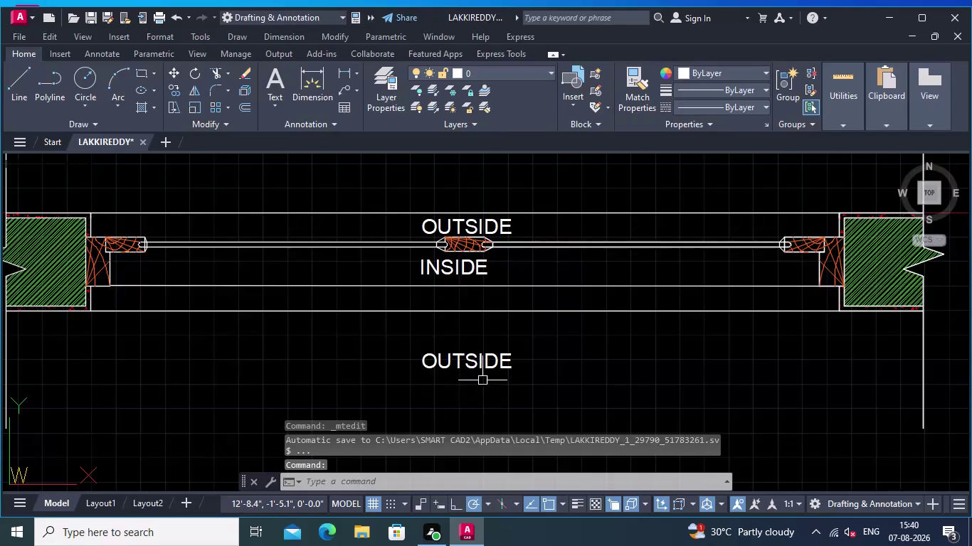
Open the copied OUTSIDE label for Mtext editing and erase its old text.
scroll(up, 3)
click(483, 355)
right_click(498, 313)
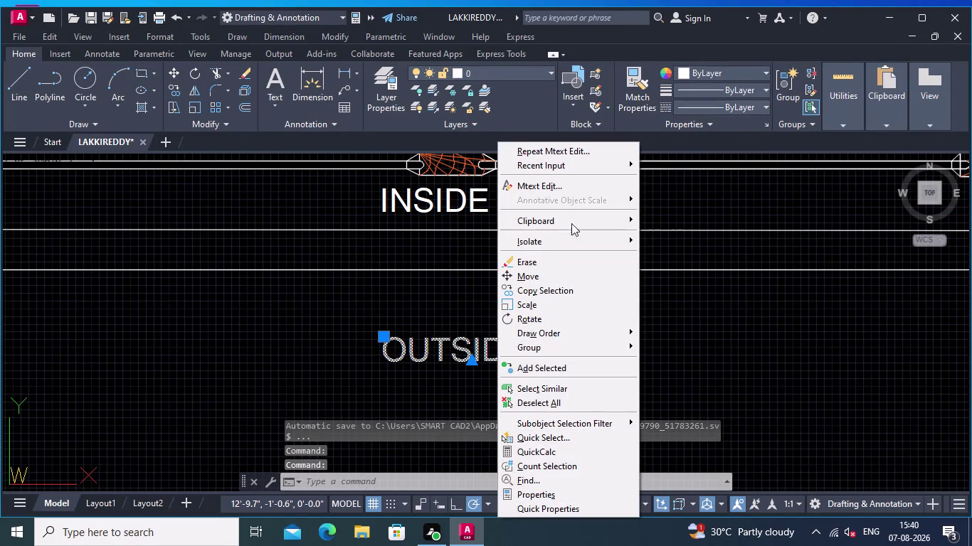
click(556, 186)
click(533, 352)
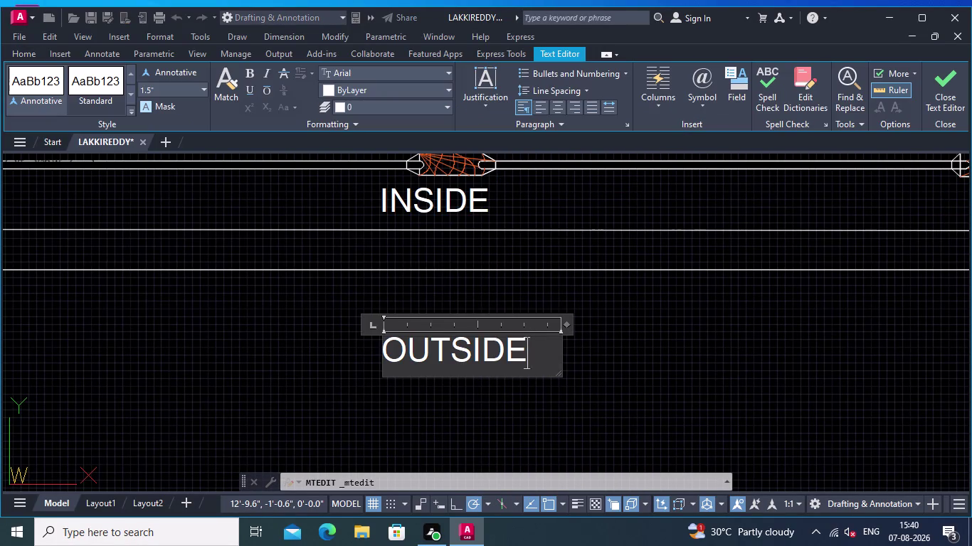
key(BackSpace)
key(BackSpace)
key(BackSpace)
key(BackSpace)
key(BackSpace)
key(BackSpace)
key(BackSpace)
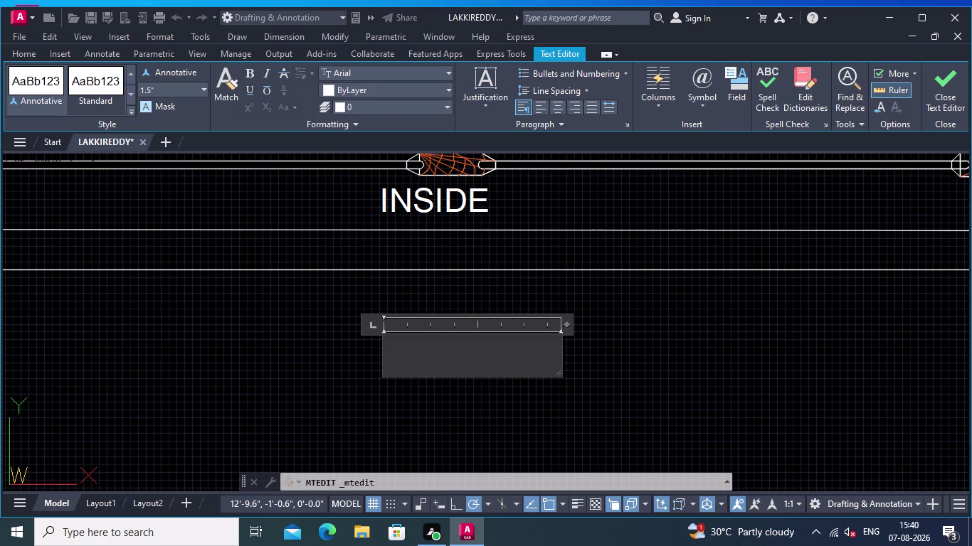
Type SECTION - AT "BB", widening the text box so it fits one line.
text(S)
text(ECTION)
key(space)
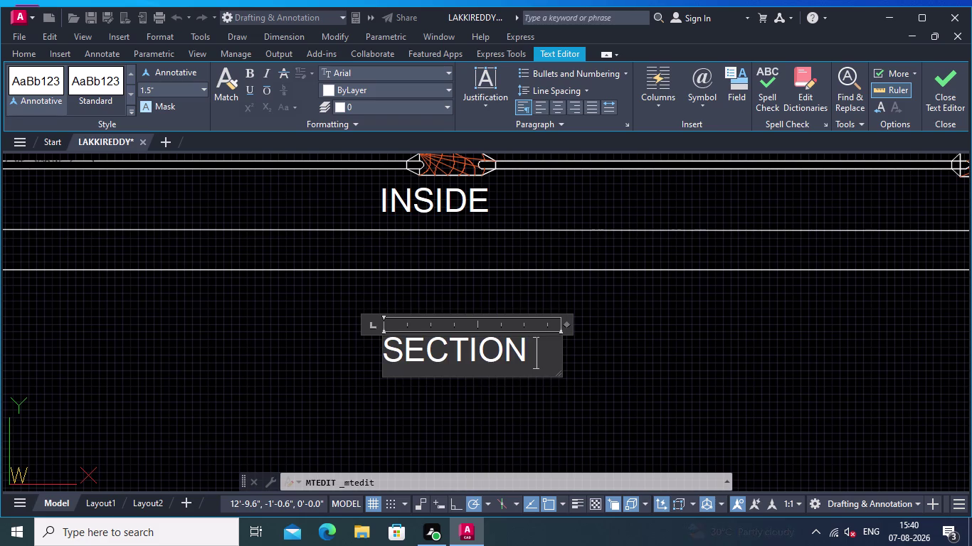
text(- AT)
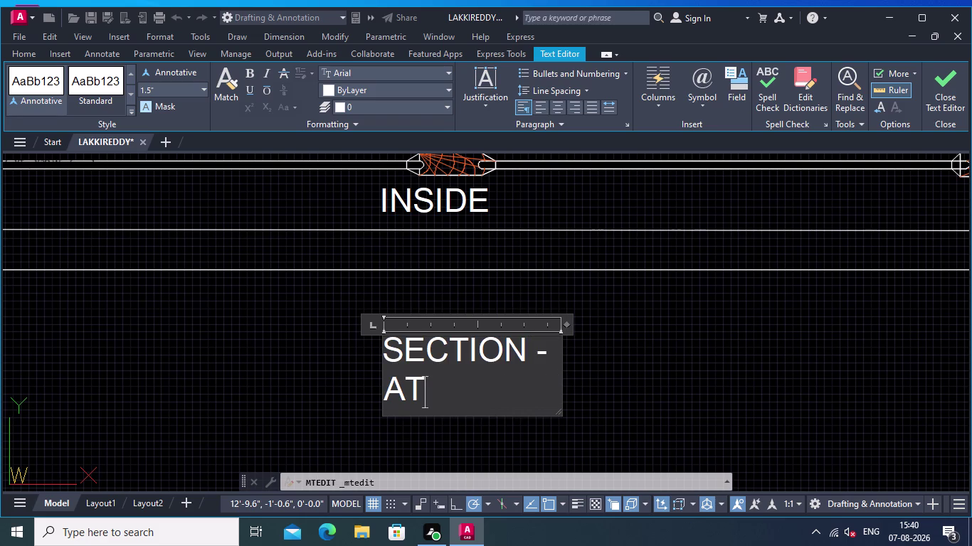
key(space)
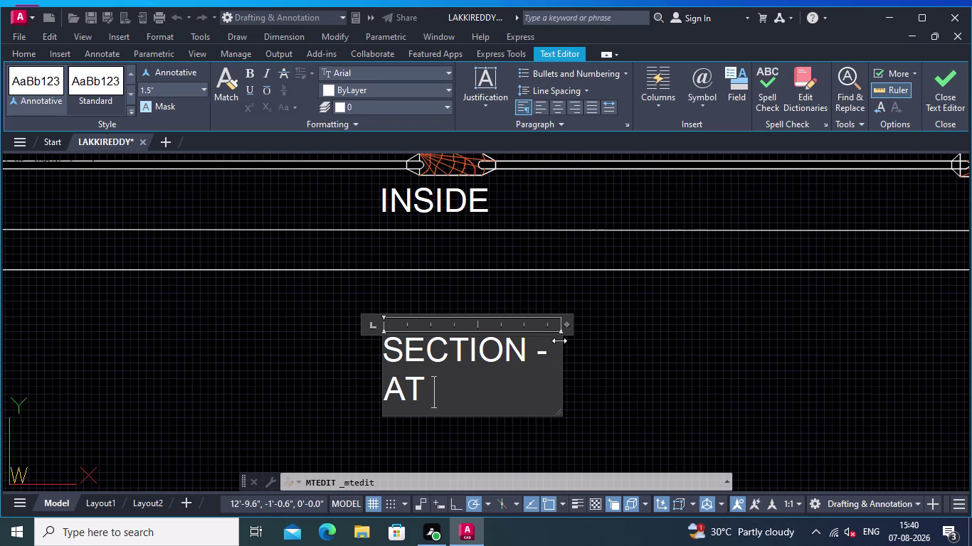
drag(560, 339, 646, 327)
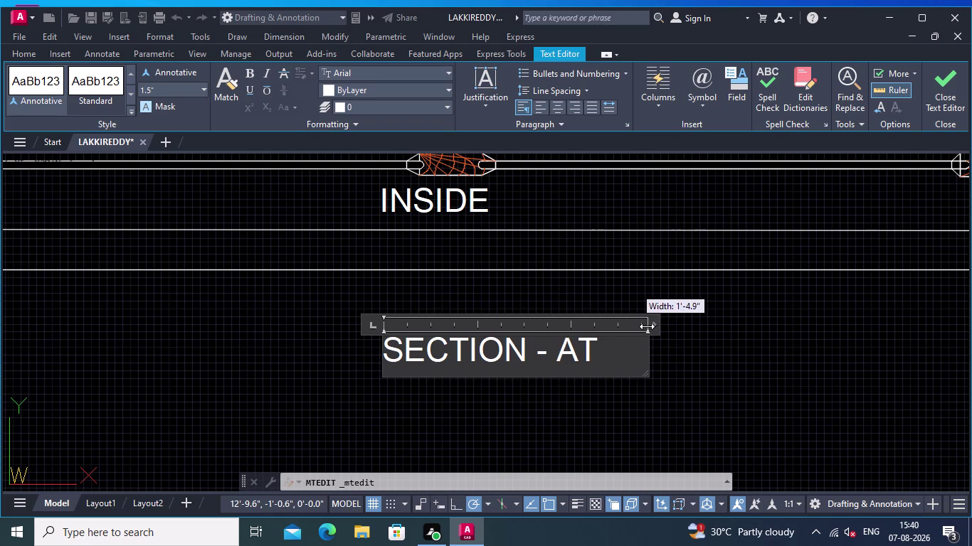
drag(646, 327, 652, 325)
key(shift+quotedbl)
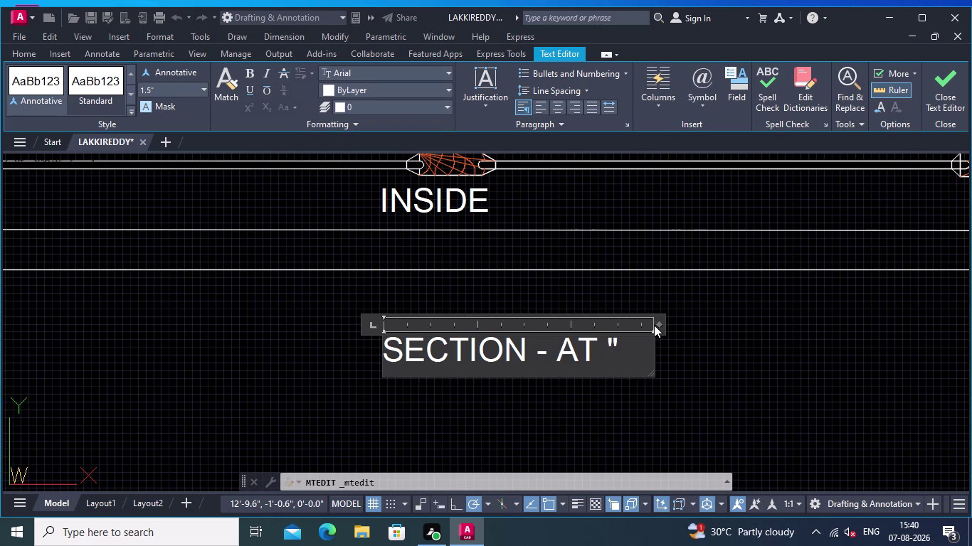
text(BB)
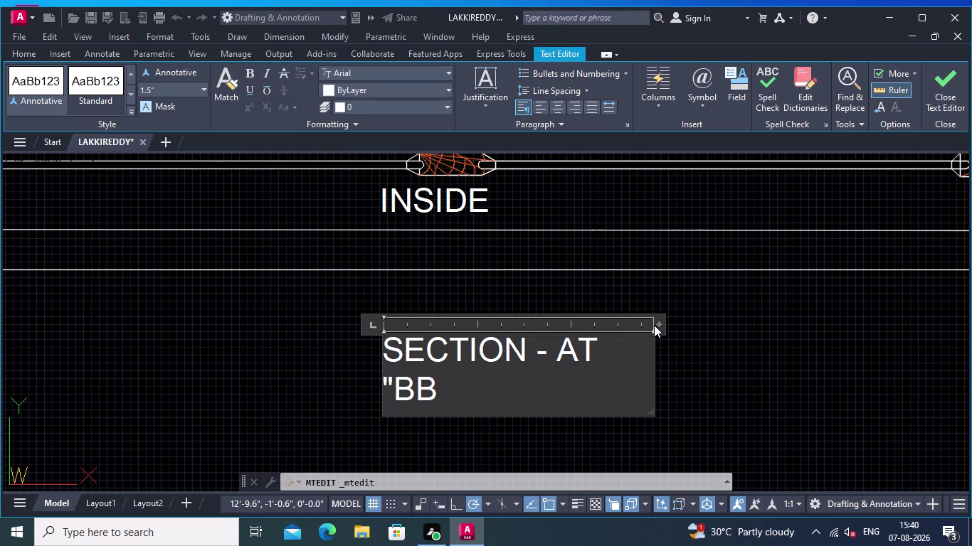
key(shift+quotedbl)
drag(653, 348, 719, 345)
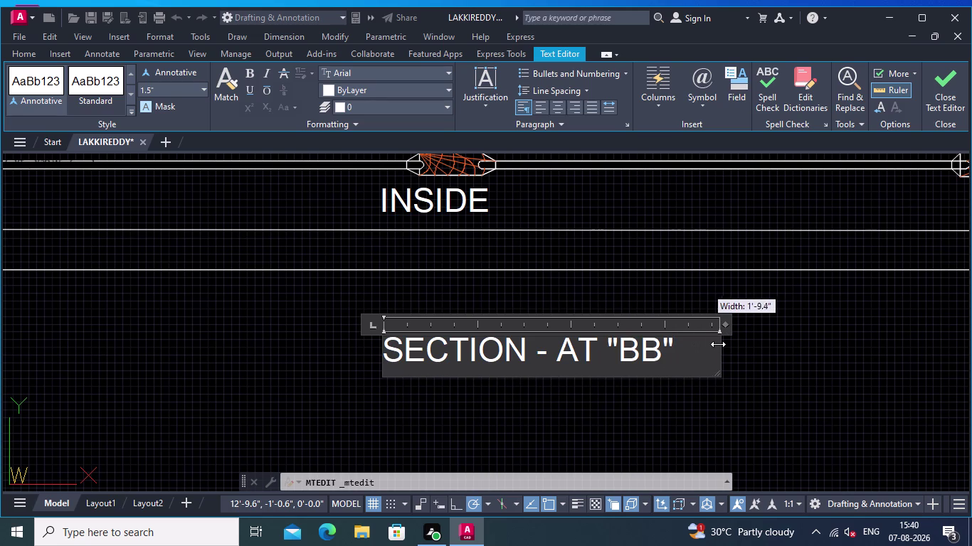
drag(720, 345, 712, 345)
click(653, 407)
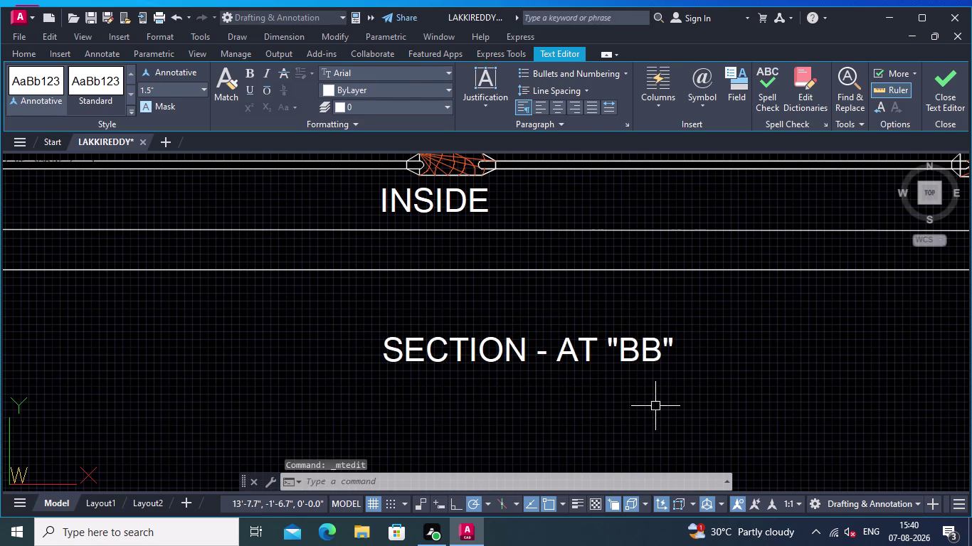
scroll(down, 3)
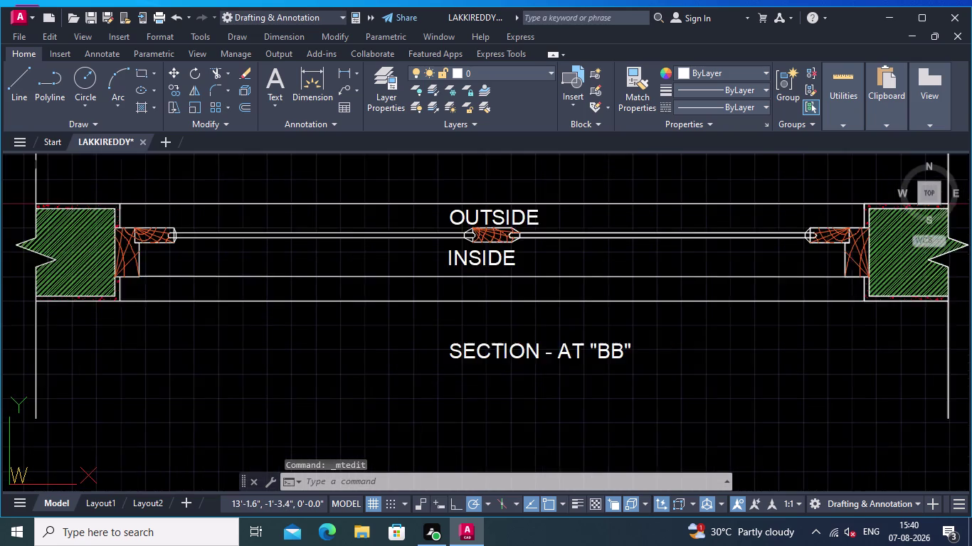
middle_drag(581, 372, 559, 382)
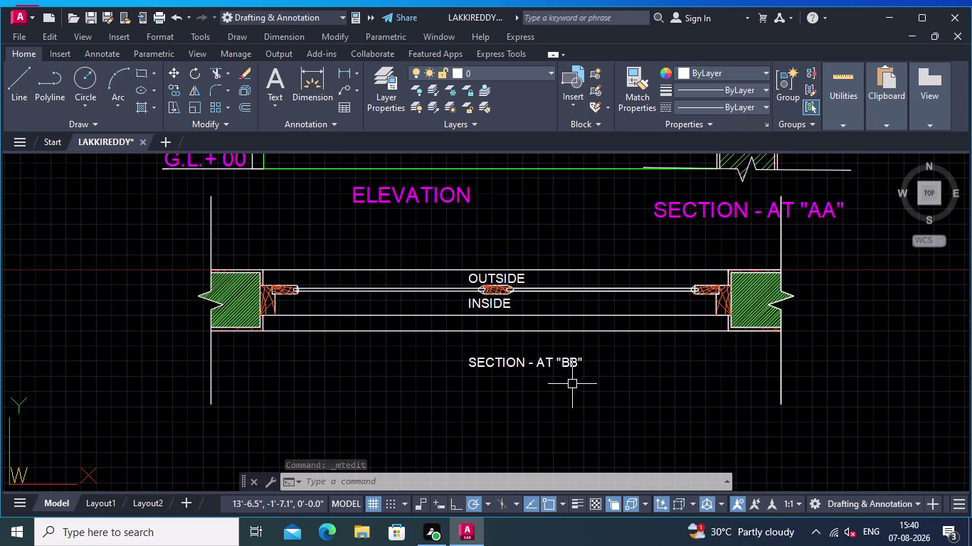
middle_drag(577, 365, 579, 389)
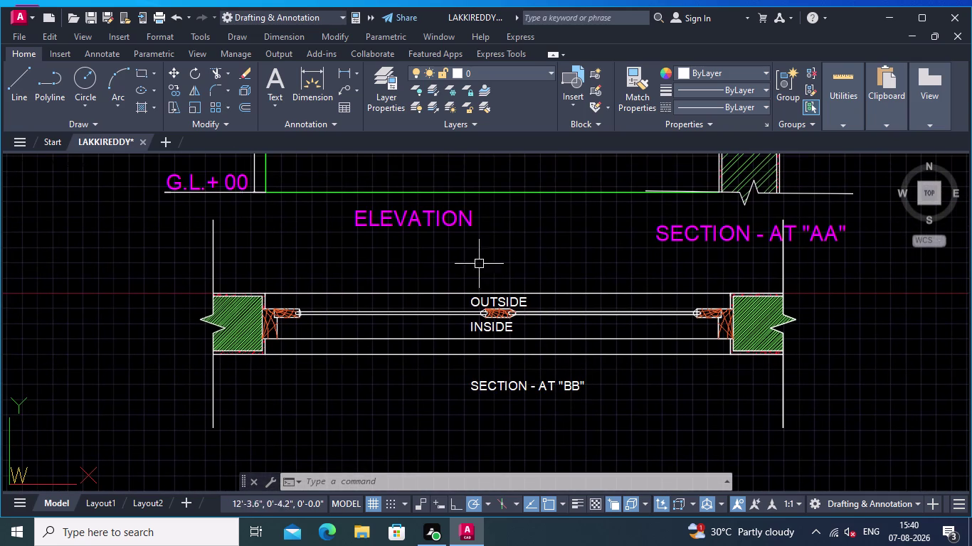
click(638, 89)
click(443, 220)
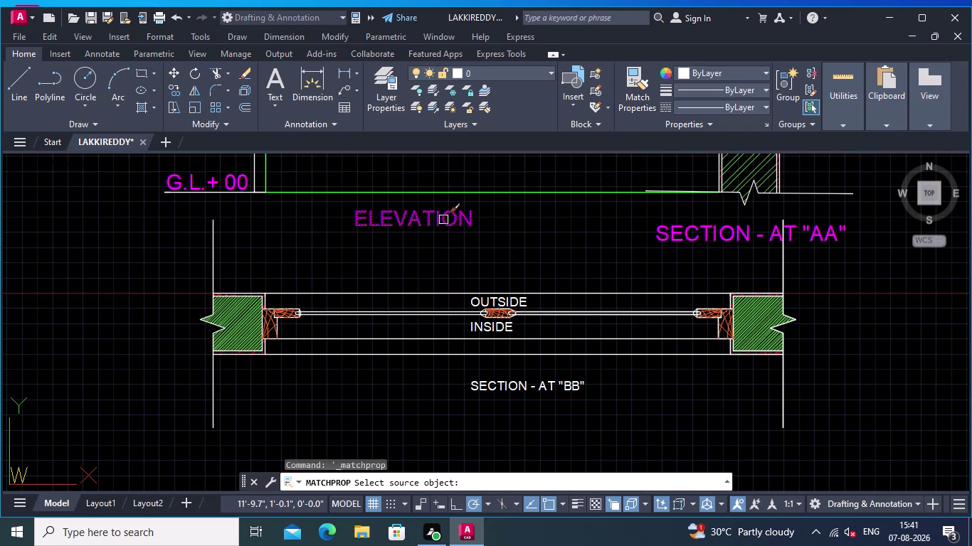
scroll(up, 3)
scroll(down, 3)
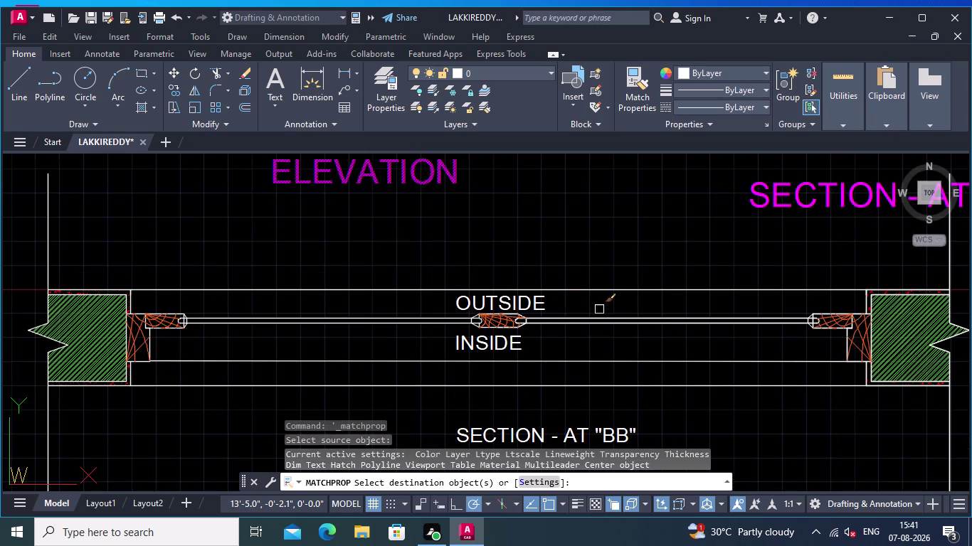
click(540, 301)
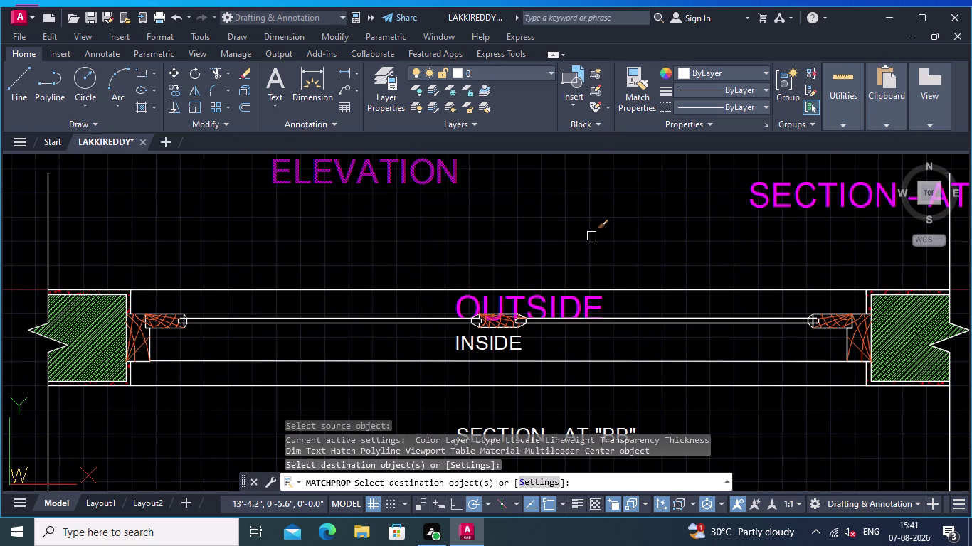
key(ctrl+z)
key(Escape)
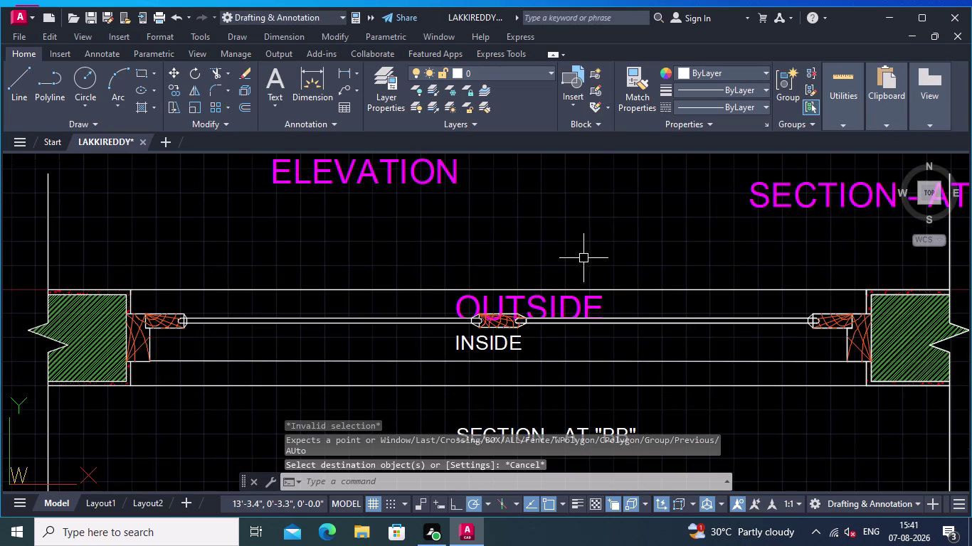
key(ctrl+z)
scroll(up, 3)
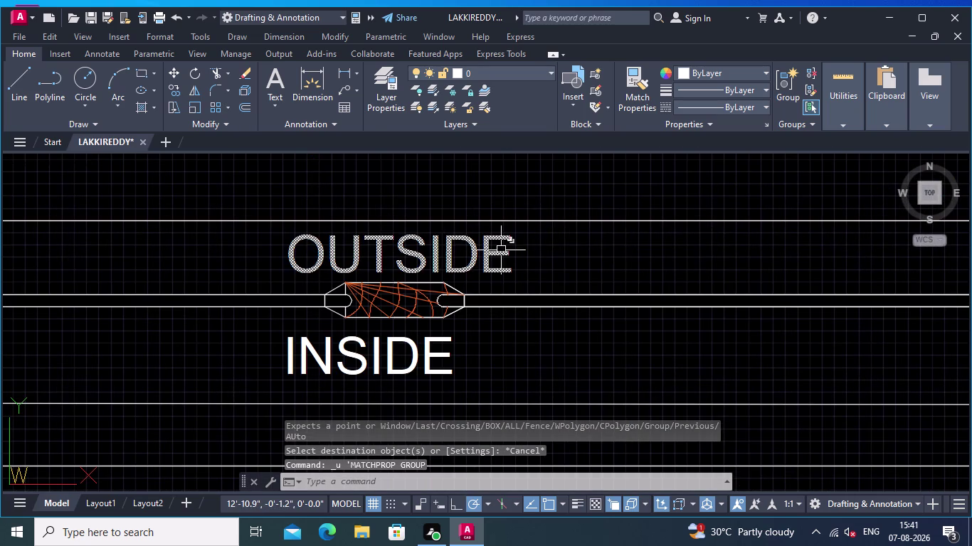
click(501, 251)
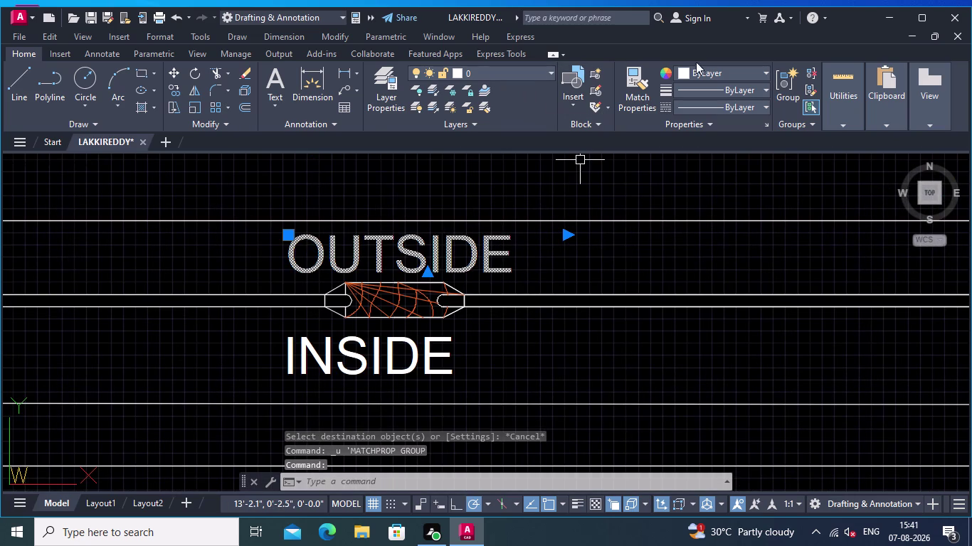
Set the OUTSIDE label's colour to magenta.
click(764, 70)
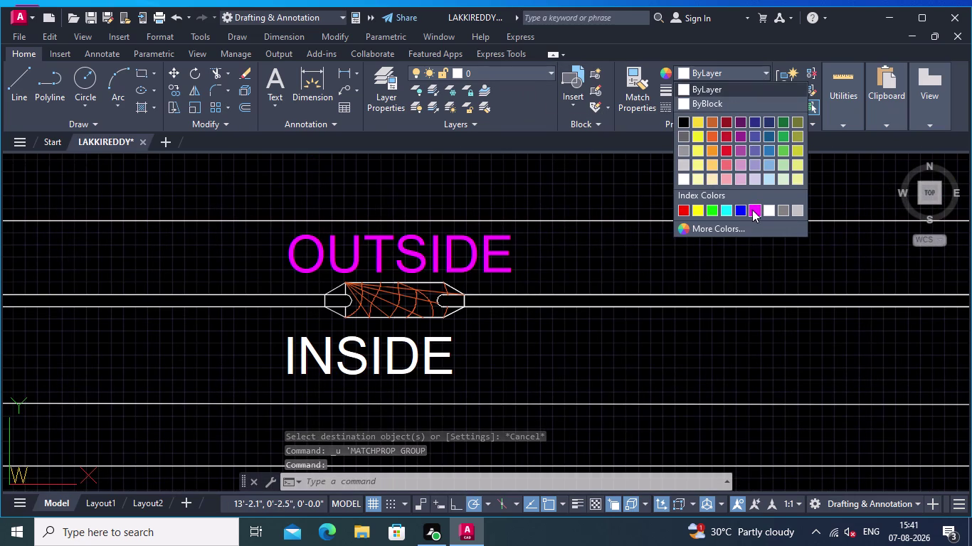
click(752, 210)
key(Escape)
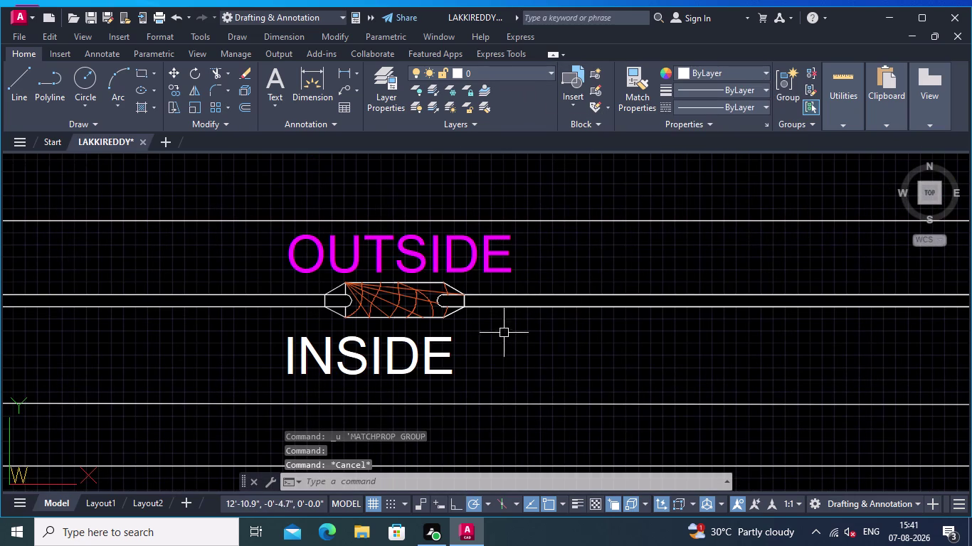
Match properties from OUTSIDE onto the INSIDE label and the SECTION - AT "BB" title.
click(633, 76)
click(496, 257)
click(410, 376)
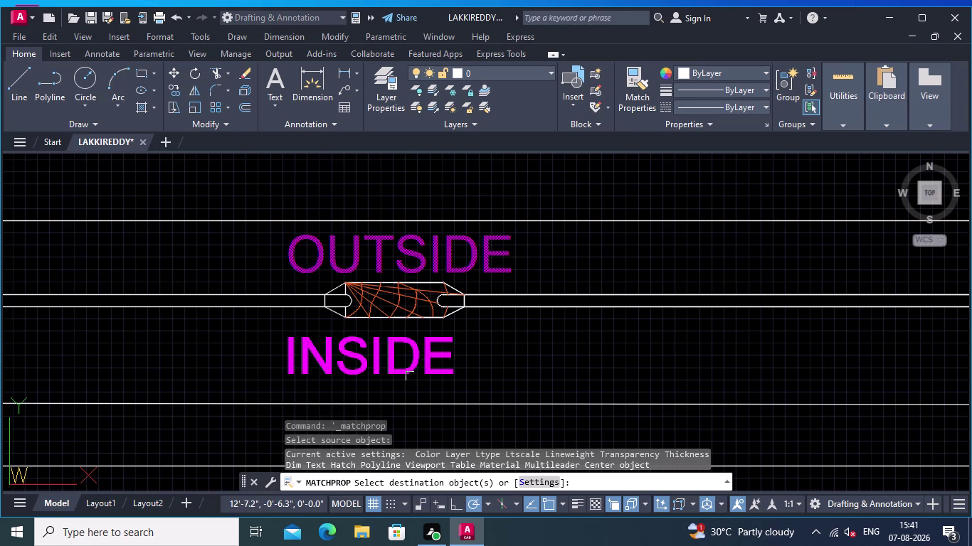
scroll(down, 3)
middle_drag(529, 355, 542, 274)
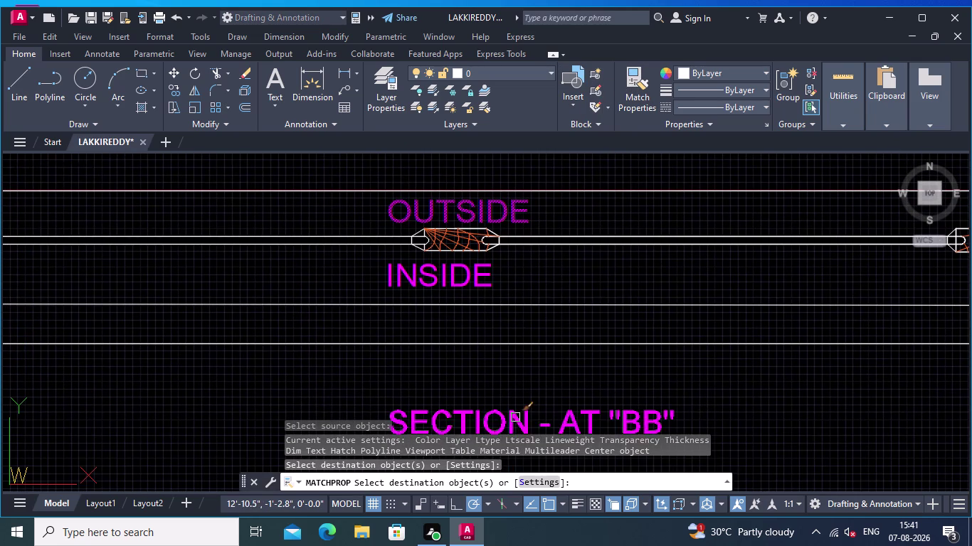
click(515, 418)
middle_drag(552, 369, 525, 304)
scroll(down, 3)
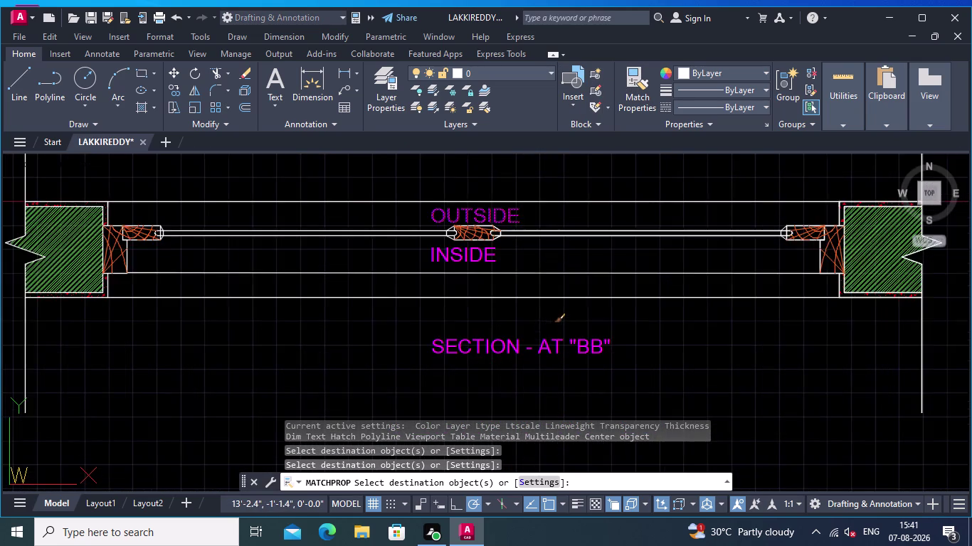
scroll(down, 3)
middle_drag(545, 323, 557, 322)
key(Return)
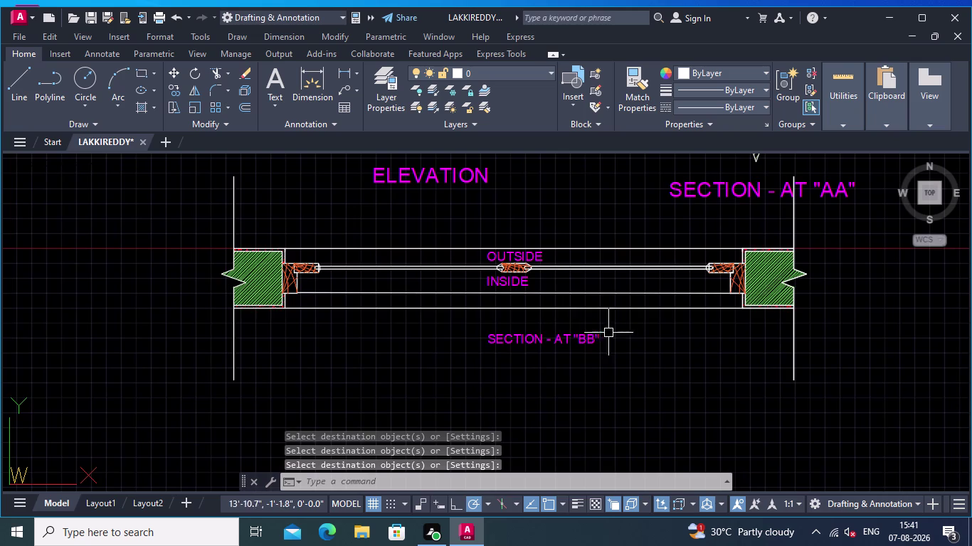
scroll(up, 3)
middle_drag(592, 338, 544, 316)
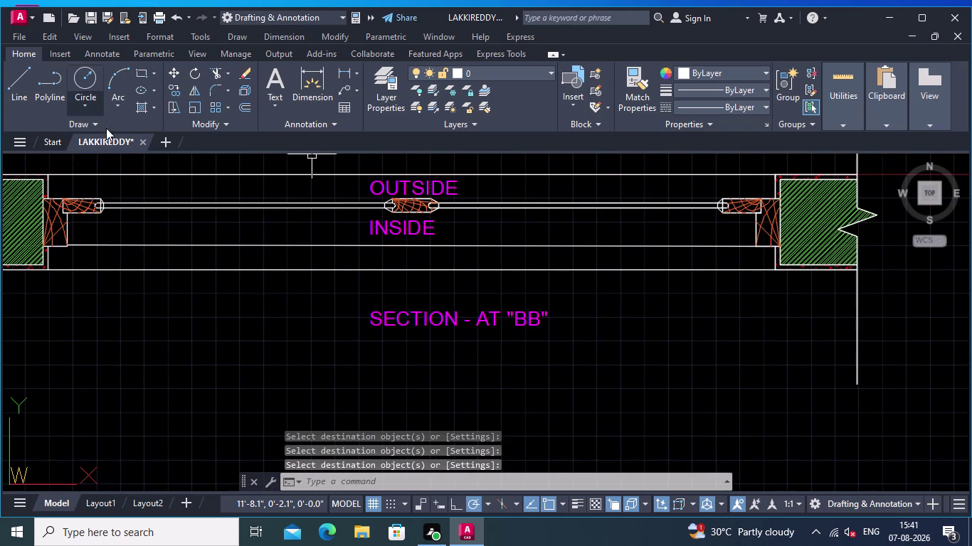
scroll(down, 3)
middle_drag(218, 302, 211, 302)
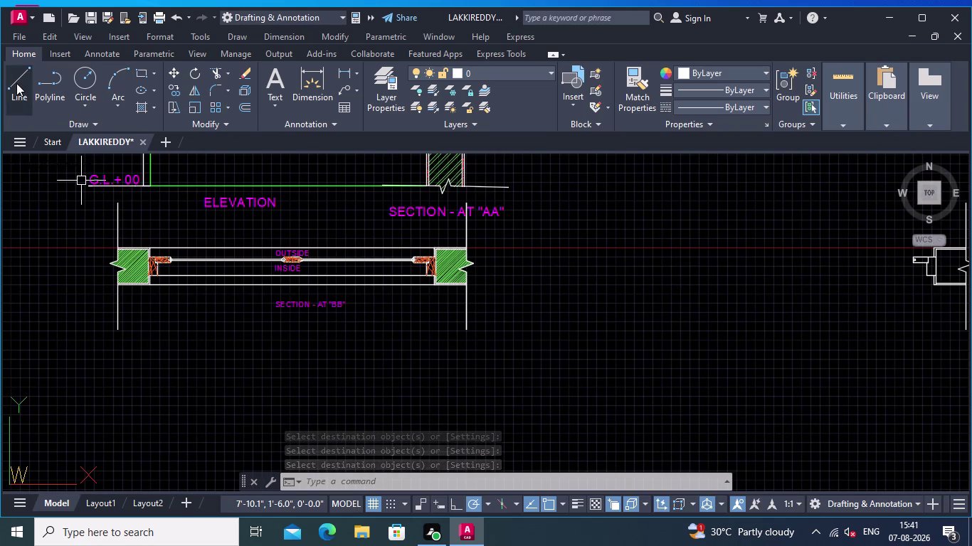
Draw a horizontal line beneath the section title.
click(15, 70)
scroll(up, 3)
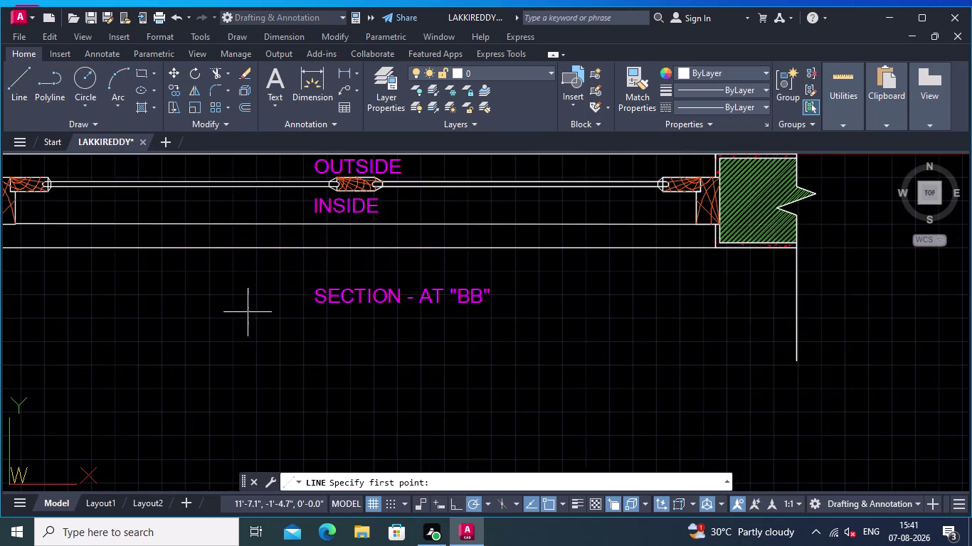
middle_drag(254, 319, 142, 317)
click(193, 314)
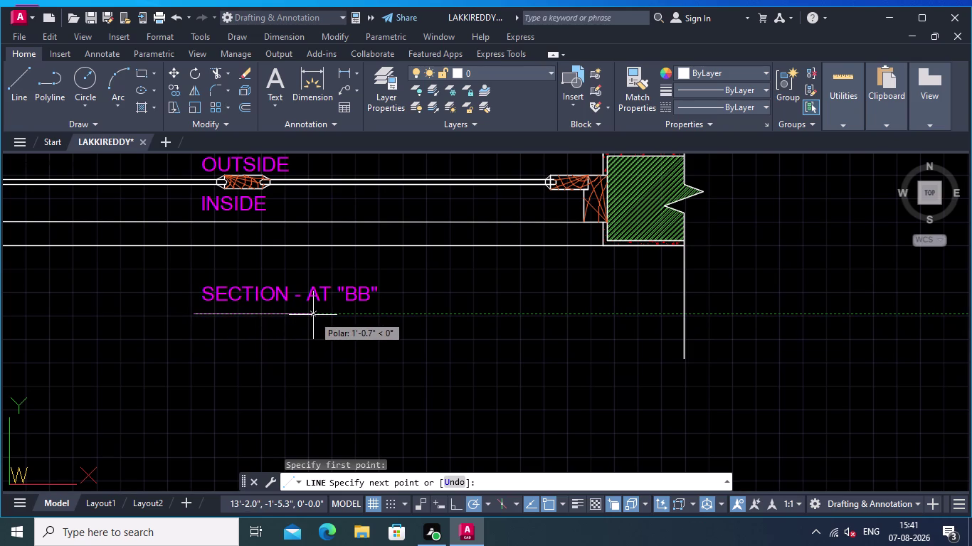
click(394, 315)
key(Return)
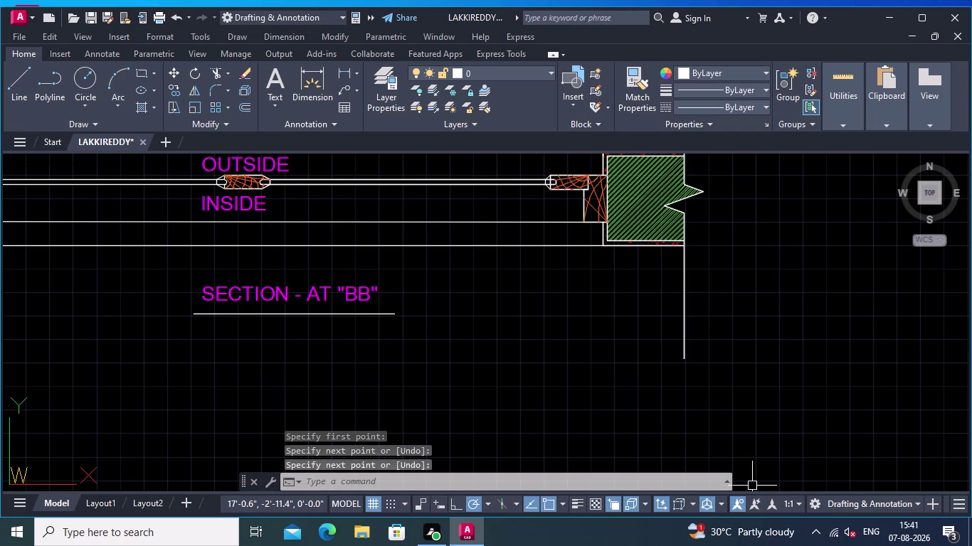
Pan around the BB window section and launch the Multileader command.
middle_drag(752, 486, 600, 467)
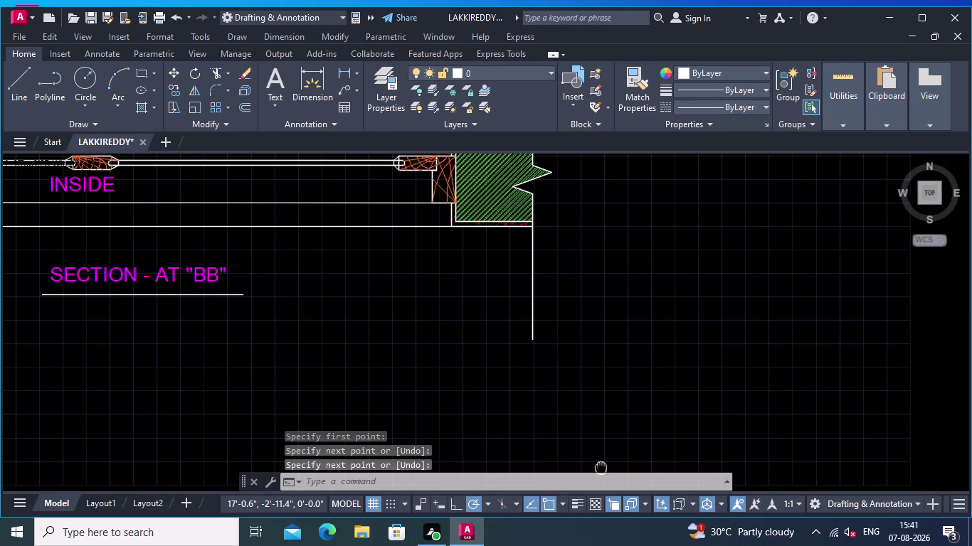
middle_drag(599, 467, 579, 466)
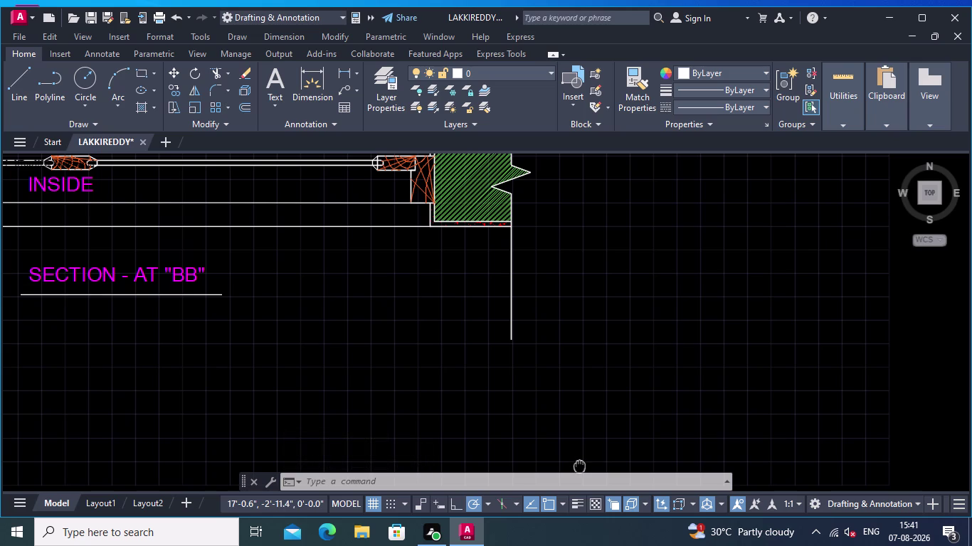
middle_drag(579, 467, 579, 470)
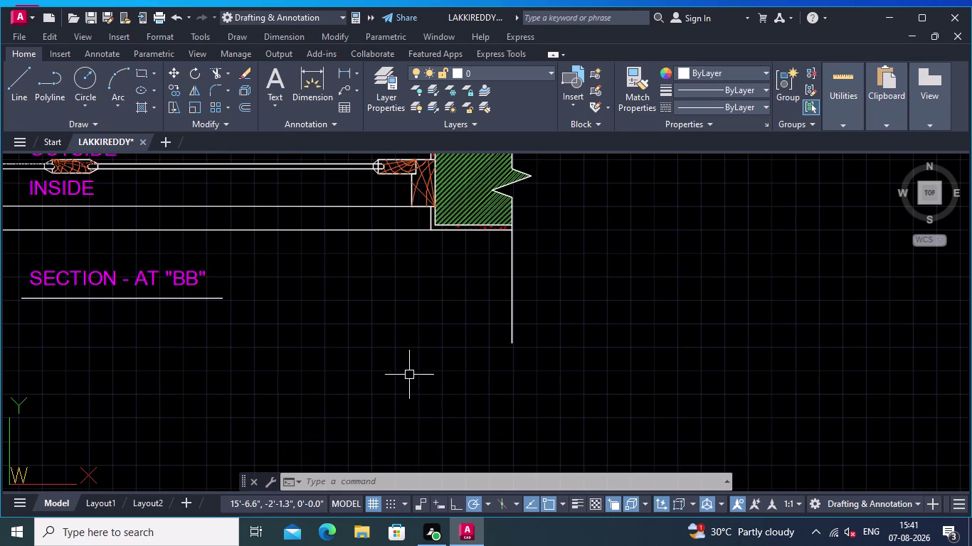
middle_drag(416, 380, 453, 401)
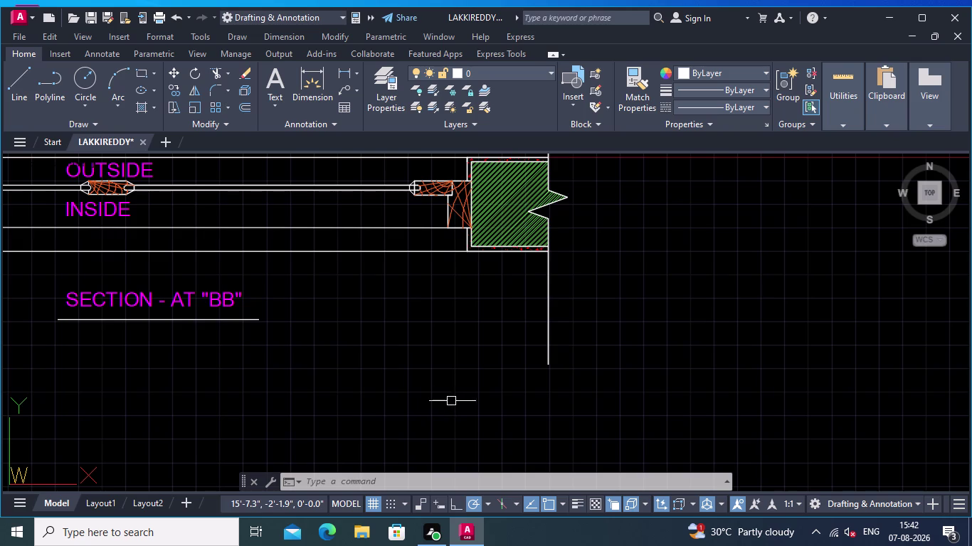
middle_drag(378, 363, 488, 436)
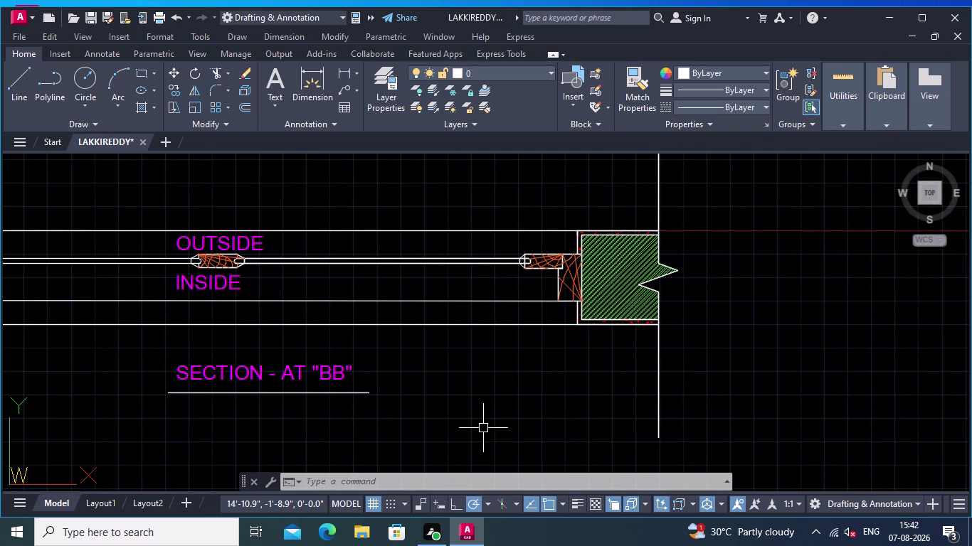
middle_drag(461, 406, 533, 414)
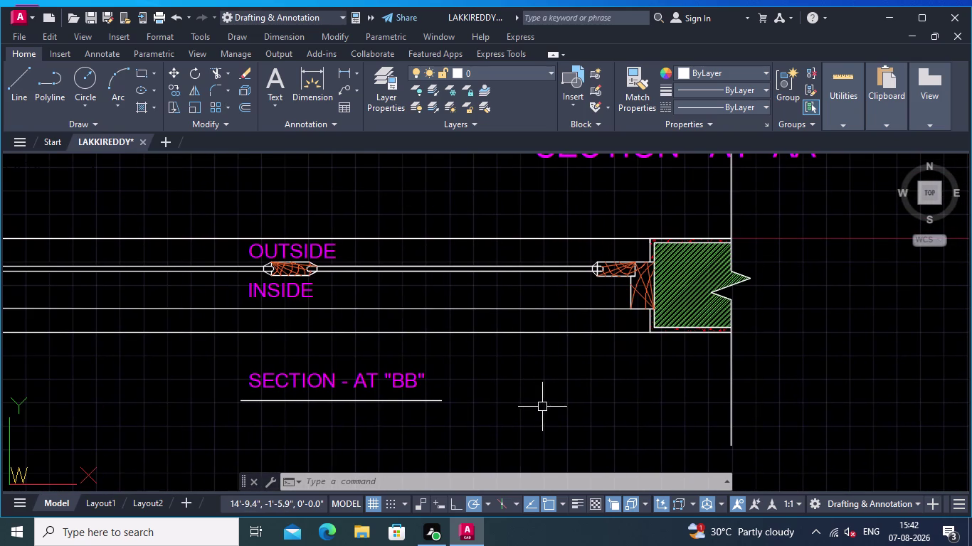
middle_drag(523, 397, 478, 368)
middle_drag(465, 365, 513, 390)
scroll(up, 3)
scroll(down, 3)
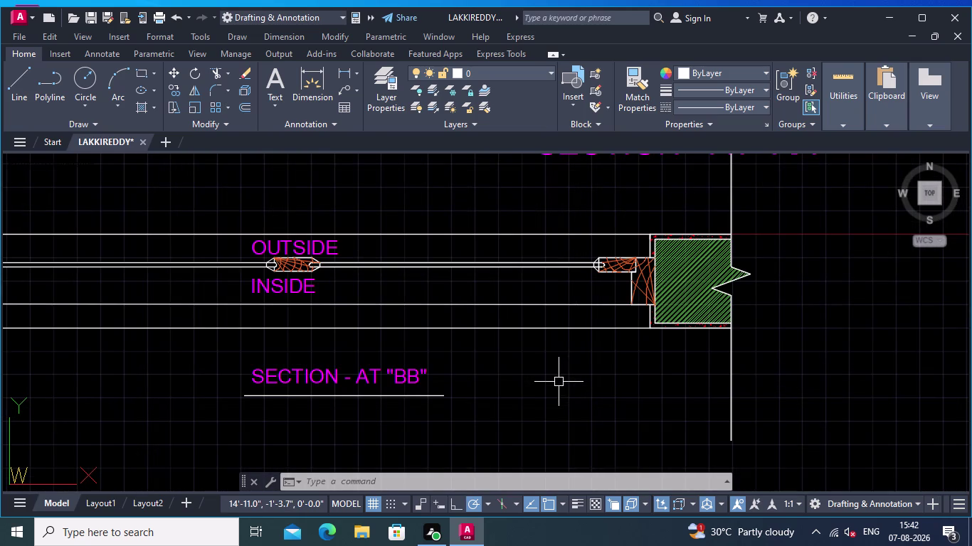
middle_click(559, 381)
middle_drag(548, 378, 586, 395)
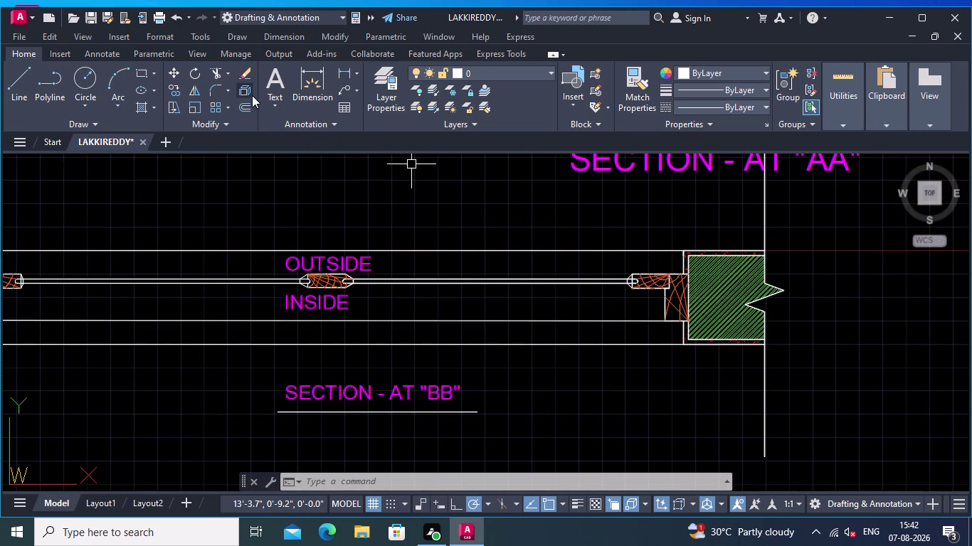
click(342, 91)
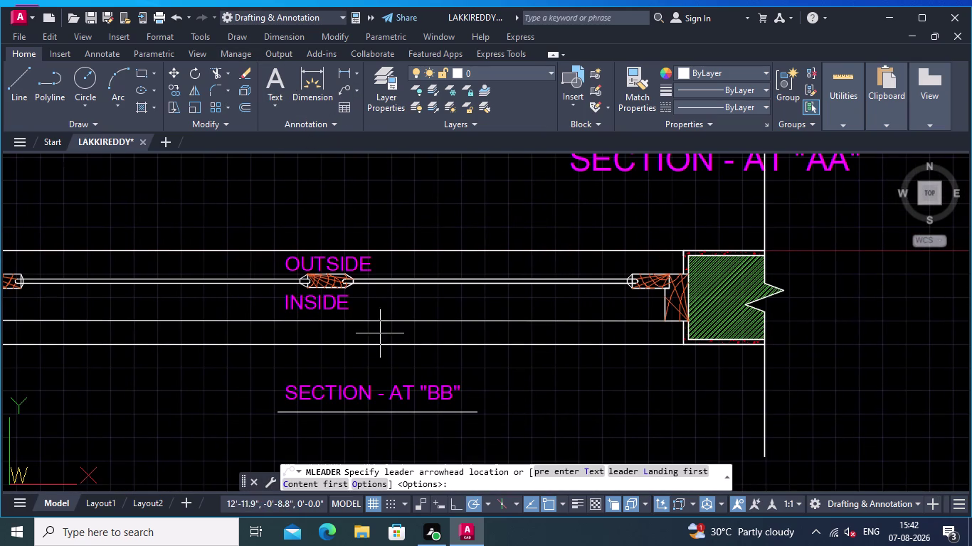
middle_drag(483, 416, 455, 407)
scroll(up, 3)
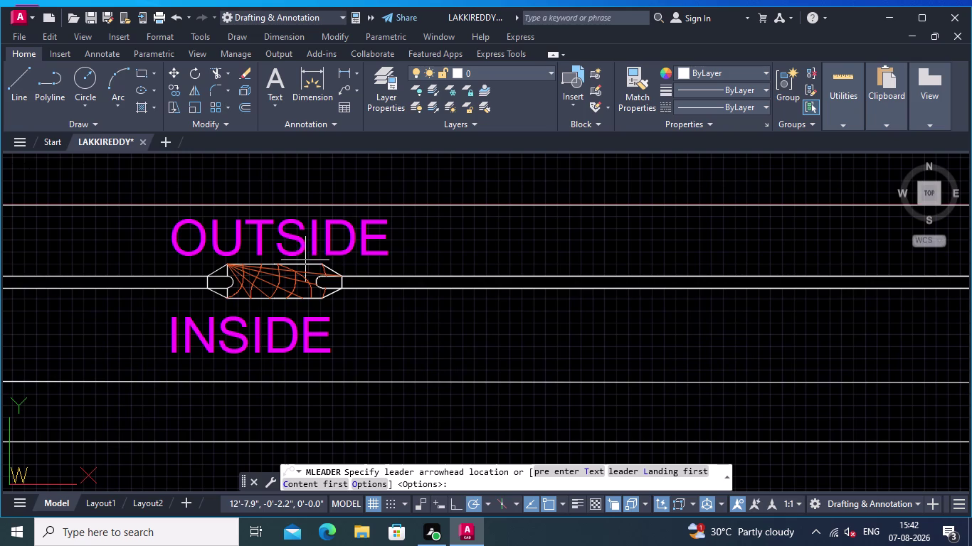
scroll(up, 3)
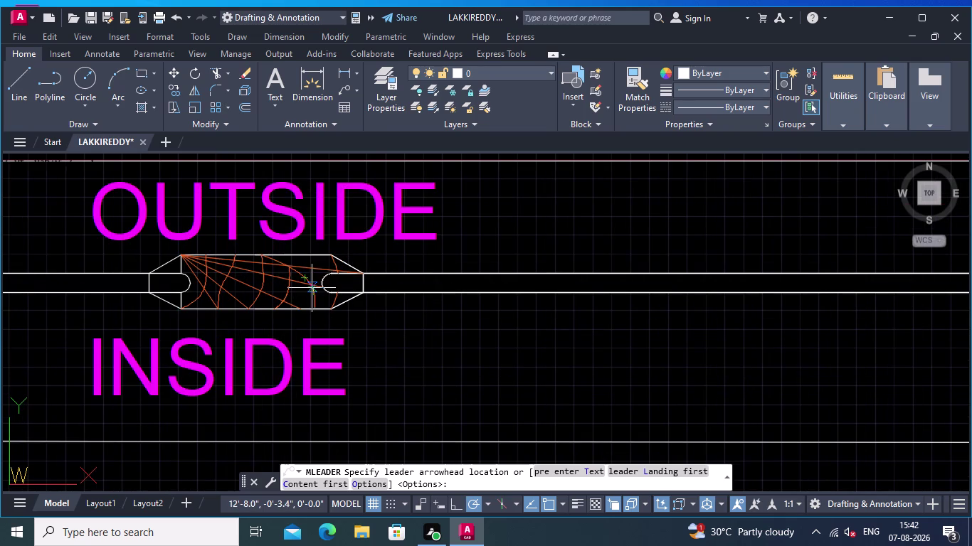
click(311, 284)
middle_drag(309, 422, 316, 364)
scroll(up, 3)
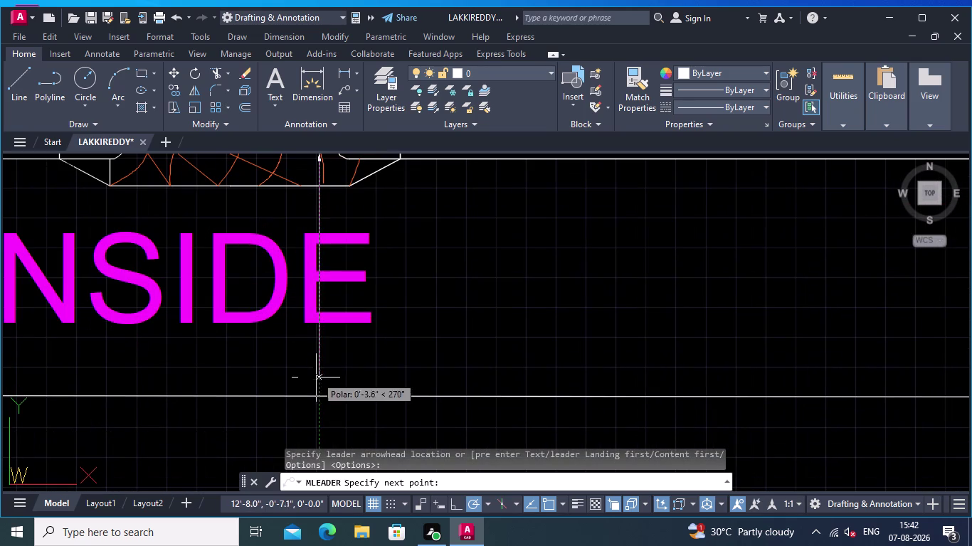
middle_drag(323, 412, 315, 347)
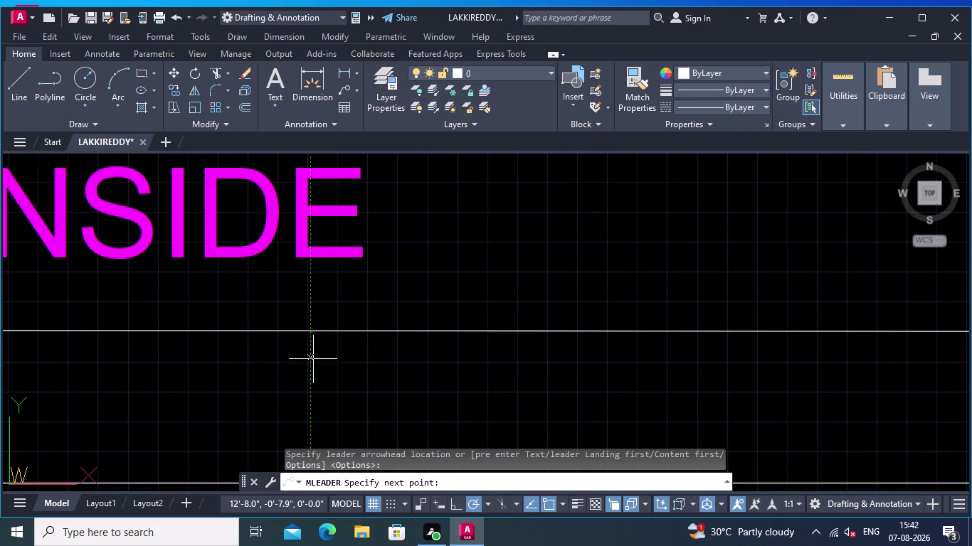
scroll(down, 3)
middle_drag(314, 393, 306, 329)
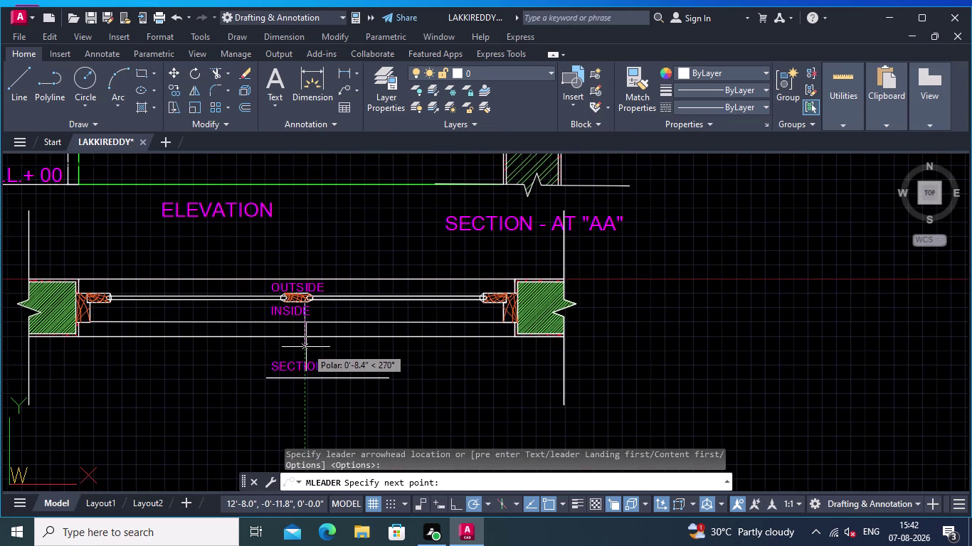
click(306, 347)
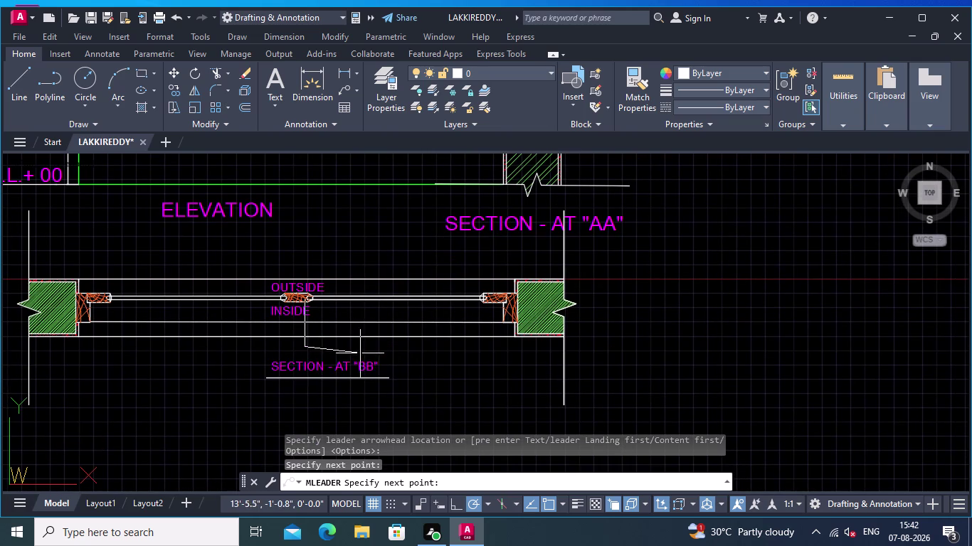
click(411, 349)
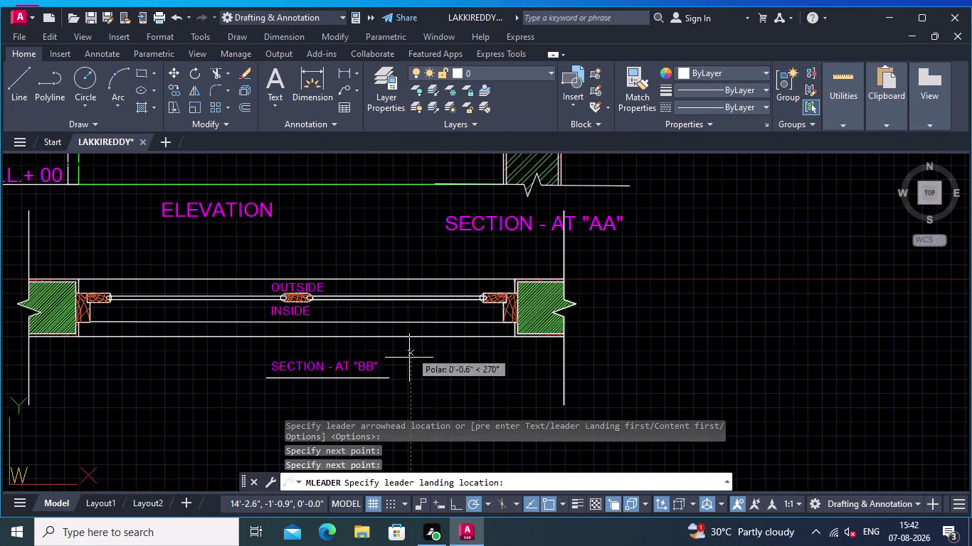
middle_drag(406, 397, 287, 225)
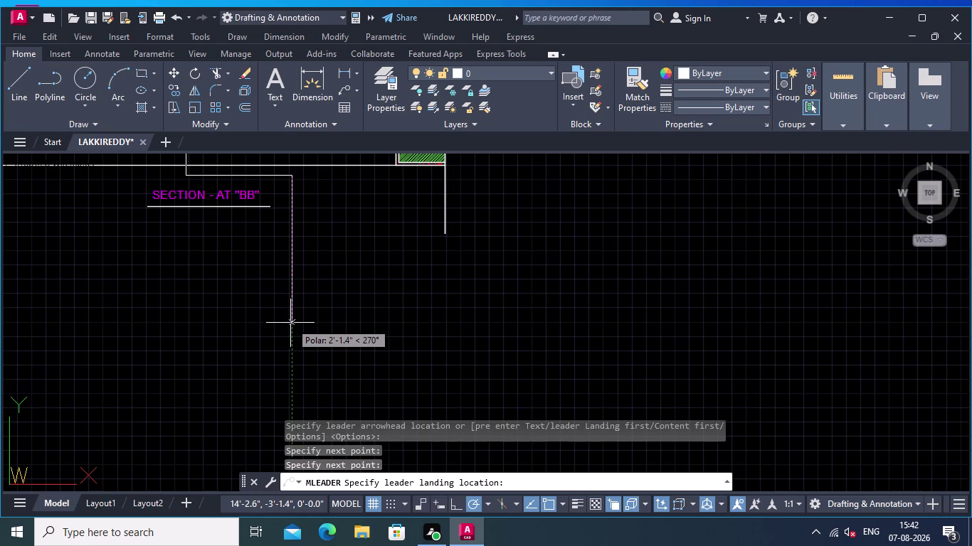
click(289, 377)
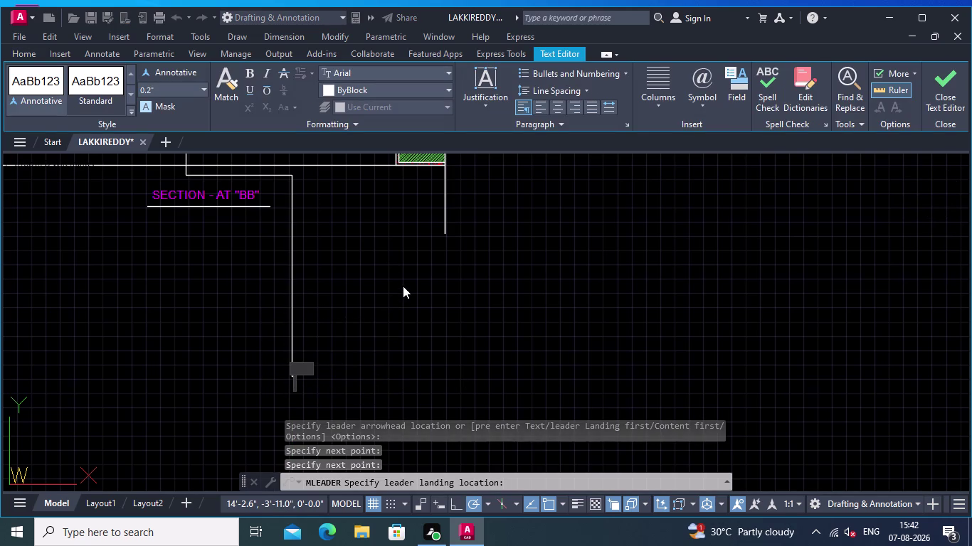
key(ctrl+z)
key(Escape)
key(ctrl+z)
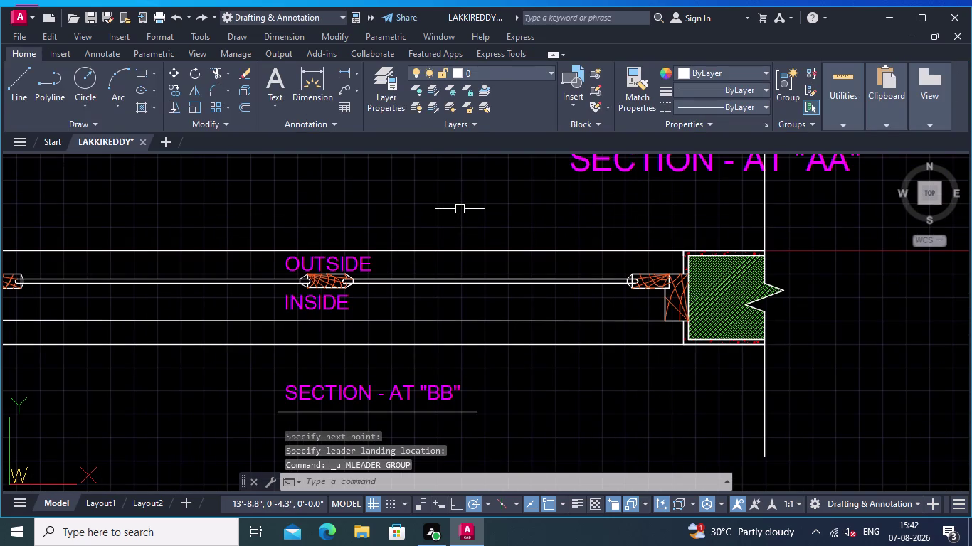
Via MLS, set the Standard multileader style's maximum leader points to 4 and accept.
key(m)
key(l)
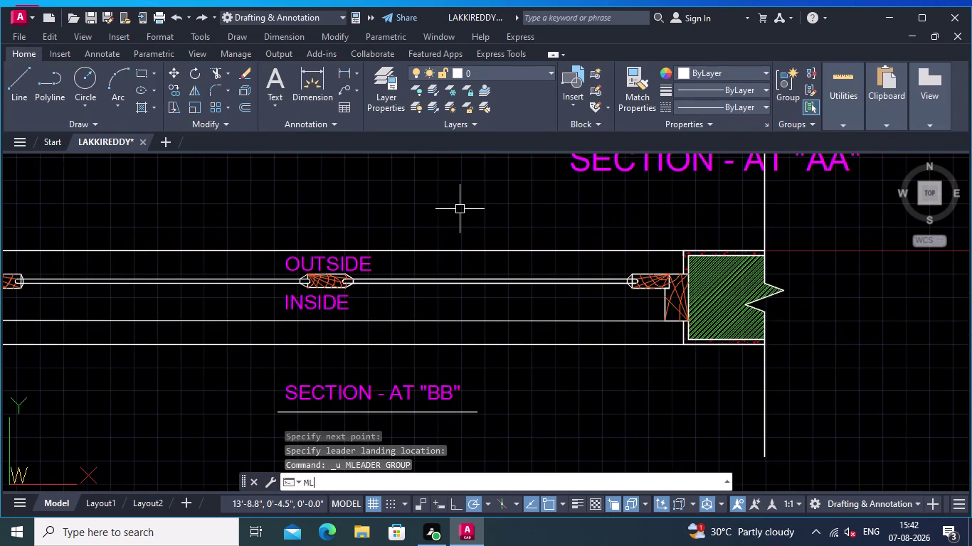
key(s)
key(Return)
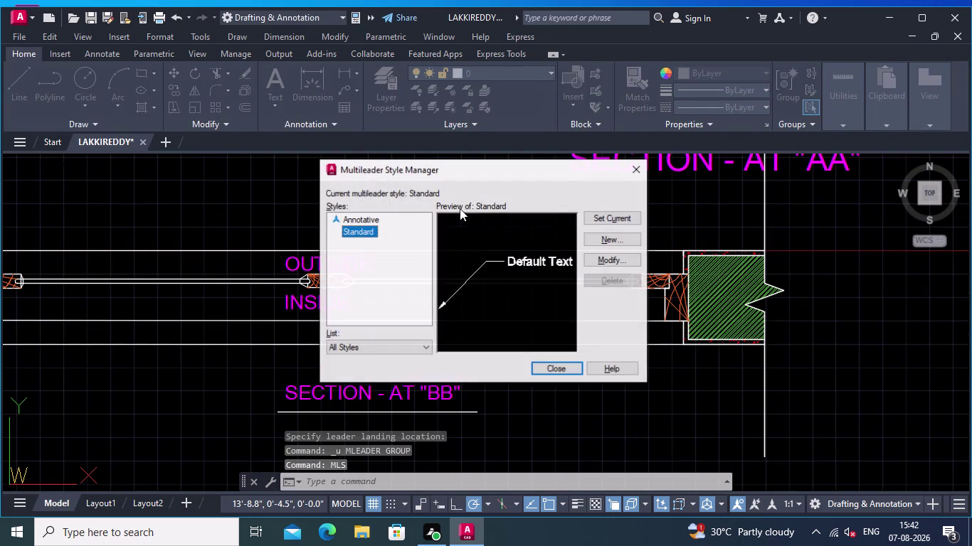
click(591, 258)
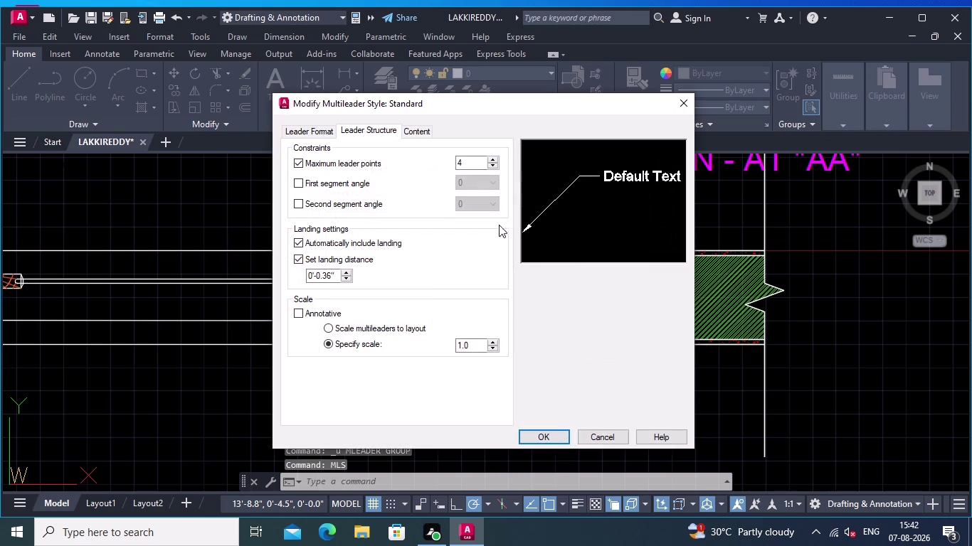
click(467, 161)
click(546, 437)
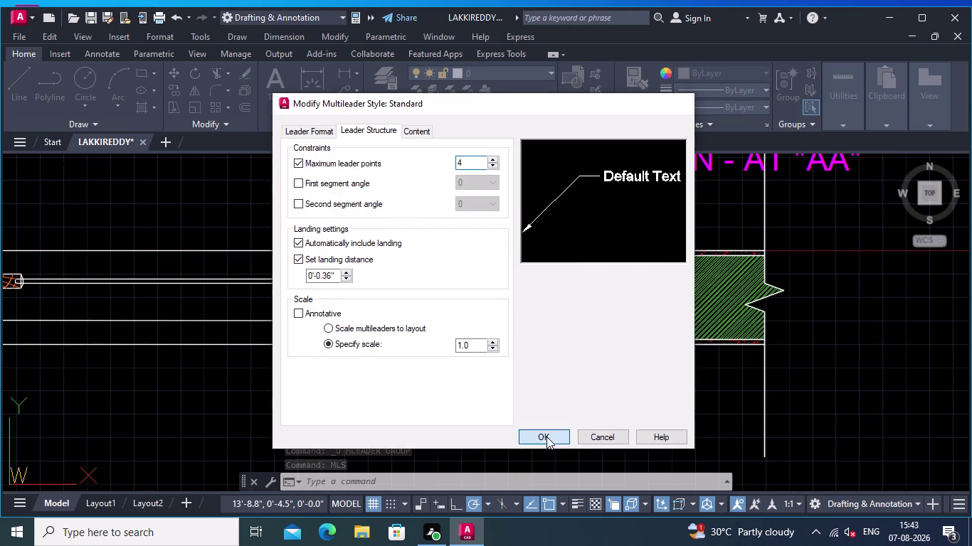
click(559, 367)
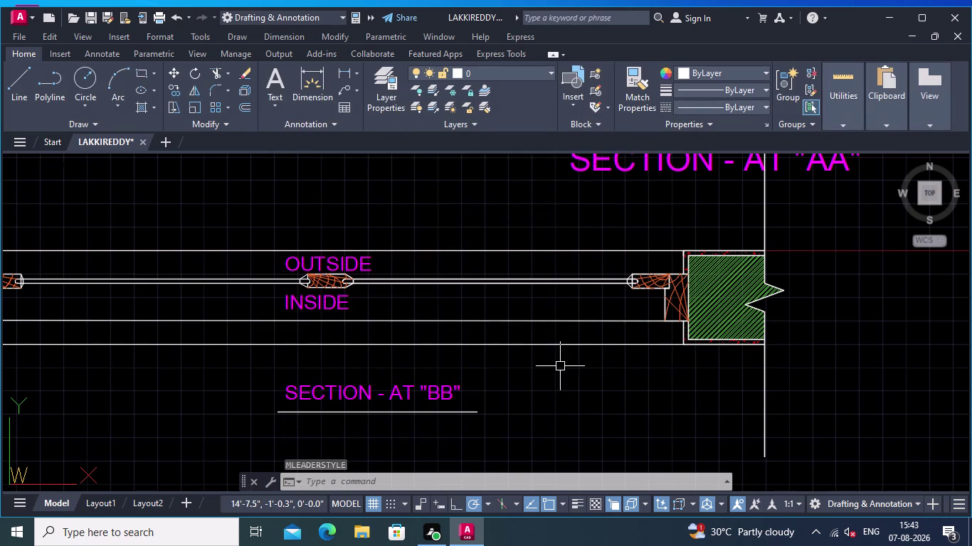
scroll(down, 3)
middle_drag(473, 362, 377, 362)
scroll(up, 3)
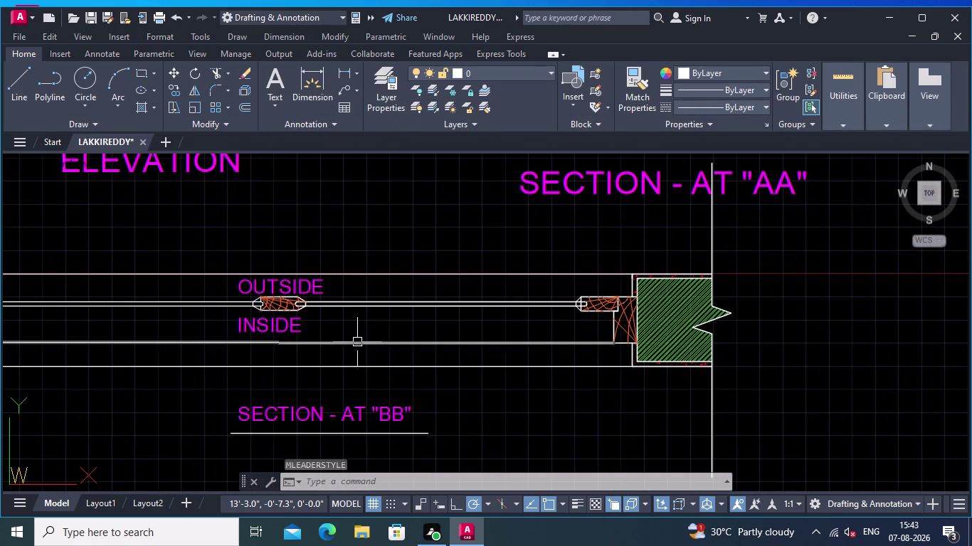
middle_drag(334, 364, 306, 344)
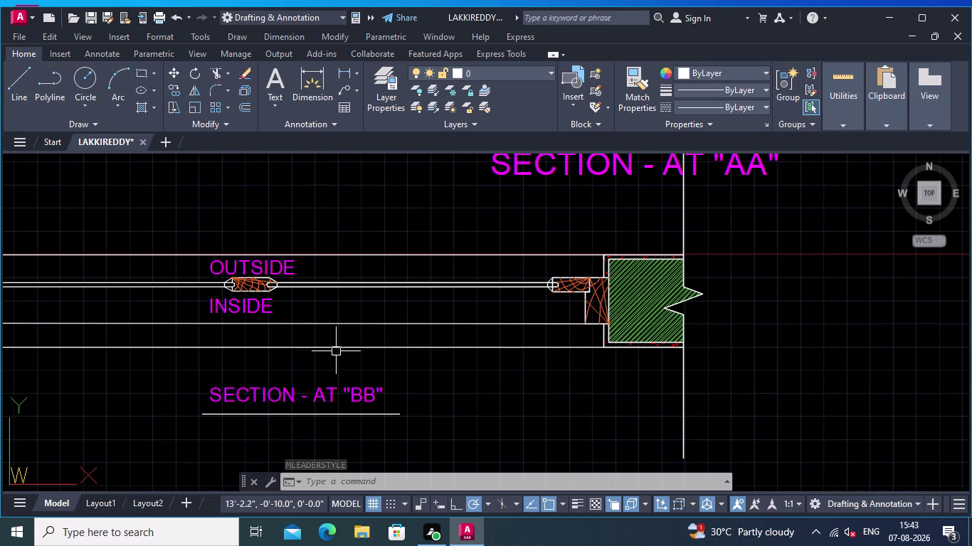
middle_drag(309, 279, 323, 298)
middle_click(323, 298)
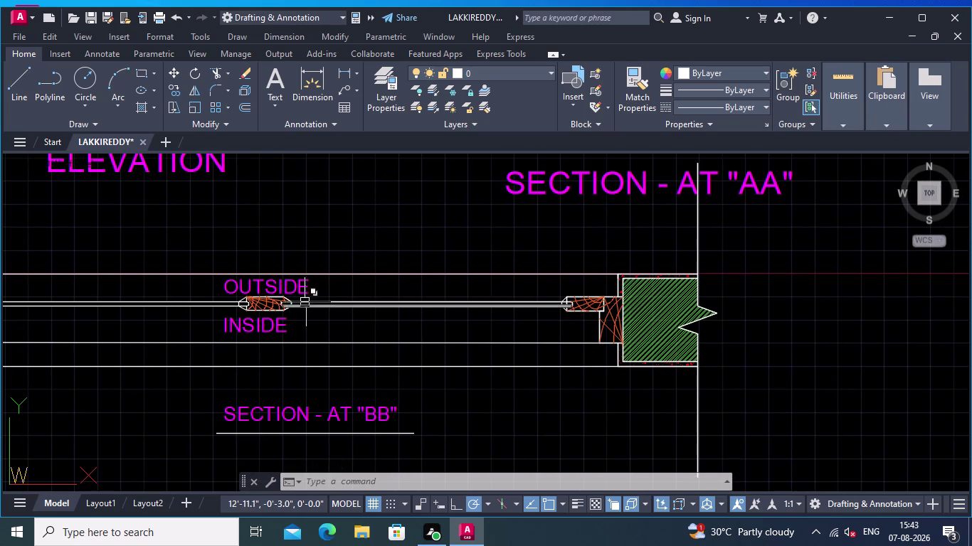
middle_drag(388, 333, 176, 286)
scroll(up, 3)
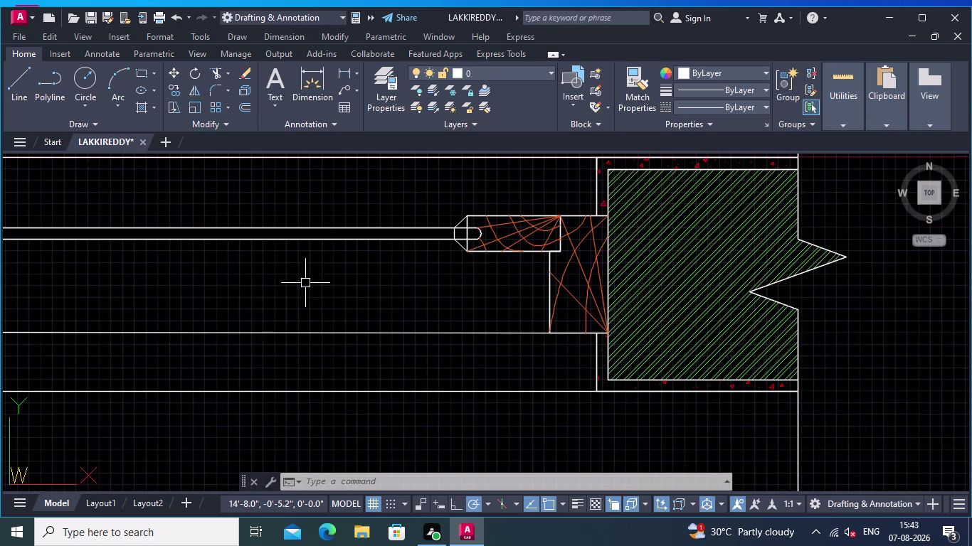
middle_drag(335, 286, 212, 328)
middle_drag(256, 345, 157, 361)
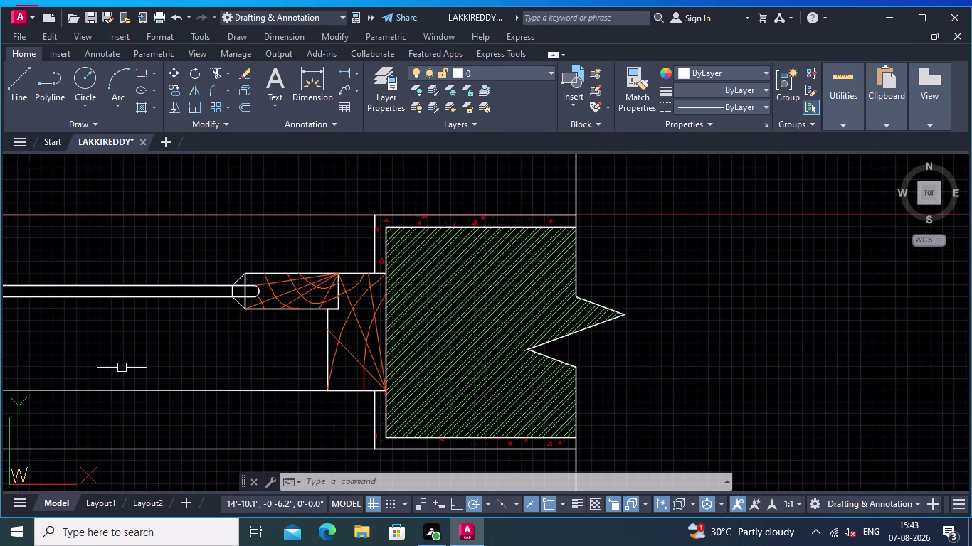
middle_drag(76, 337, 185, 337)
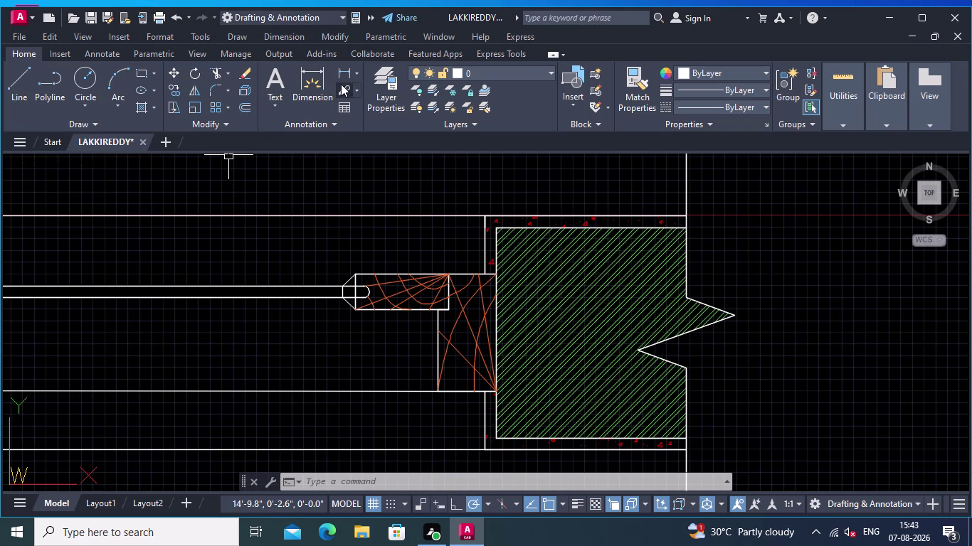
click(343, 84)
Attempt a leader from the hatched wall, then undo and cancel it.
middle_drag(418, 270, 222, 175)
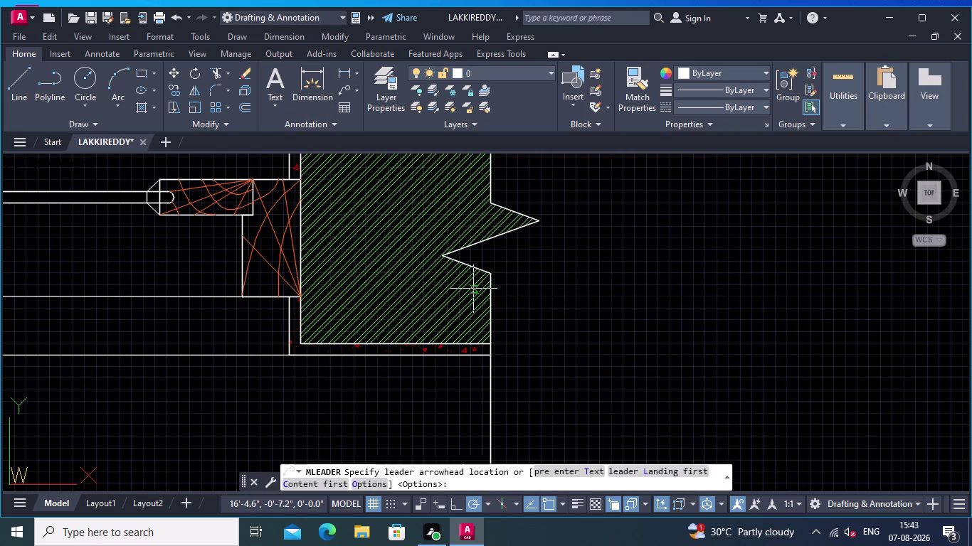
middle_click(429, 251)
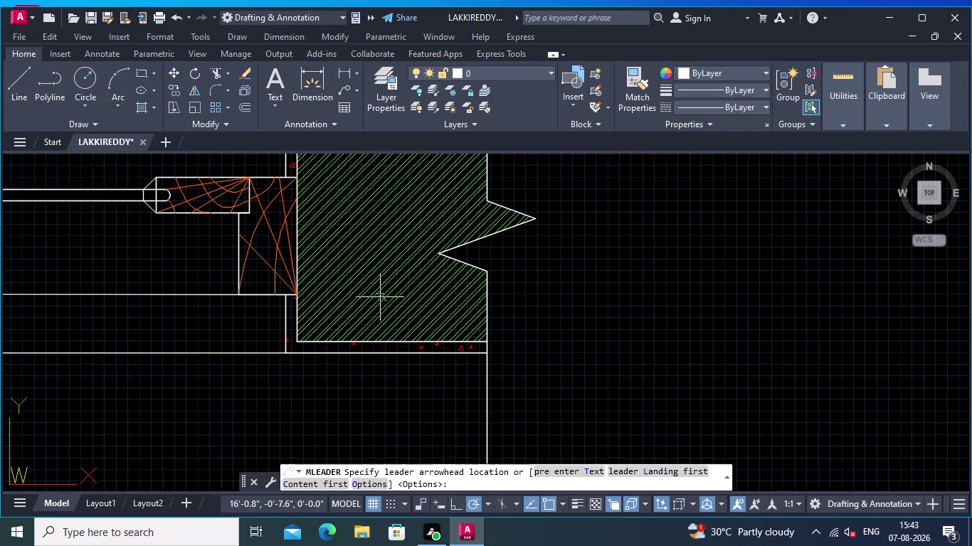
click(378, 289)
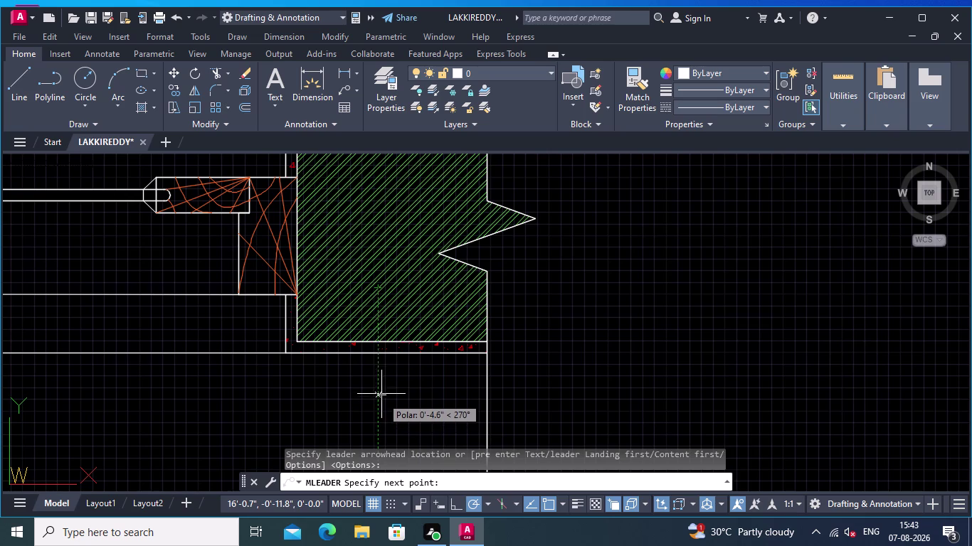
click(383, 389)
middle_drag(396, 396, 324, 380)
key(ctrl+z)
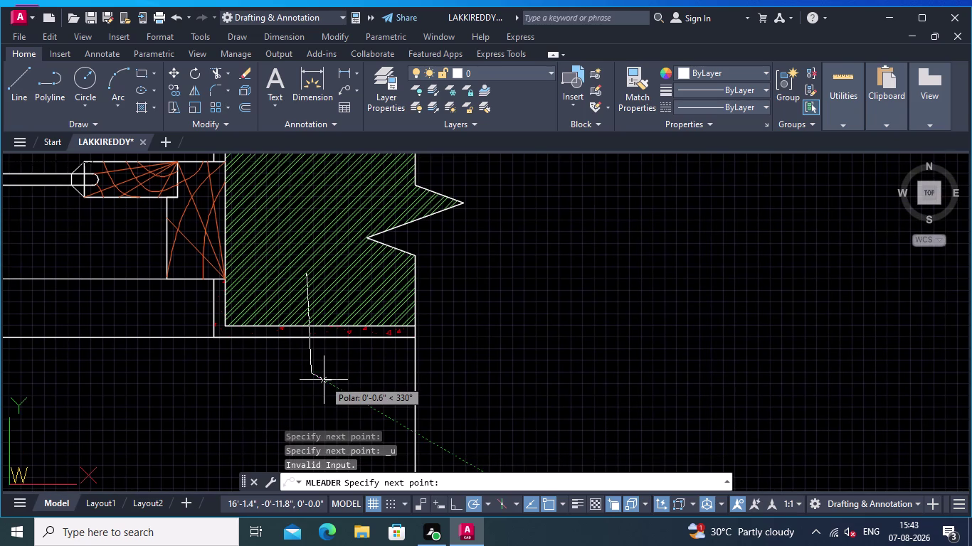
key(Escape)
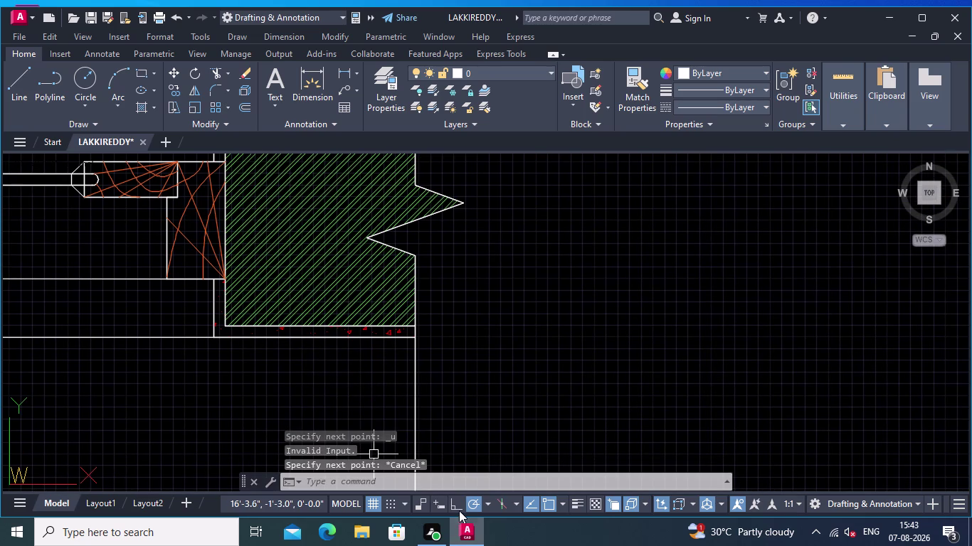
With Ortho on, draw a leader from inside the hatch down, right, to its landing.
click(459, 509)
click(350, 86)
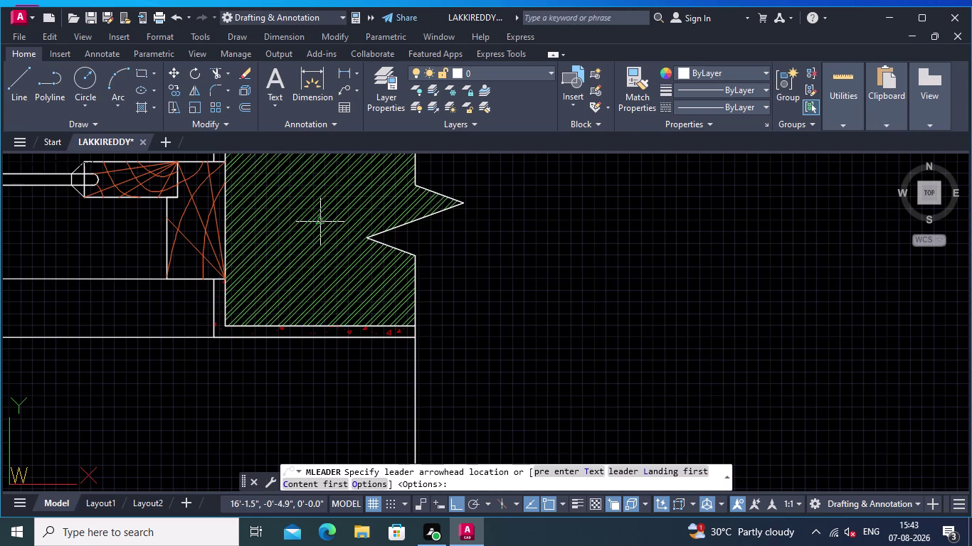
click(315, 266)
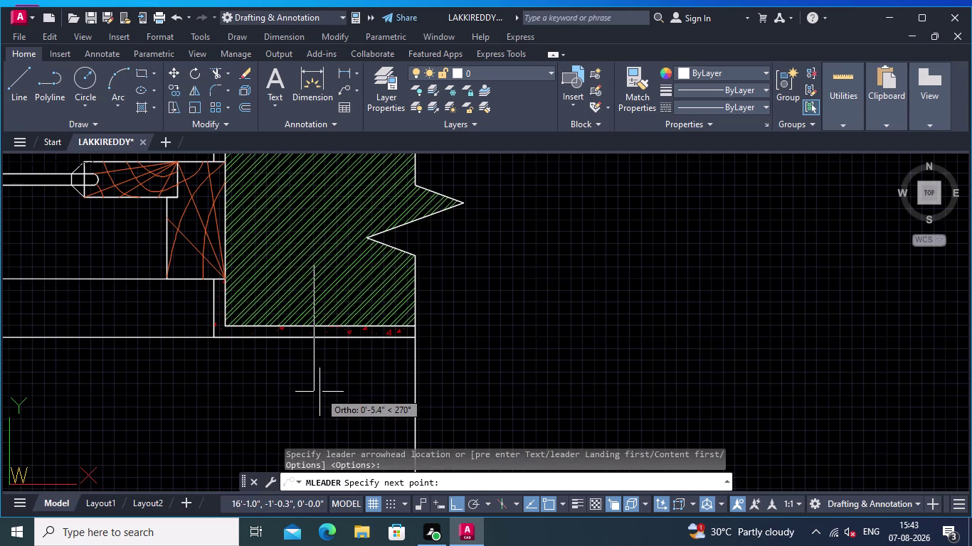
click(319, 392)
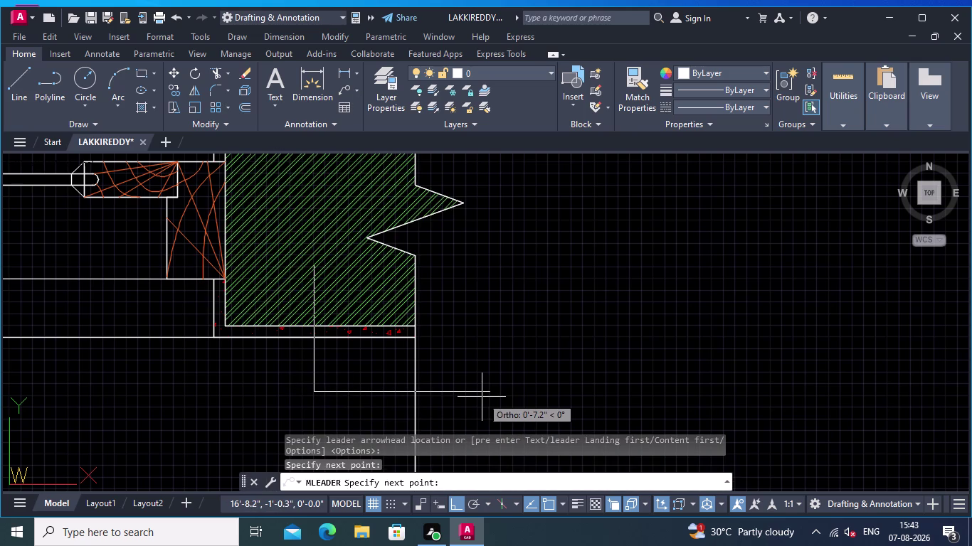
click(483, 397)
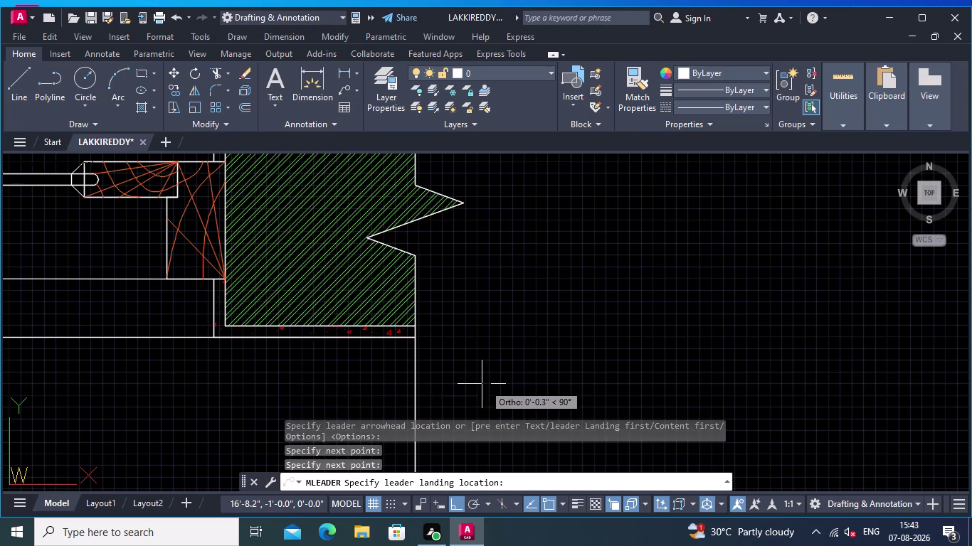
click(482, 384)
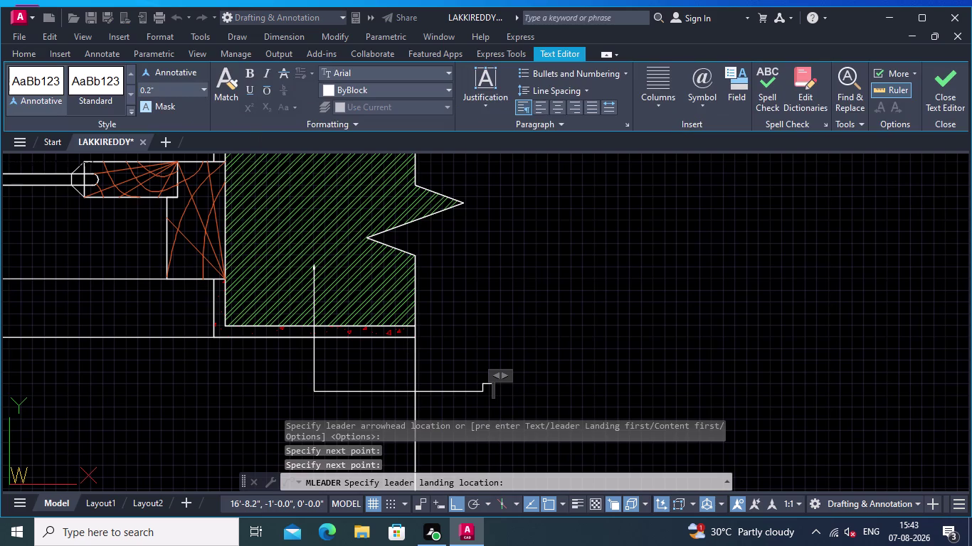
Set the label text height to 2.5" and clear the mistyped text.
click(201, 89)
click(176, 138)
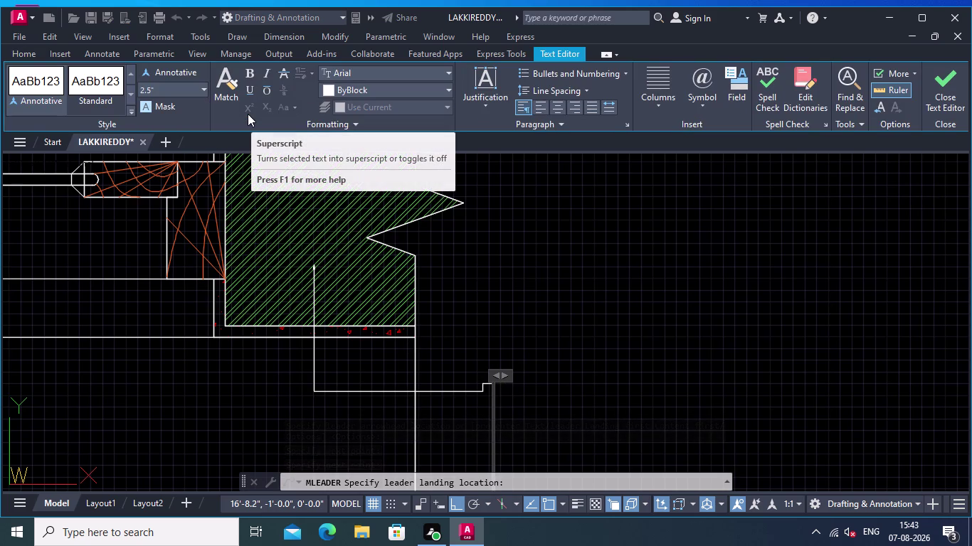
text(BRIC)
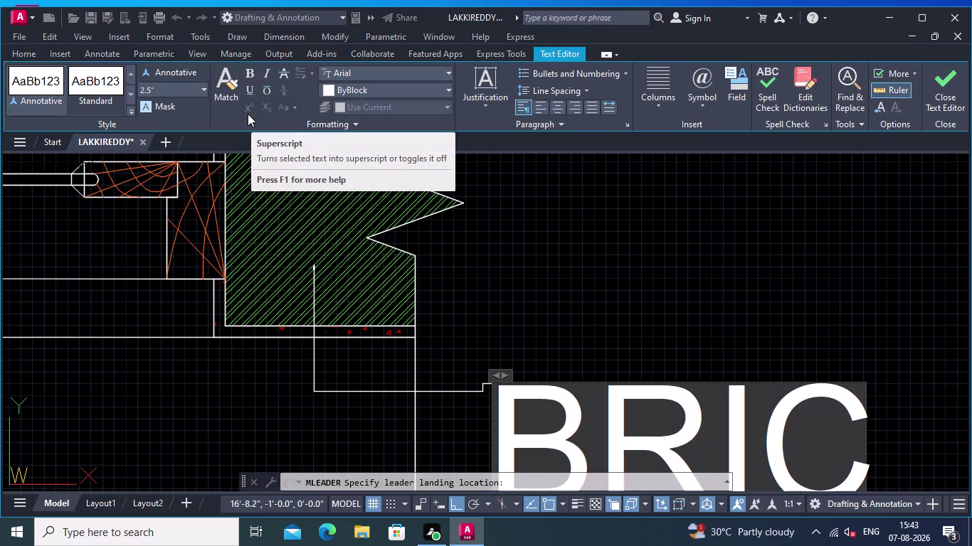
key(BackSpace)
key(BackSpace)
key(BackSpace)
key(BackSpace)
key(BackSpace)
key(BackSpace)
key(BackSpace)
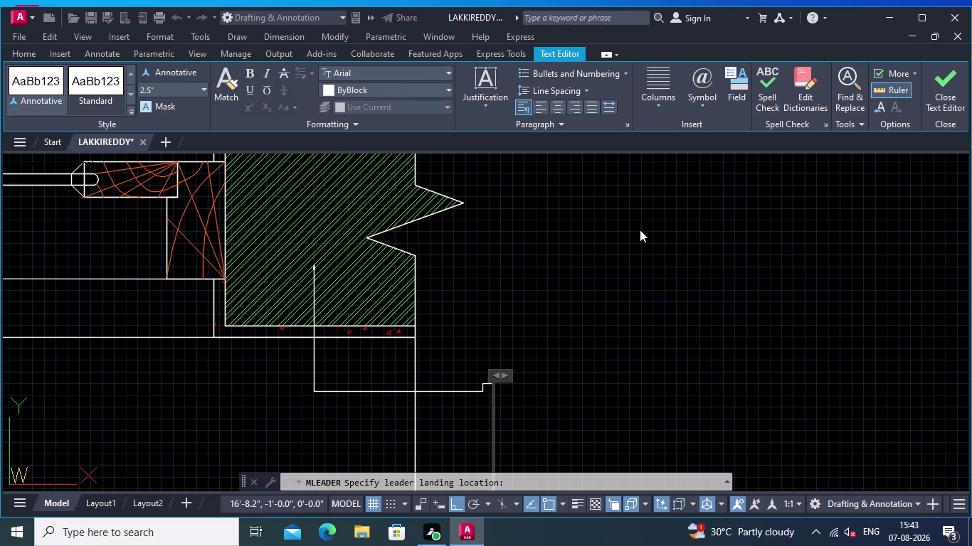
Type the label BRICK WALL -9" and finish editing.
text(BRICK)
key(space)
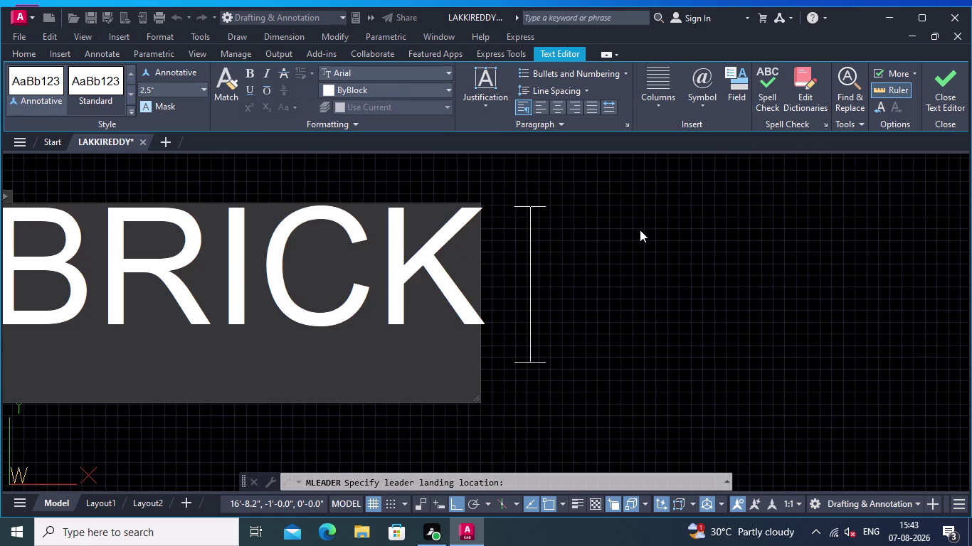
key(BackSpace)
key(space)
text(WALL)
key(space)
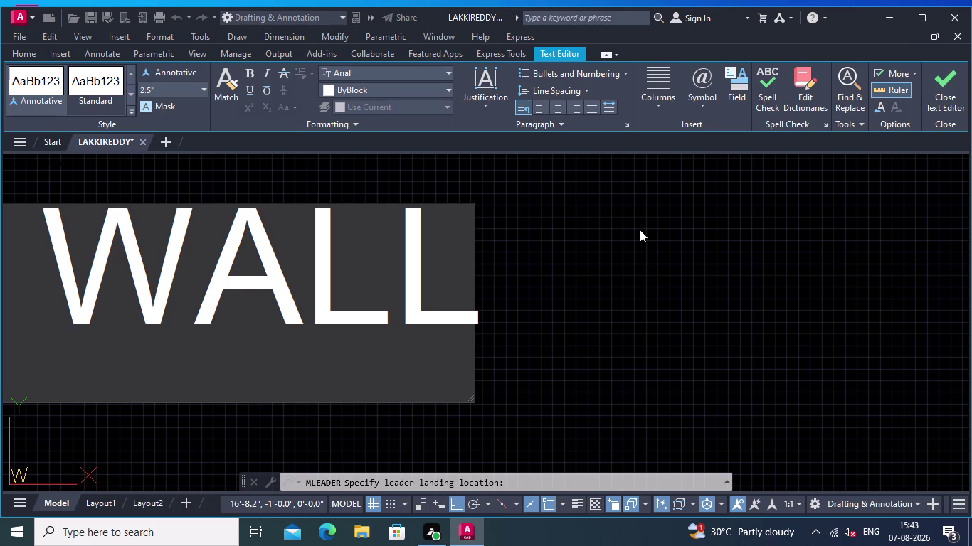
text(-9)
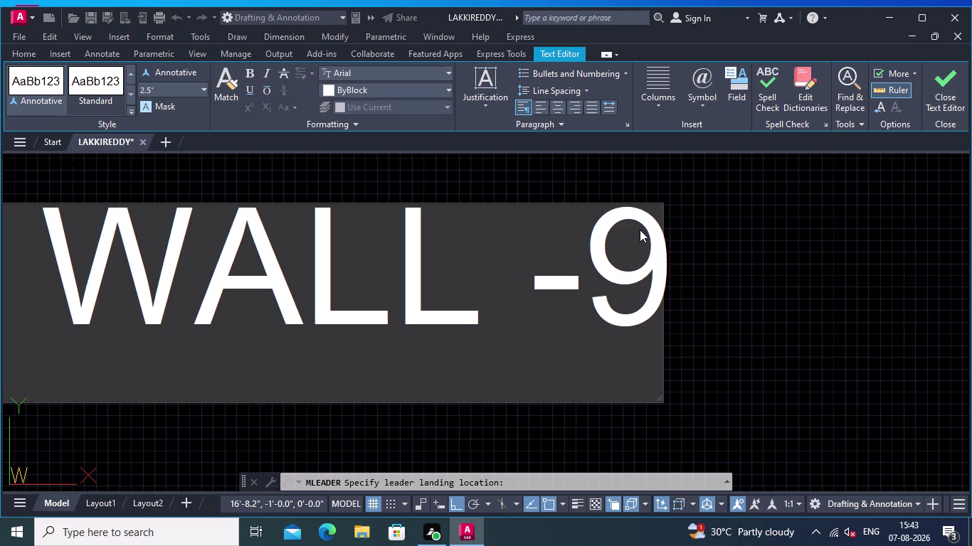
key(shift+quotedbl)
click(549, 177)
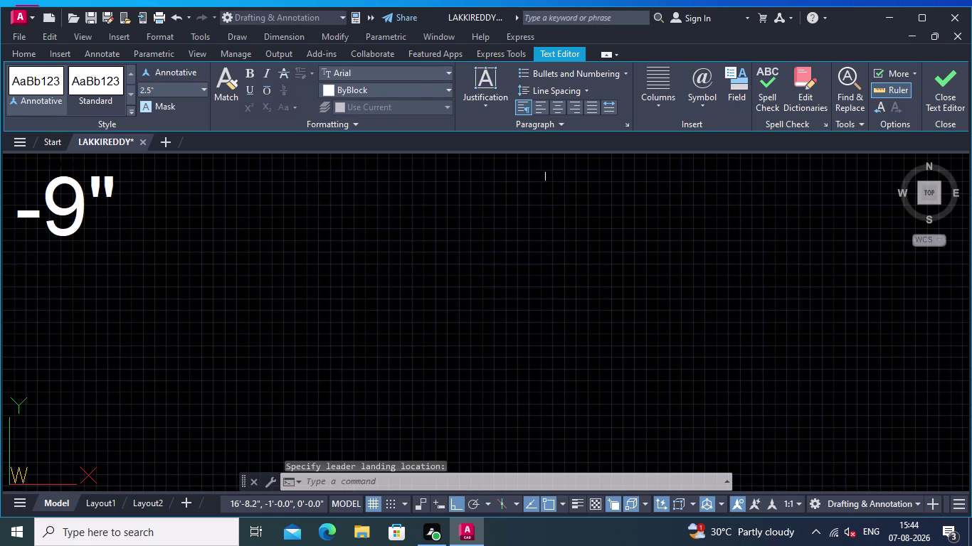
Pan and zoom to review the BRICK WALL -9" leader and sections, then start another multileader.
scroll(down, 3)
middle_drag(513, 213, 602, 228)
middle_drag(539, 256, 628, 281)
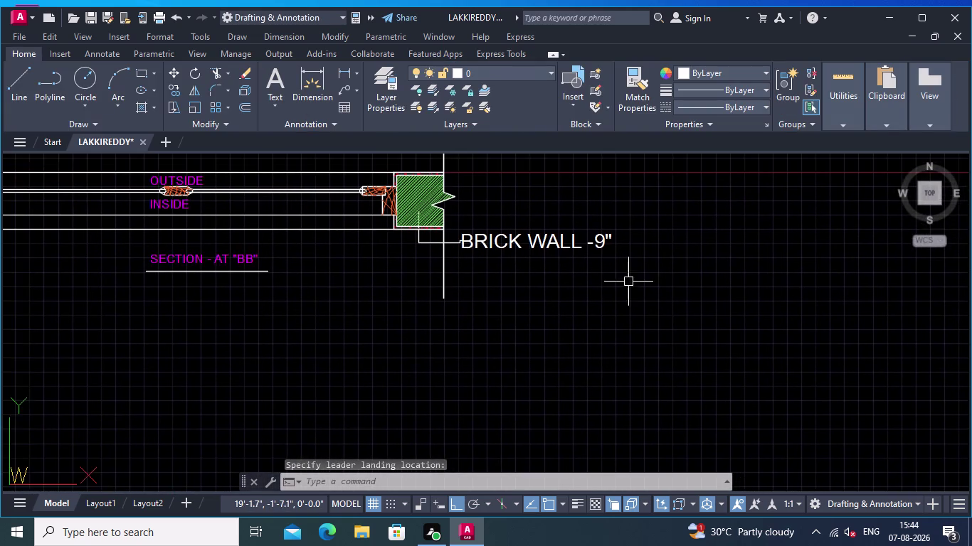
middle_drag(629, 298, 642, 335)
scroll(down, 3)
middle_drag(634, 346, 633, 359)
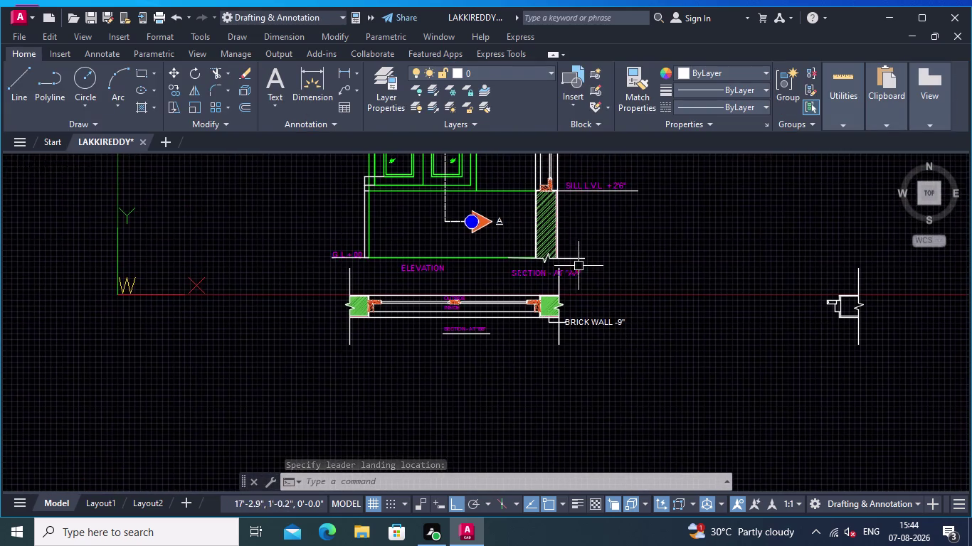
middle_drag(587, 292, 619, 410)
middle_drag(632, 293, 640, 390)
scroll(up, 3)
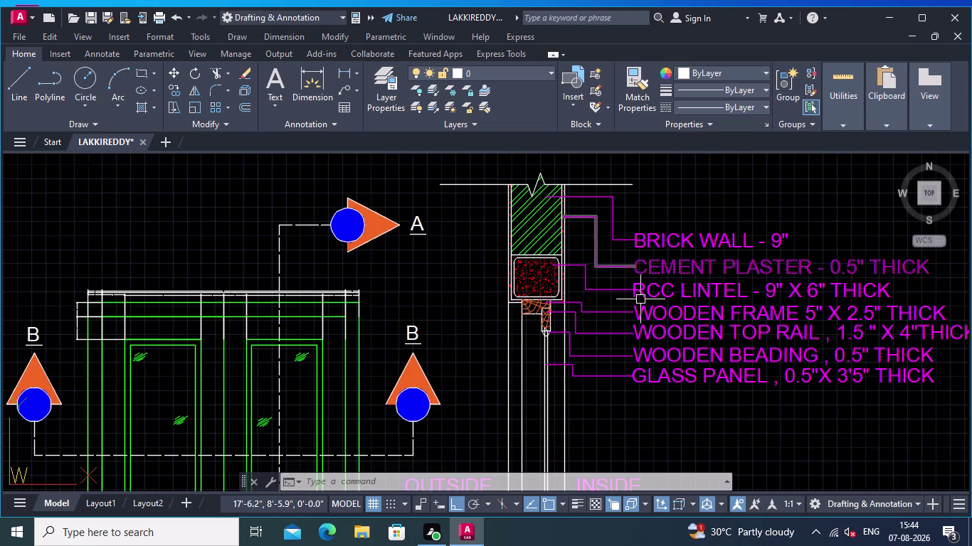
middle_drag(717, 411, 597, 267)
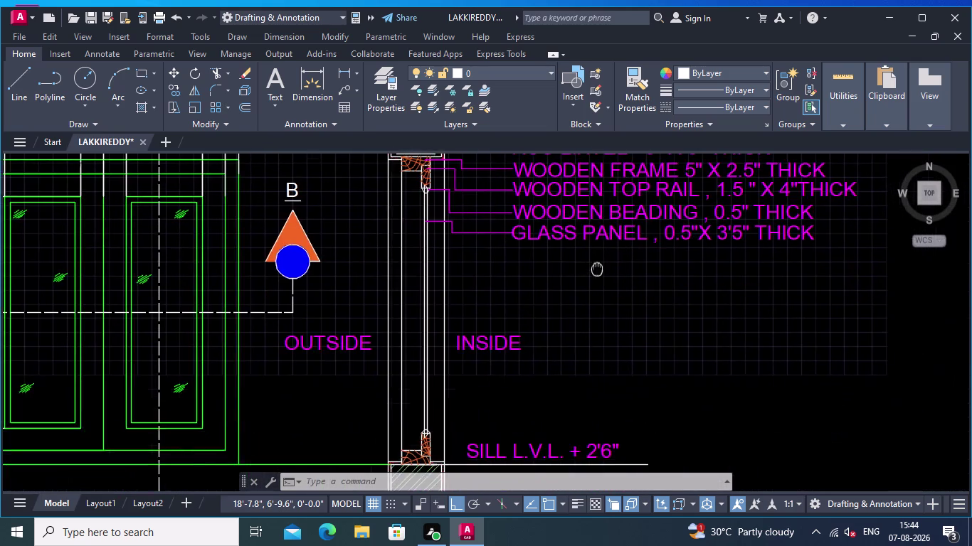
middle_drag(597, 268, 596, 268)
scroll(down, 3)
middle_drag(625, 341, 533, 171)
middle_drag(548, 276, 571, 240)
scroll(up, 3)
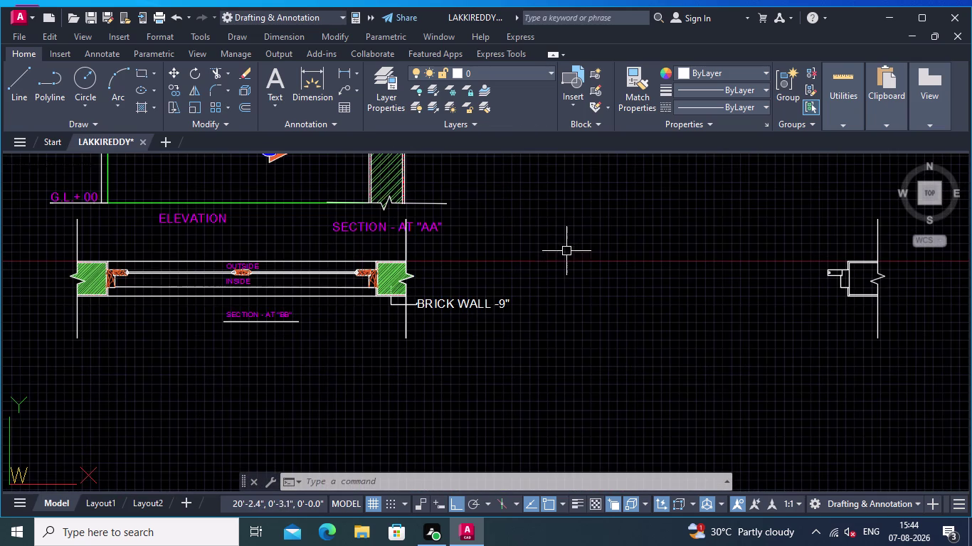
click(347, 84)
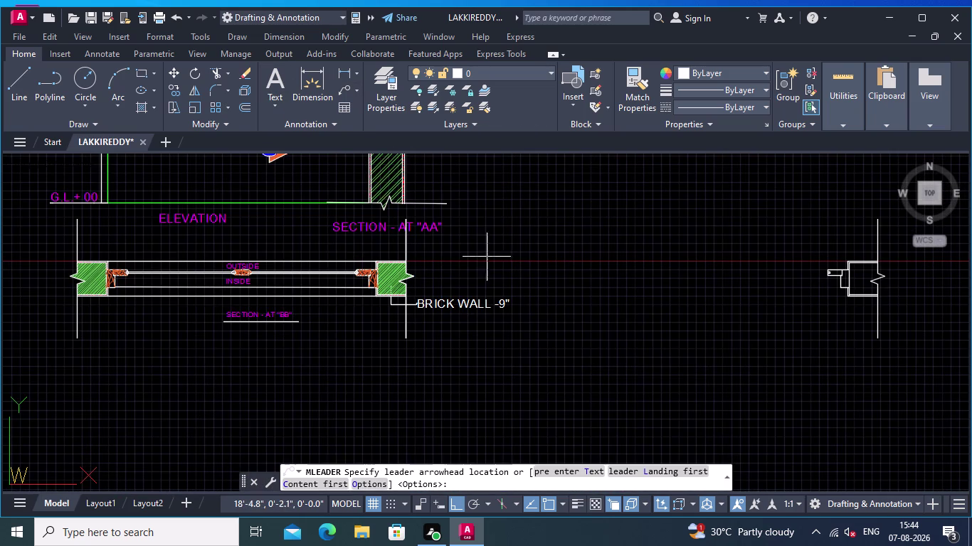
Place a second leader arrowhead on the wall, then undo and cancel that leader.
middle_drag(474, 268, 545, 268)
scroll(up, 3)
scroll(up, 3)
scroll(up, 3)
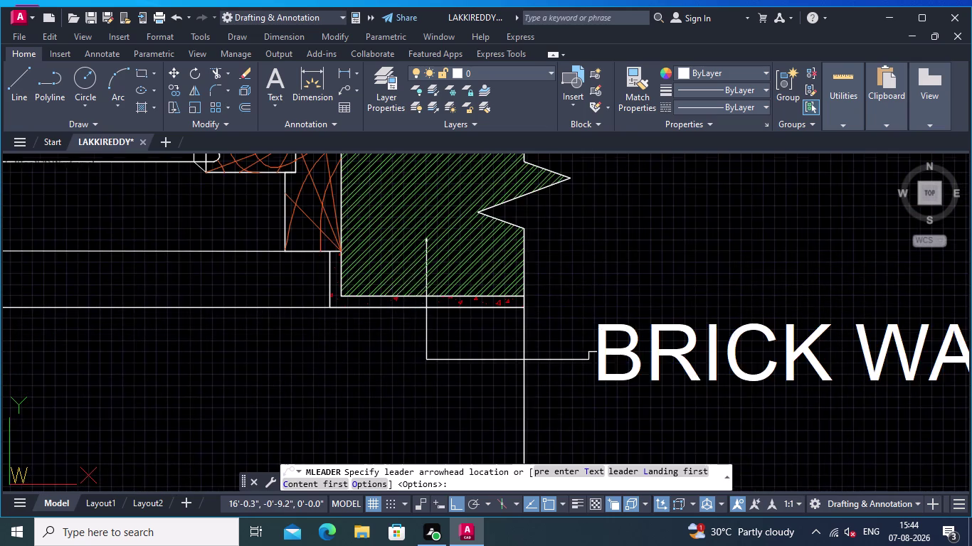
click(413, 310)
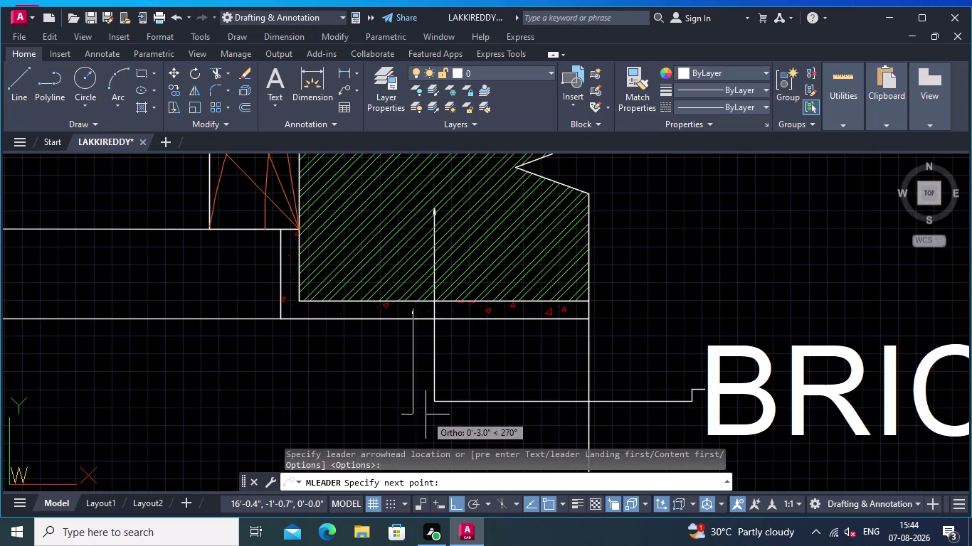
middle_drag(426, 415, 401, 306)
middle_drag(399, 335, 377, 304)
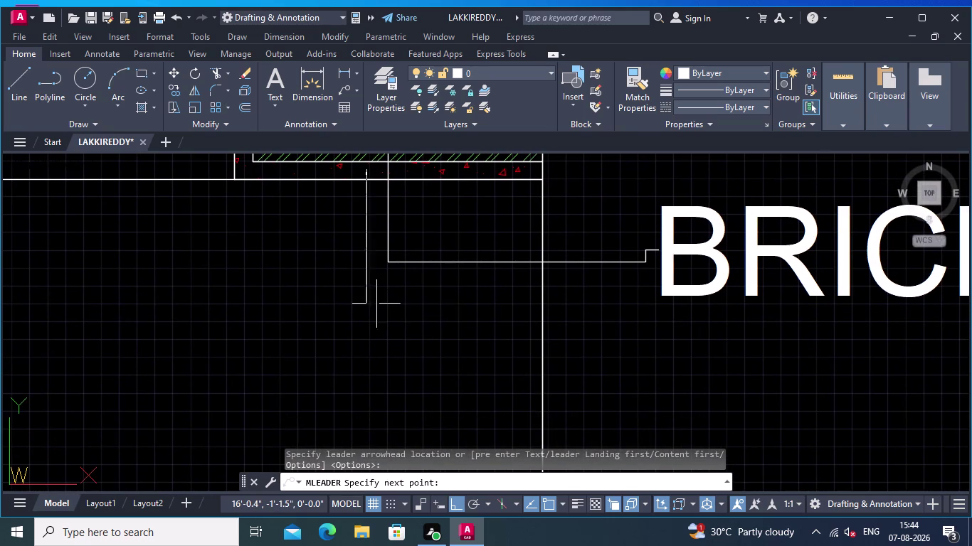
scroll(down, 3)
middle_drag(372, 315, 349, 362)
middle_drag(353, 380, 360, 353)
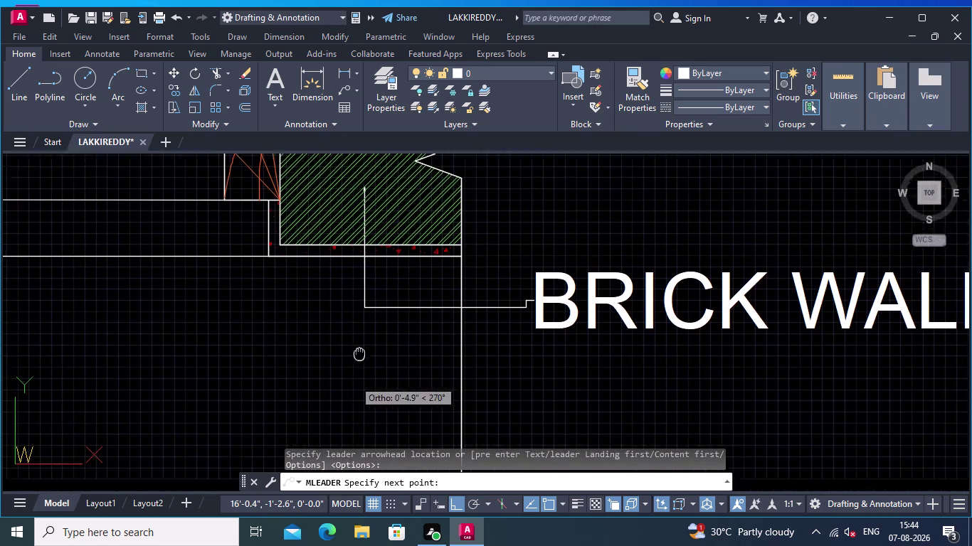
middle_drag(360, 353, 361, 321)
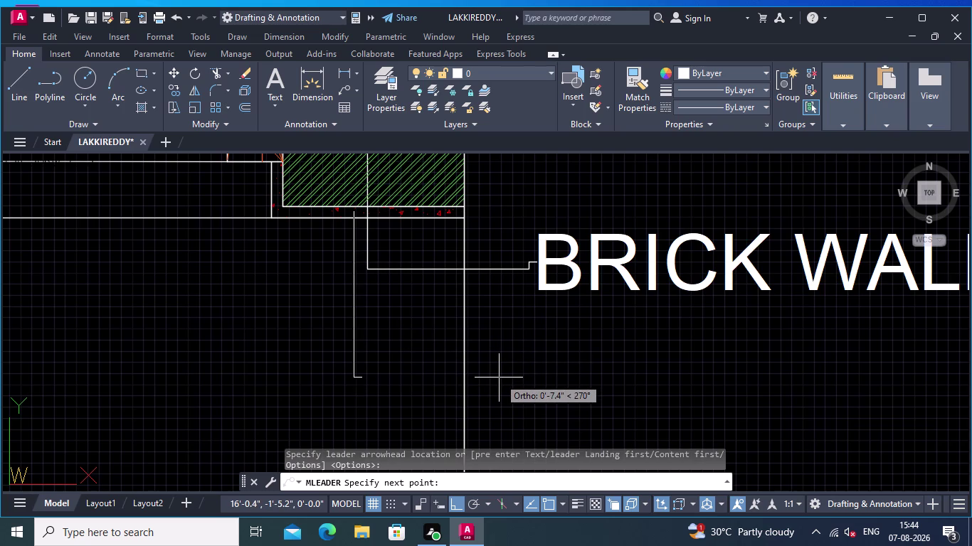
key(ctrl+z)
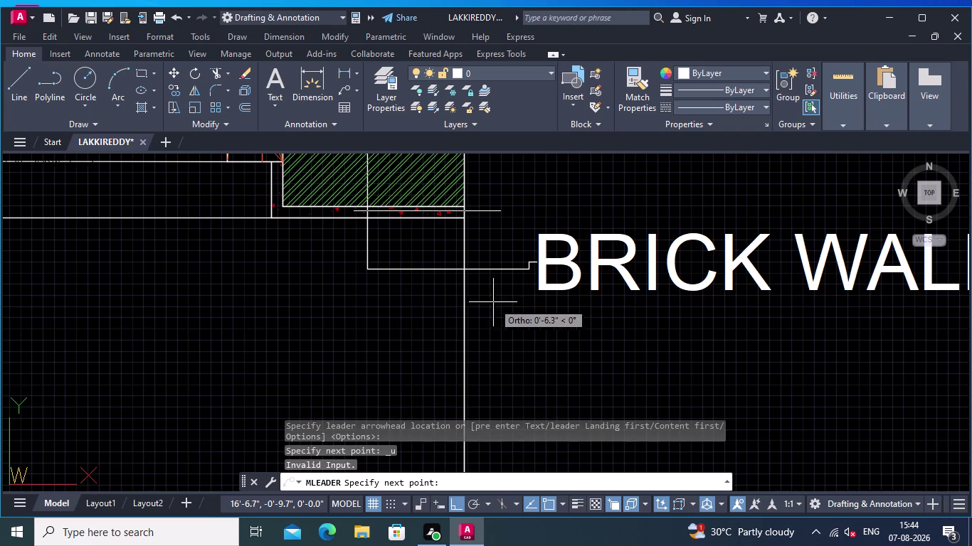
key(Escape)
Erase the BRICK WALL -9" multileader and check the remaining drawing.
scroll(up, 3)
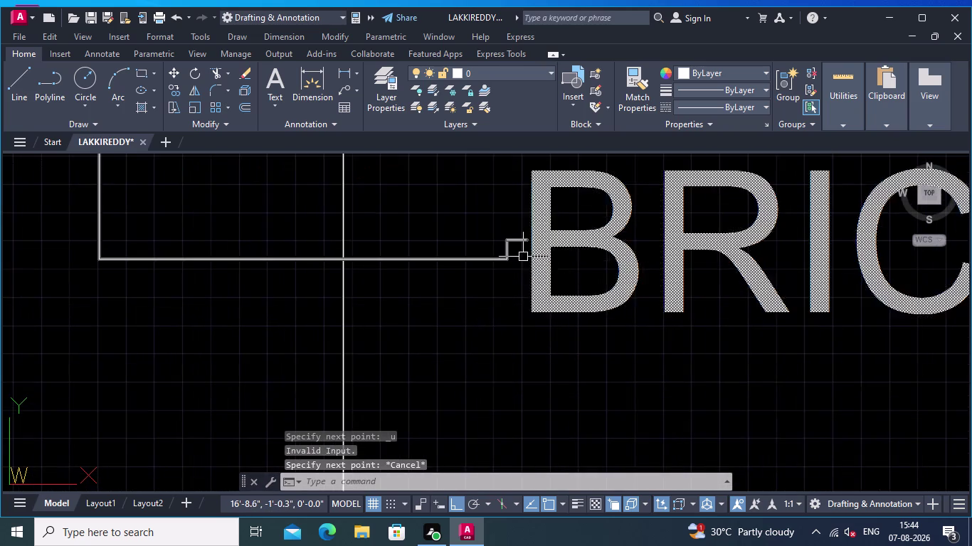
scroll(up, 3)
click(509, 232)
right_click(494, 231)
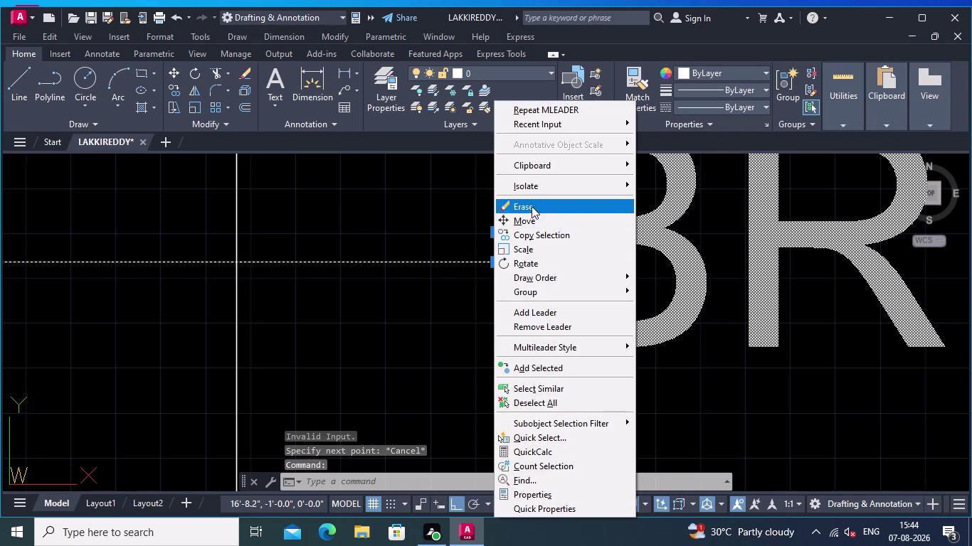
click(531, 207)
scroll(down, 3)
middle_drag(486, 260, 531, 272)
scroll(up, 3)
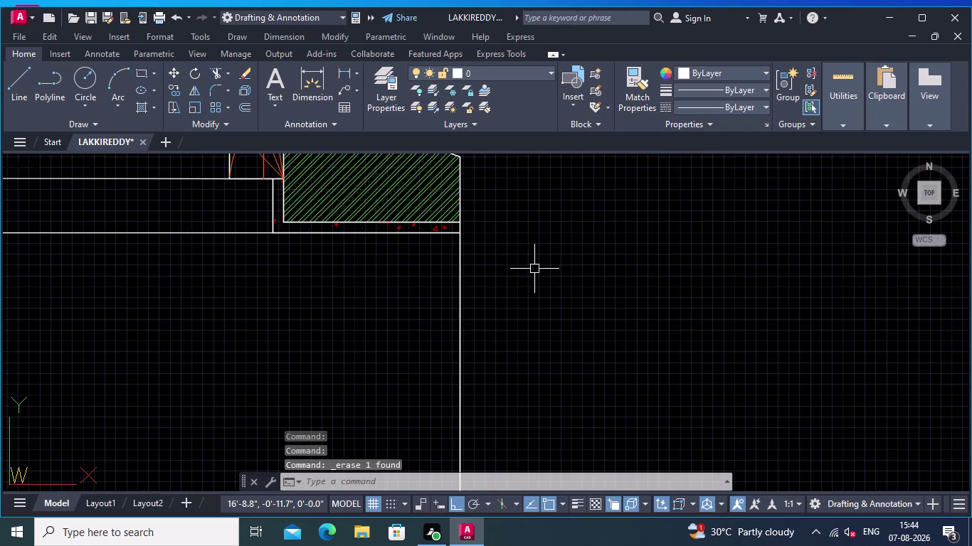
Limit the Standard multileader style to 2 maximum leader points and set it current.
text(MS)
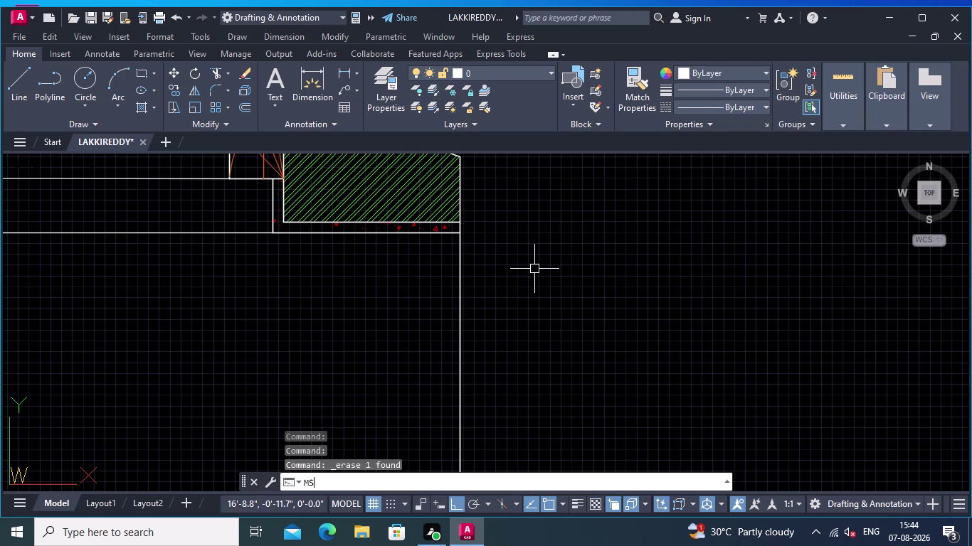
key(BackSpace)
text(LS)
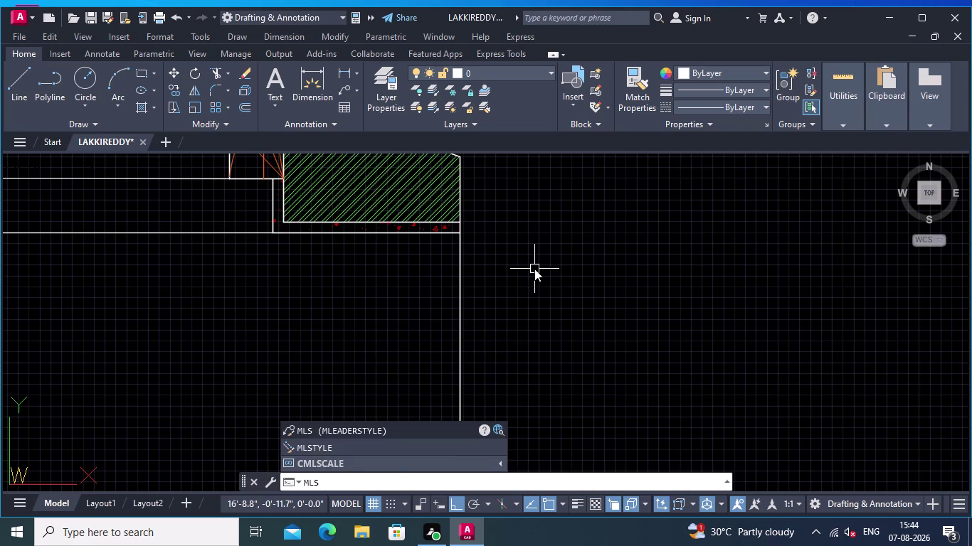
key(Return)
click(623, 261)
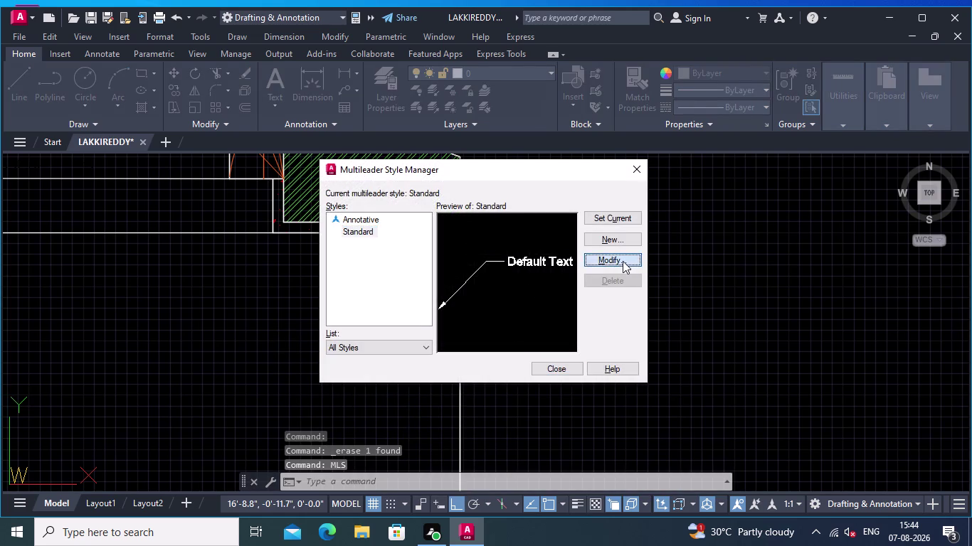
click(462, 162)
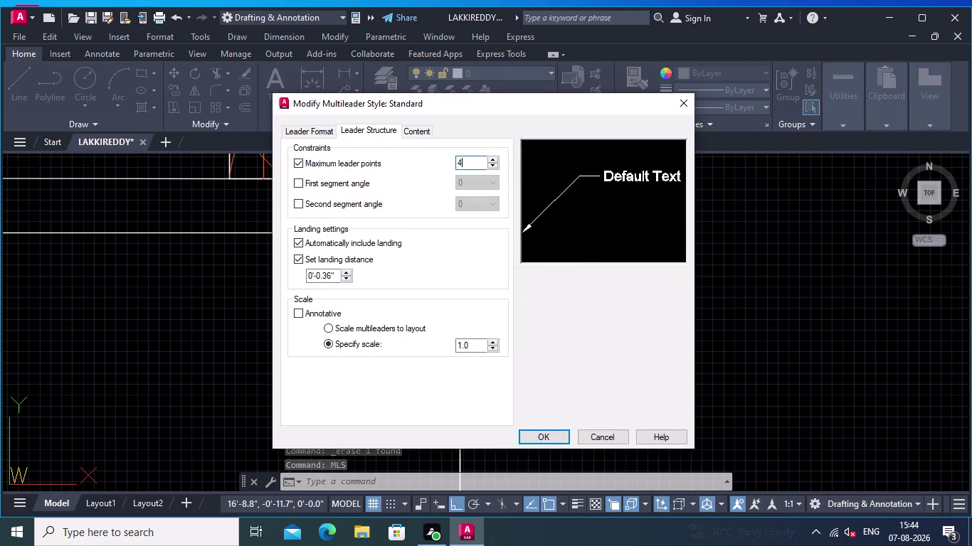
key(BackSpace)
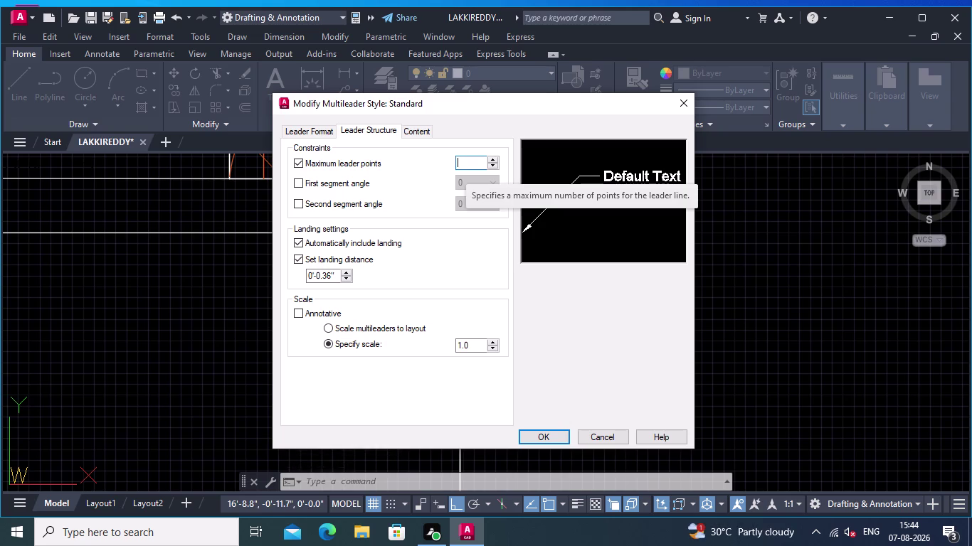
key(2)
key(Return)
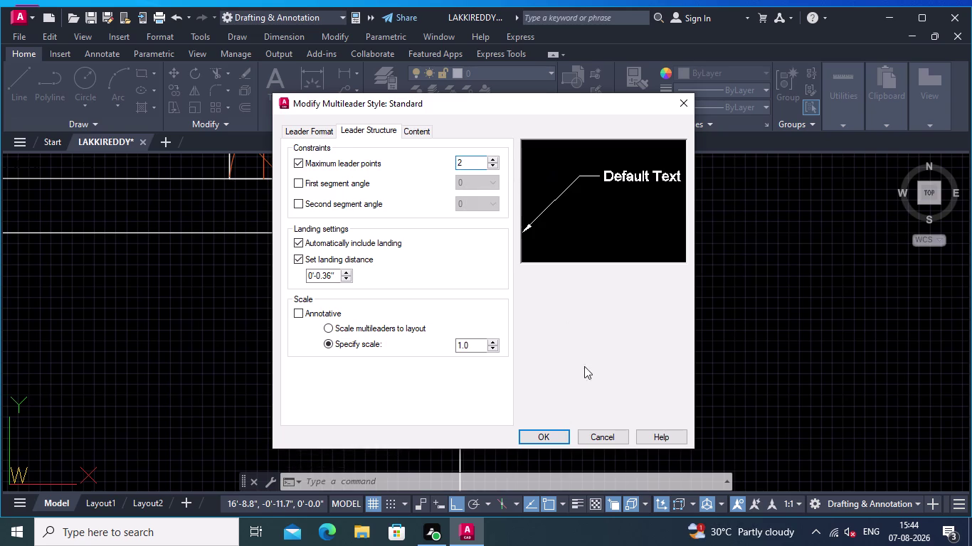
click(557, 435)
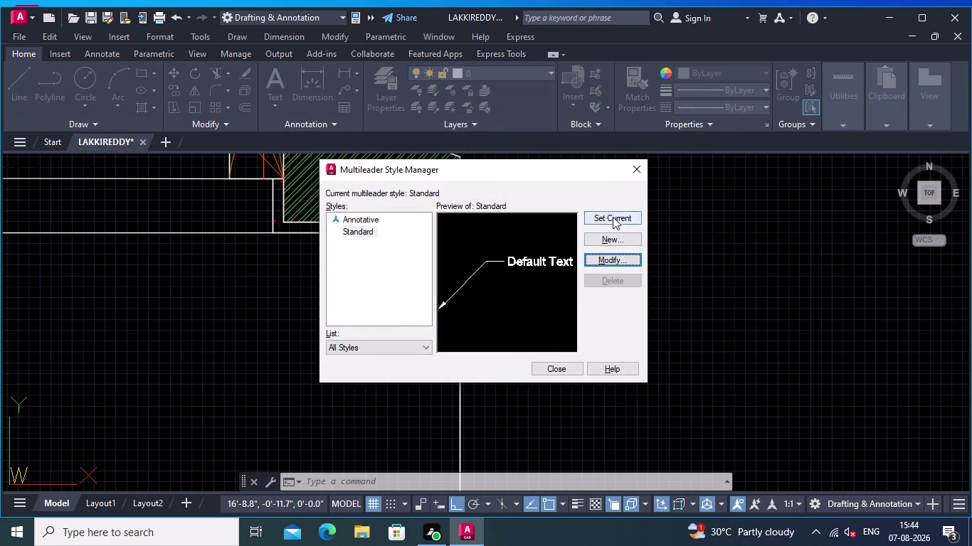
click(612, 217)
click(546, 369)
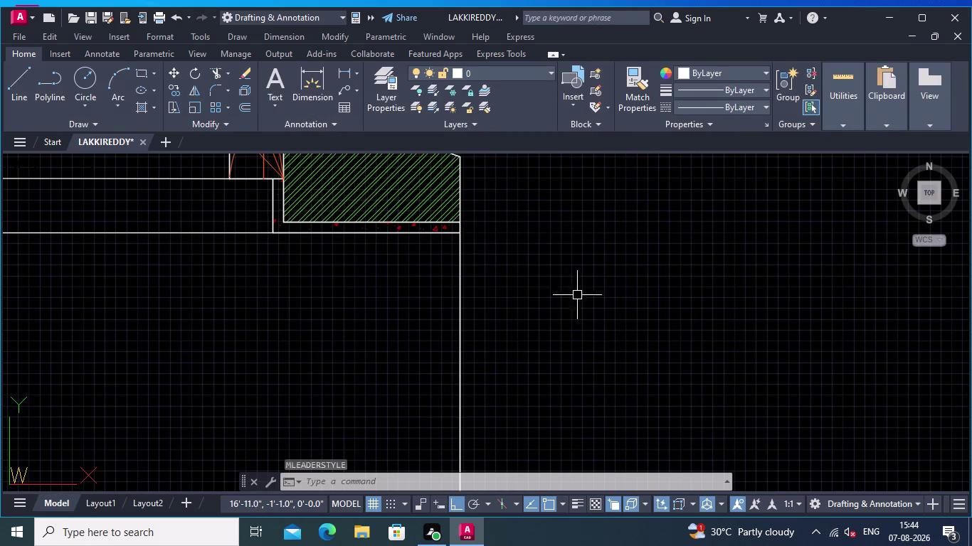
middle_drag(567, 246, 616, 298)
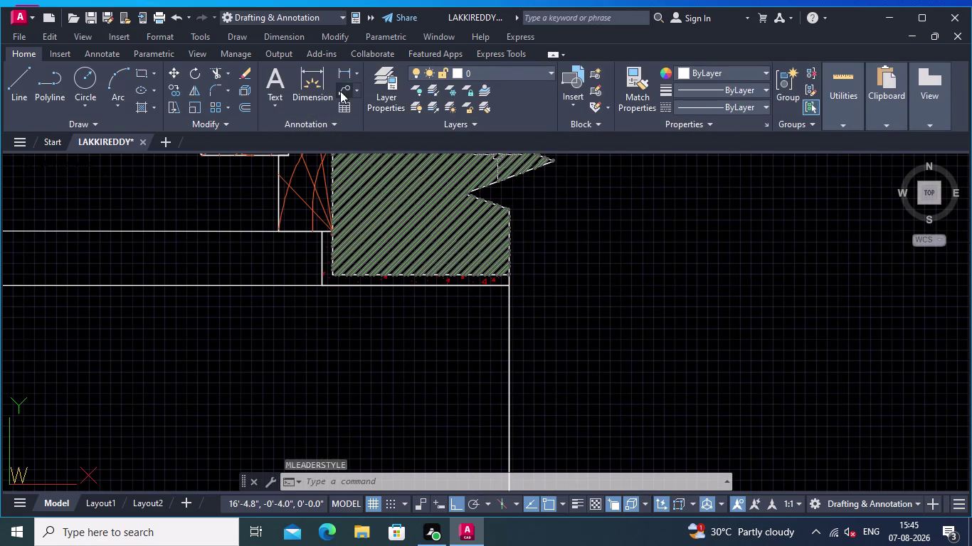
Draw a trial leader at the hatched wall, then cancel and delete it.
click(345, 84)
middle_drag(652, 279, 812, 271)
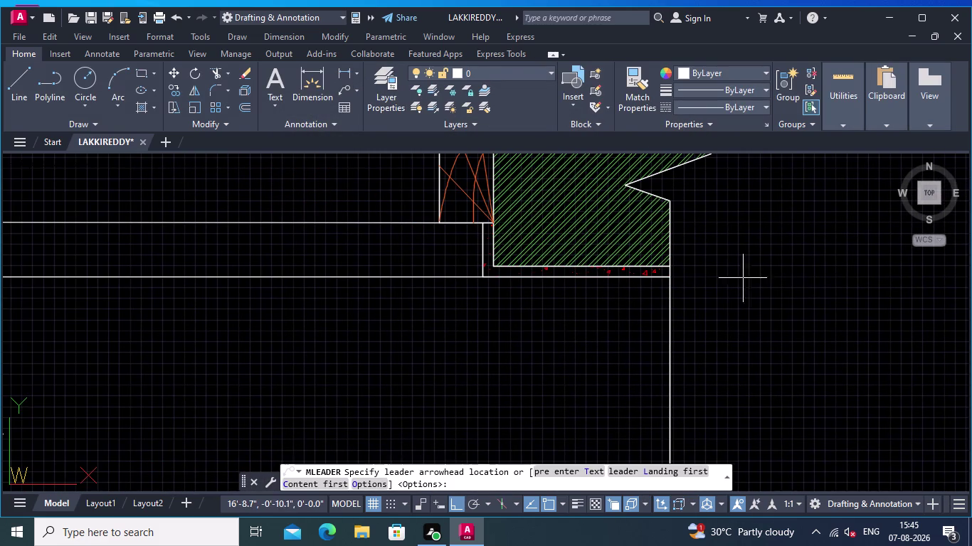
click(583, 222)
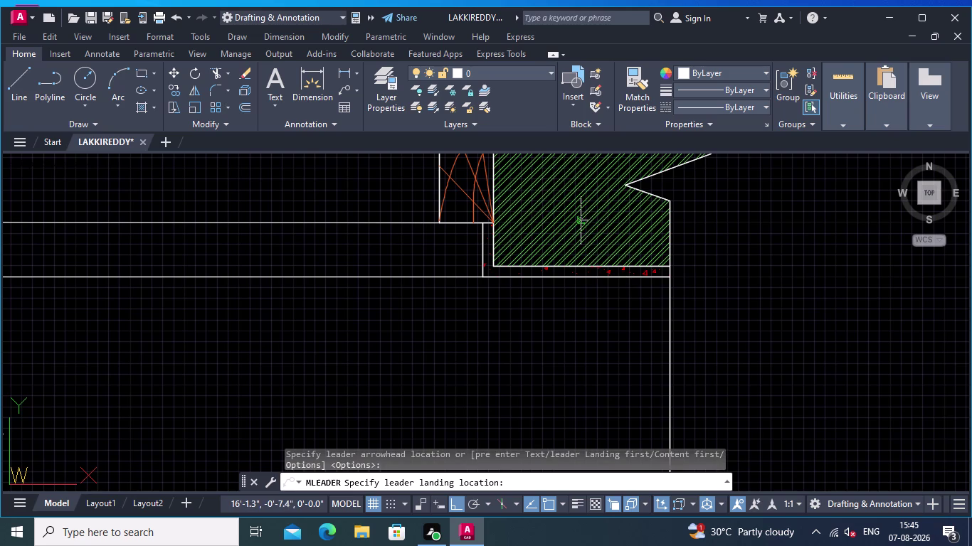
click(591, 317)
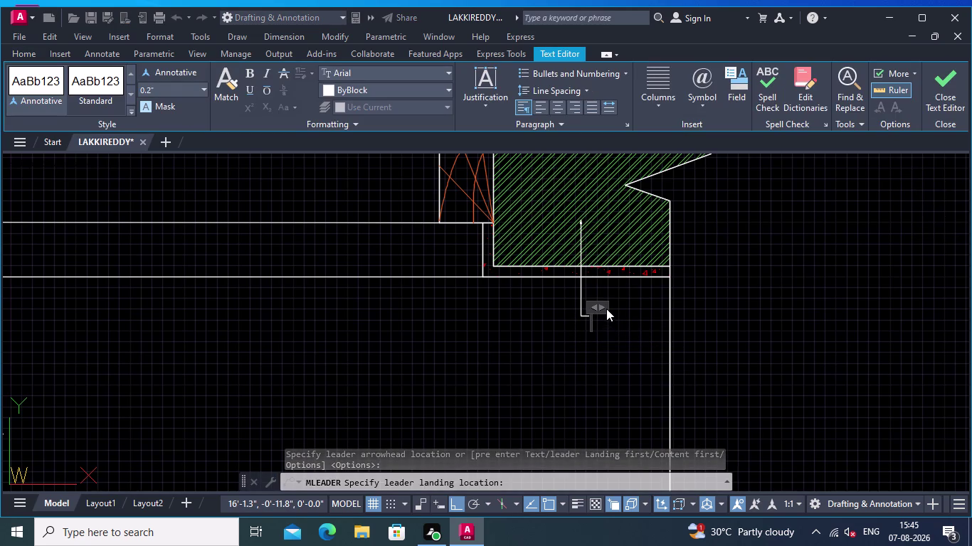
key(ctrl+z)
key(Escape)
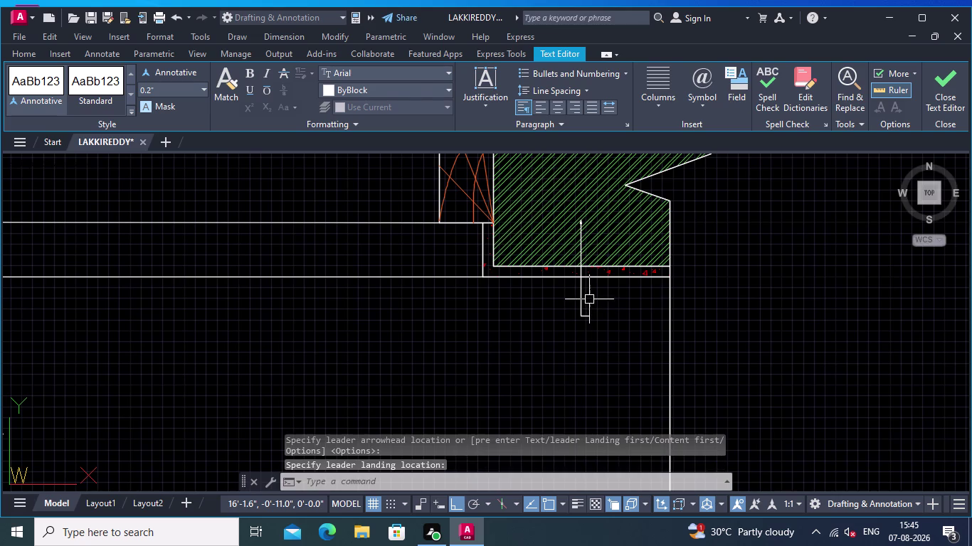
click(577, 296)
key(Delete)
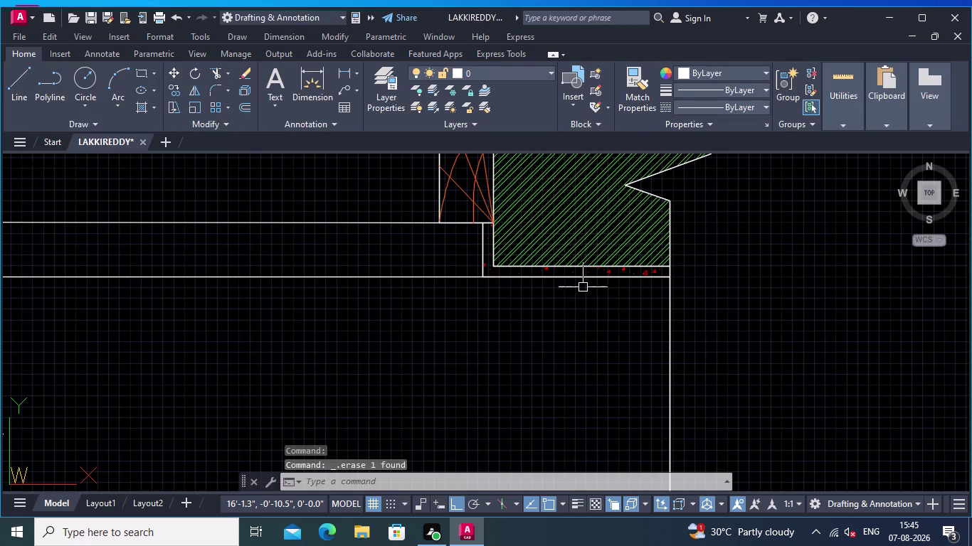
Reopen the Multileader Style Manager with the MLS command.
key(m)
key(l)
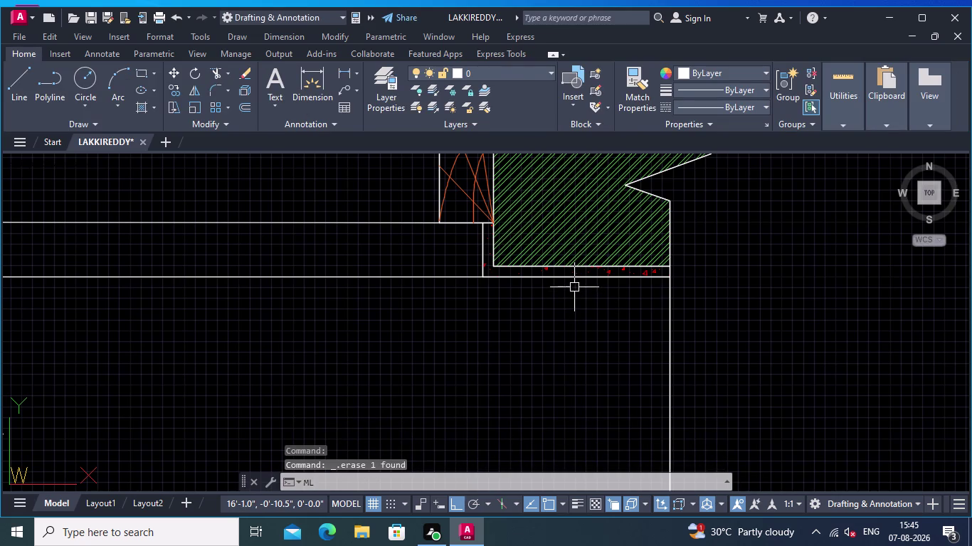
key(s)
key(Return)
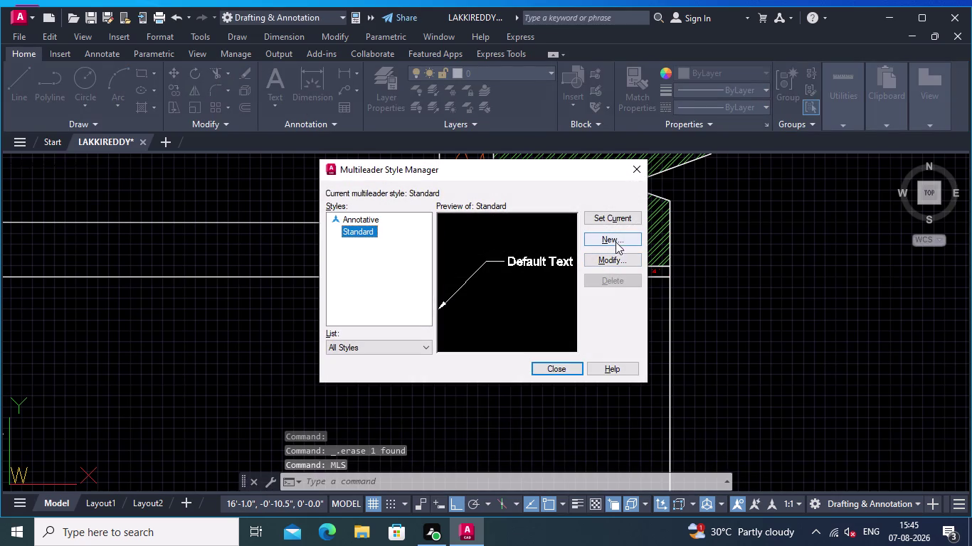
Raise the Standard style's maximum leader points to 3, set it current, and start a multileader.
click(623, 259)
click(465, 165)
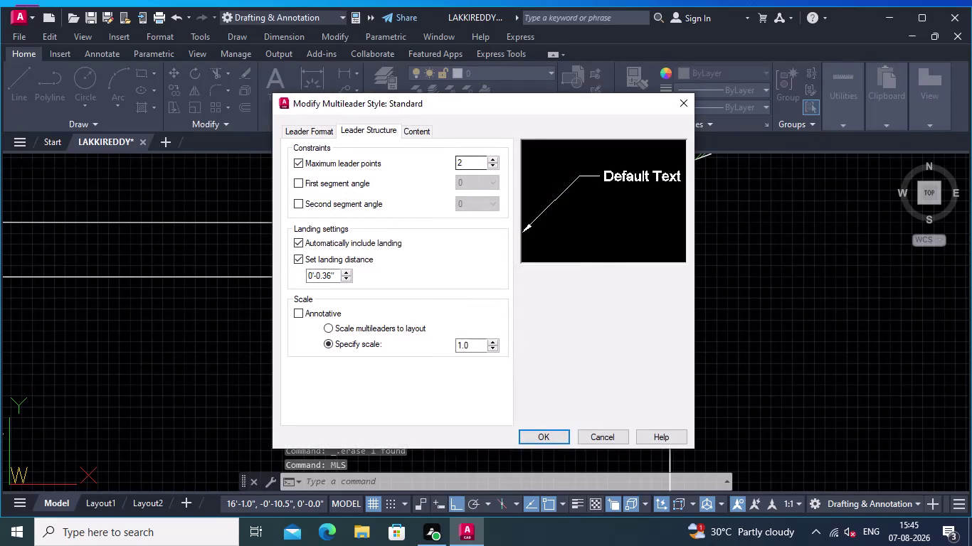
key(BackSpace)
key(3)
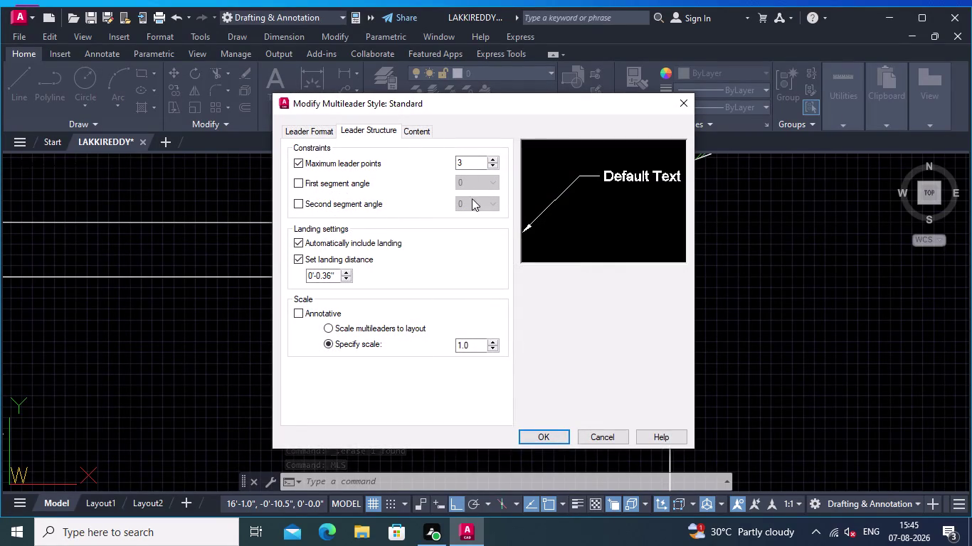
click(534, 427)
click(535, 428)
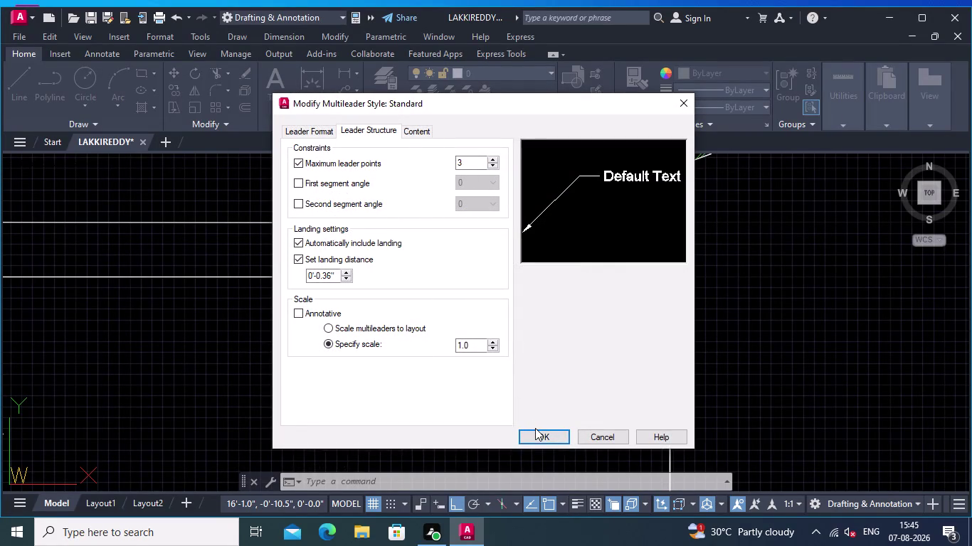
click(539, 433)
click(620, 218)
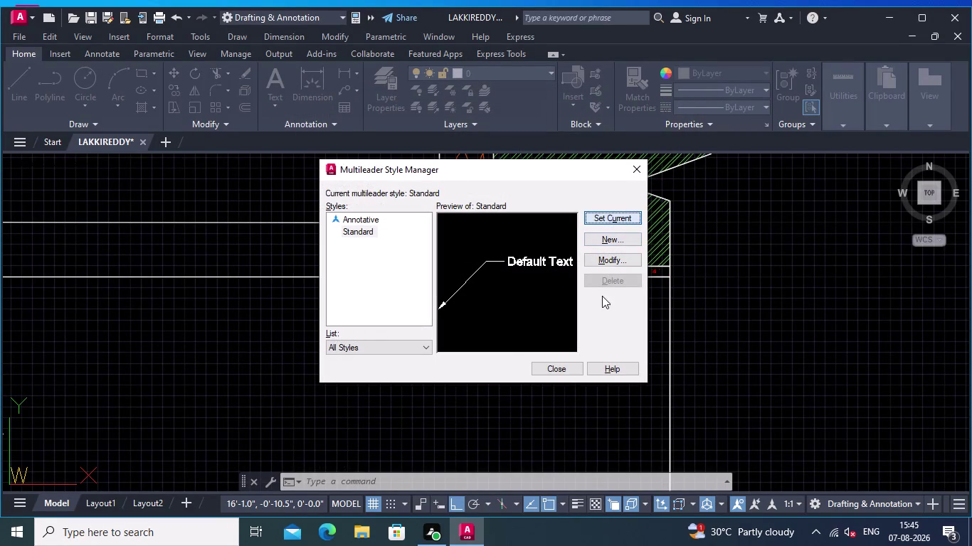
click(563, 368)
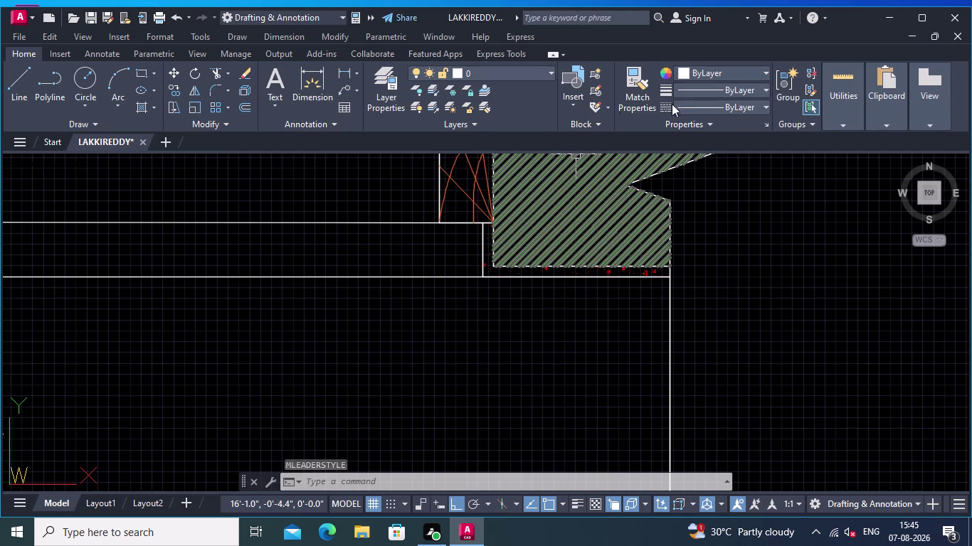
click(346, 87)
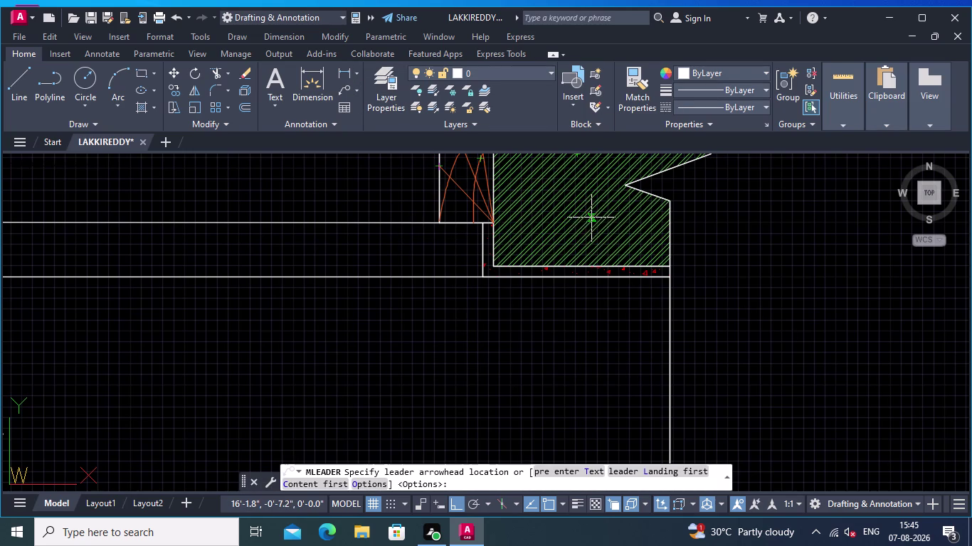
Draw a leader from inside the hatched wall, bending below, landing right, at 2.5" text height.
click(590, 228)
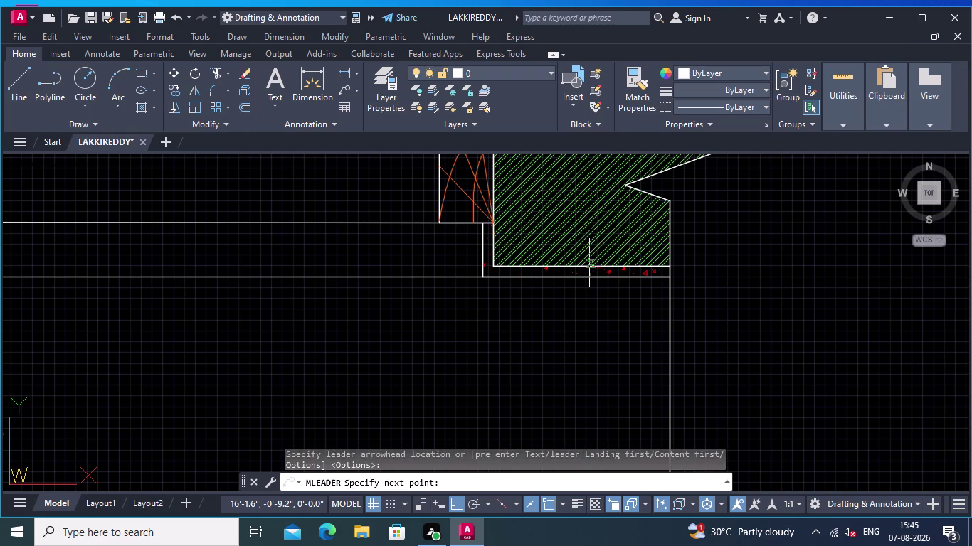
click(596, 308)
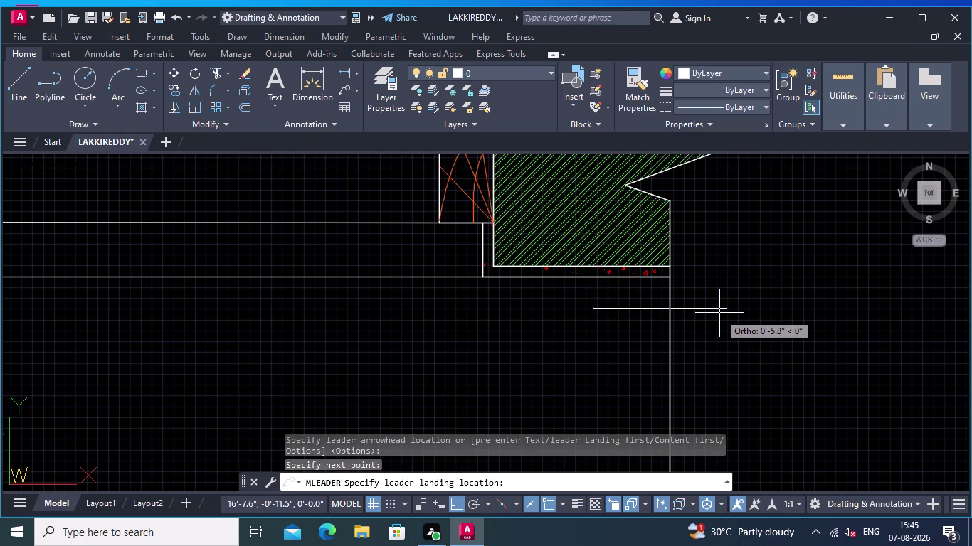
click(719, 313)
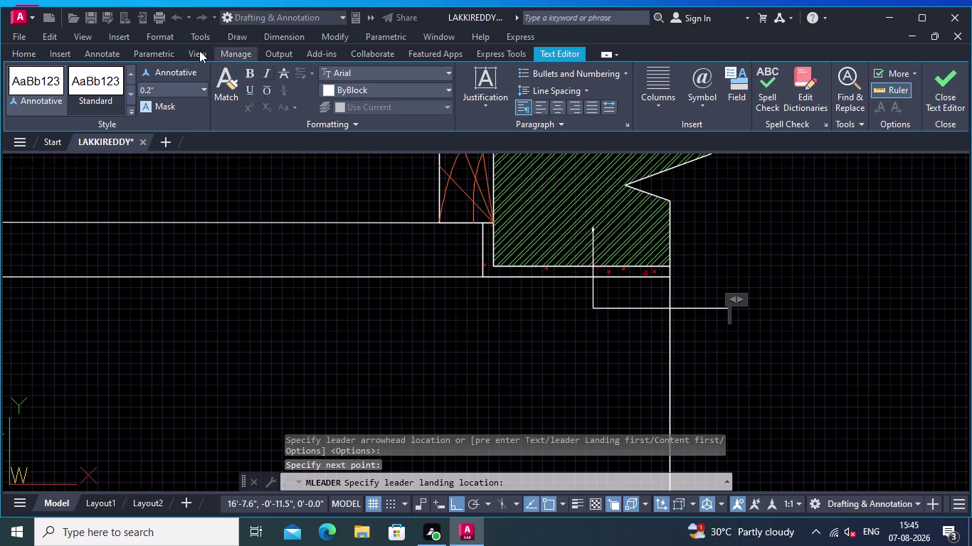
click(206, 88)
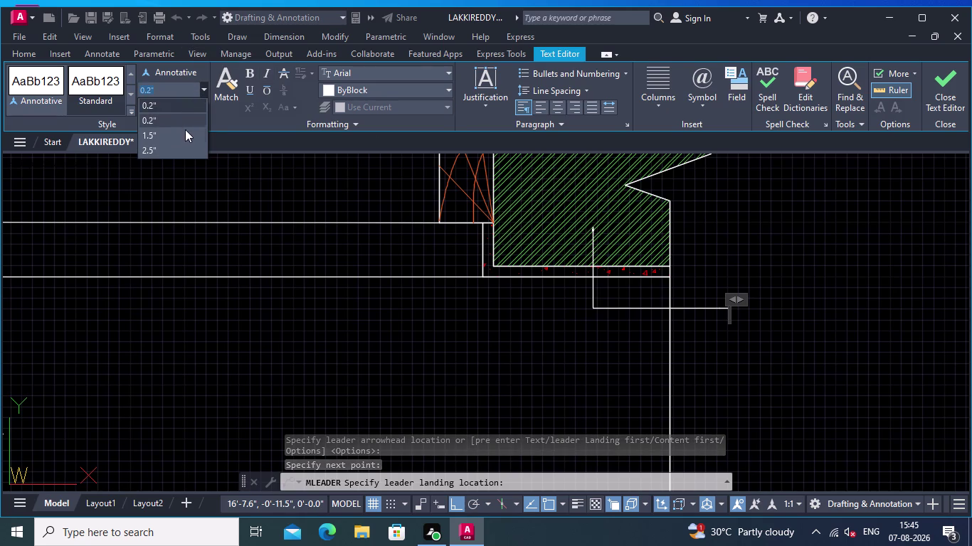
click(180, 152)
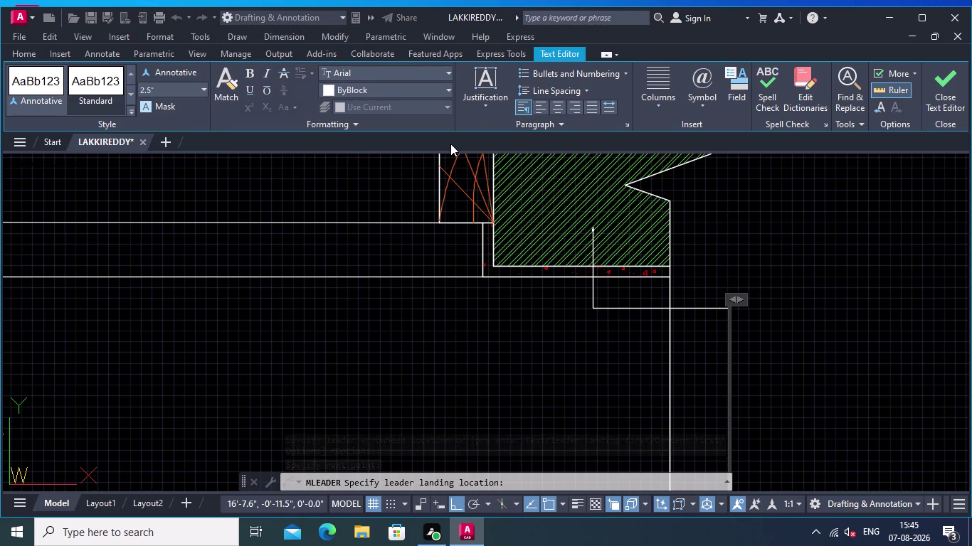
Enter the label text BRICK WALL -9" and close the editor.
text(BRI)
text(C)
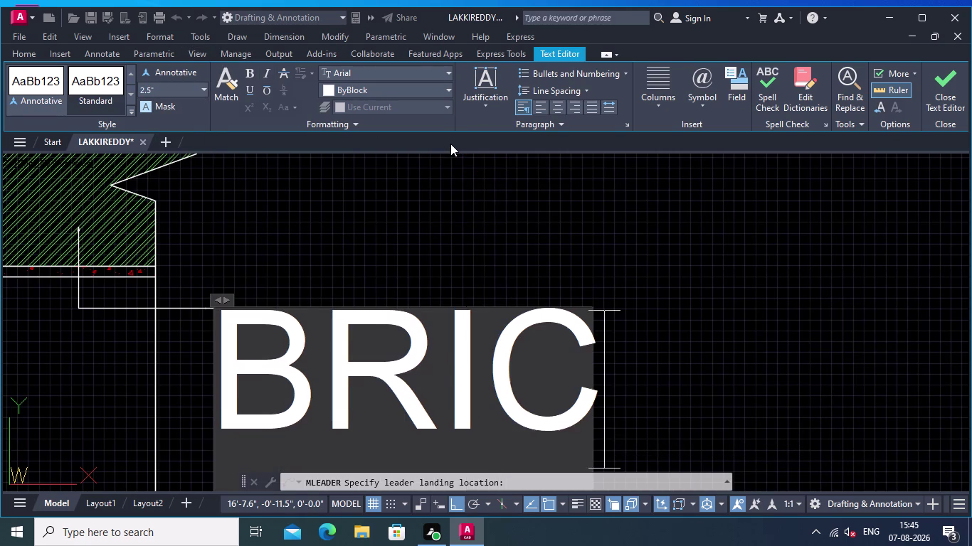
text(K WALL)
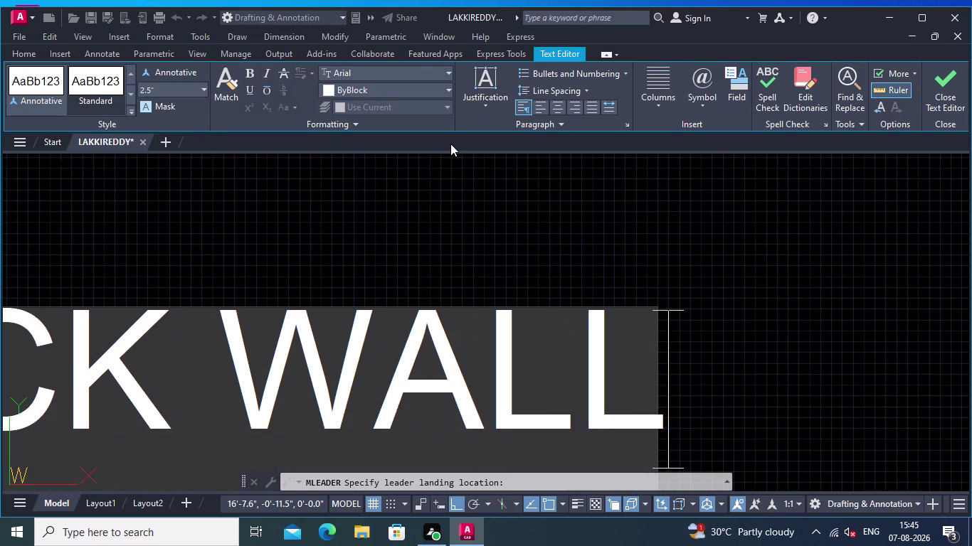
key(space)
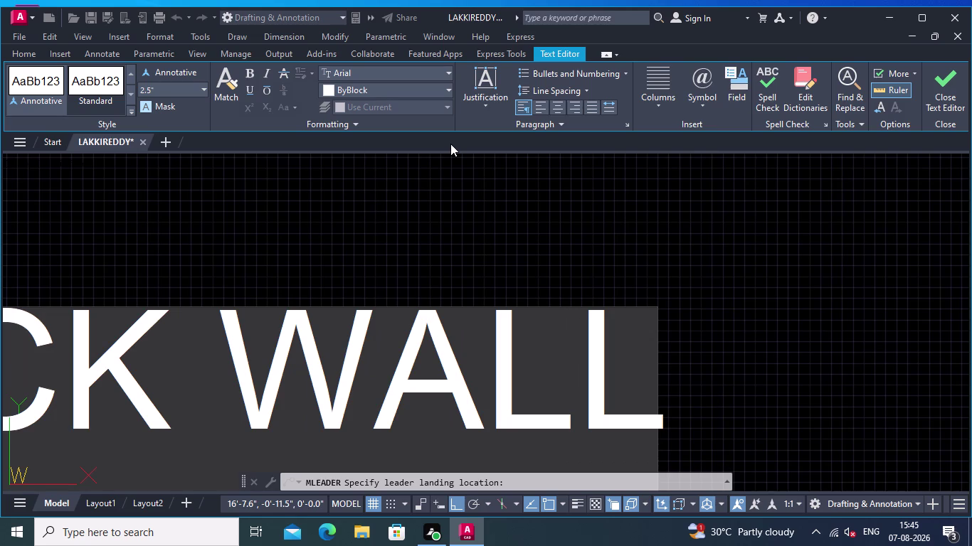
key(minus)
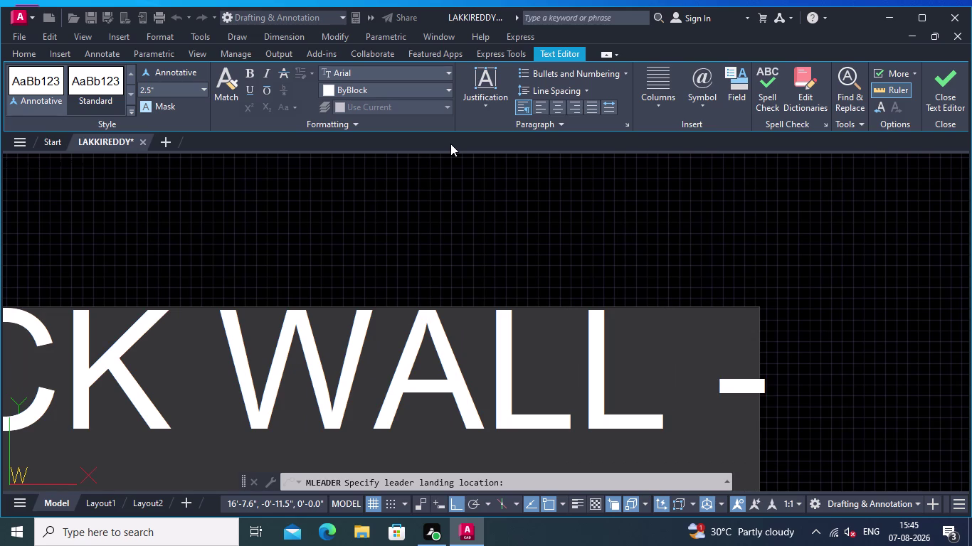
key(space)
key(BackSpace)
key(9)
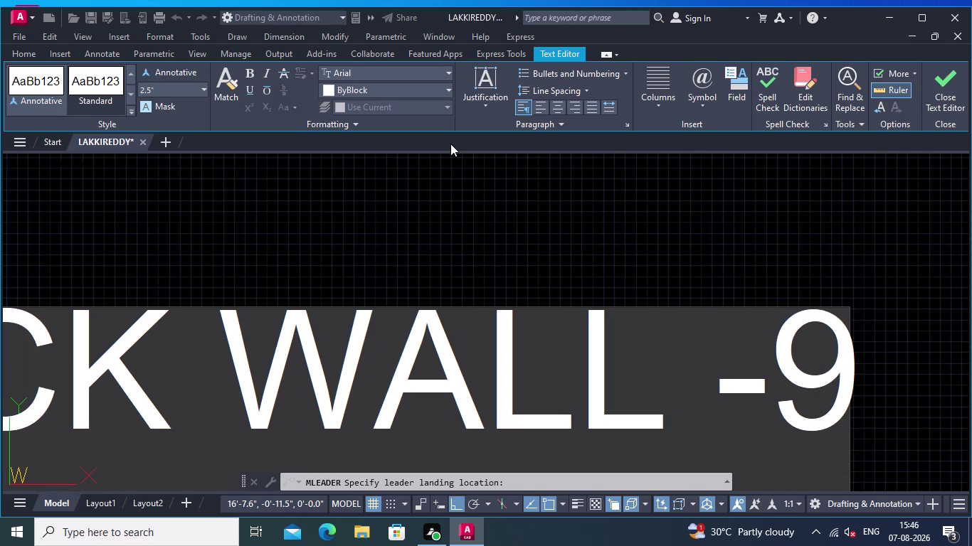
key(shift+quotedbl)
click(484, 210)
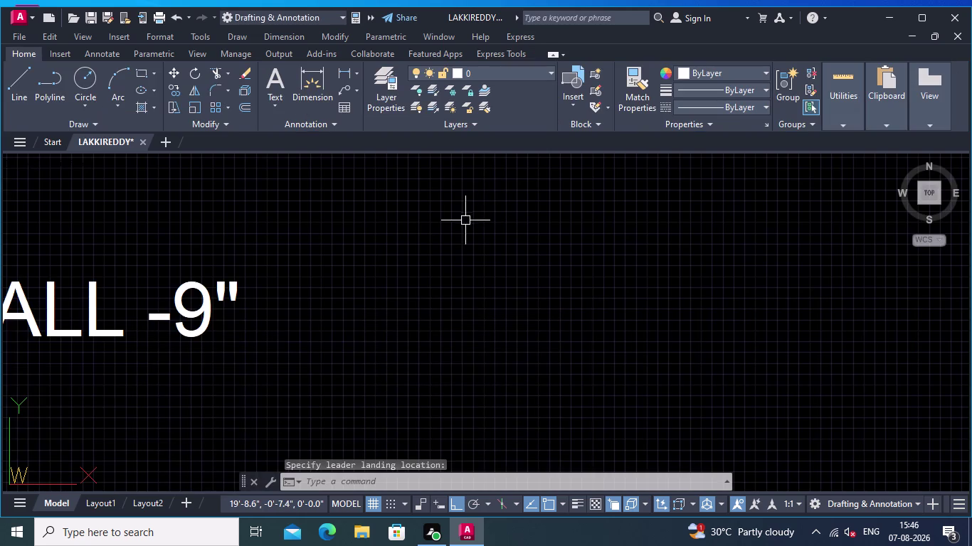
Repeat MLEADER from the plaster face, bending downward to a right landing, at 2.5" height.
scroll(down, 3)
middle_drag(503, 211, 647, 191)
right_click(624, 194)
click(682, 207)
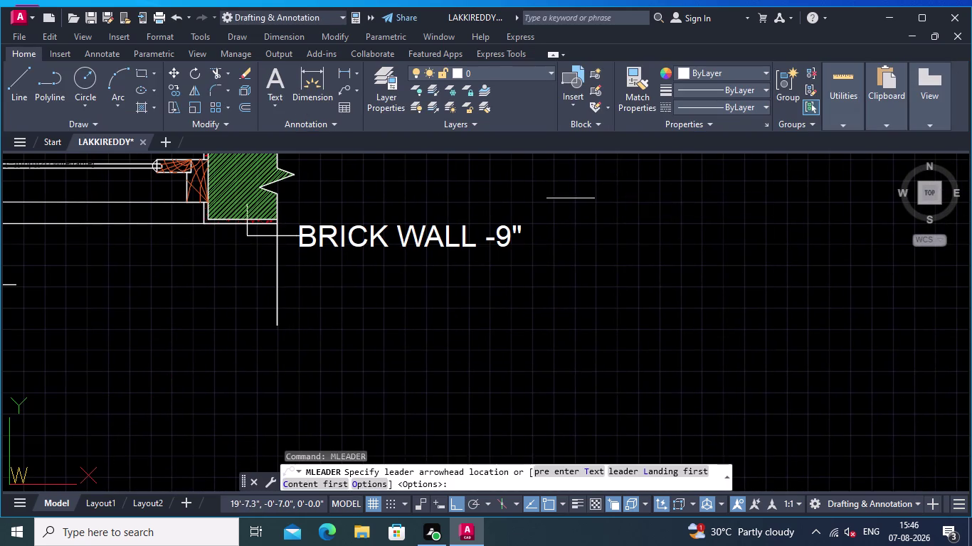
middle_drag(389, 207, 572, 181)
scroll(up, 3)
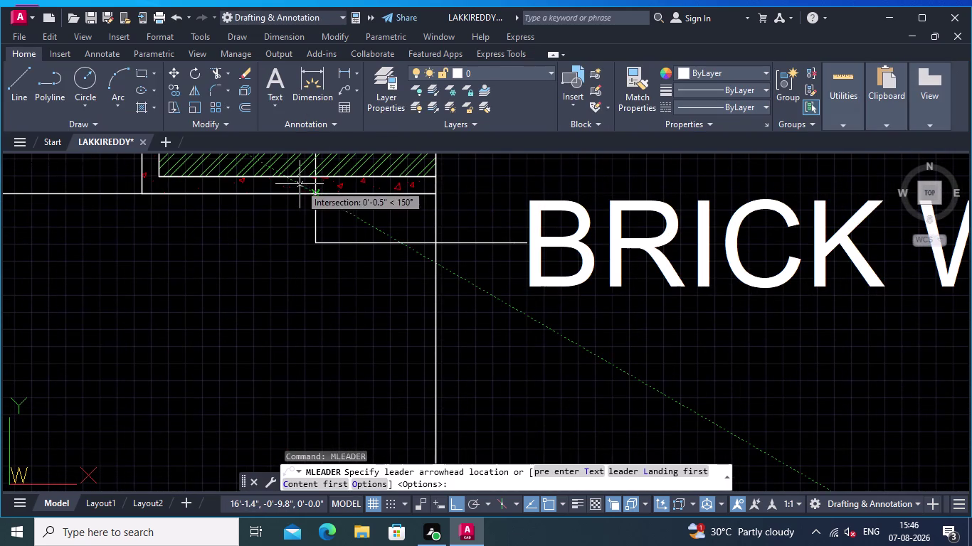
click(300, 185)
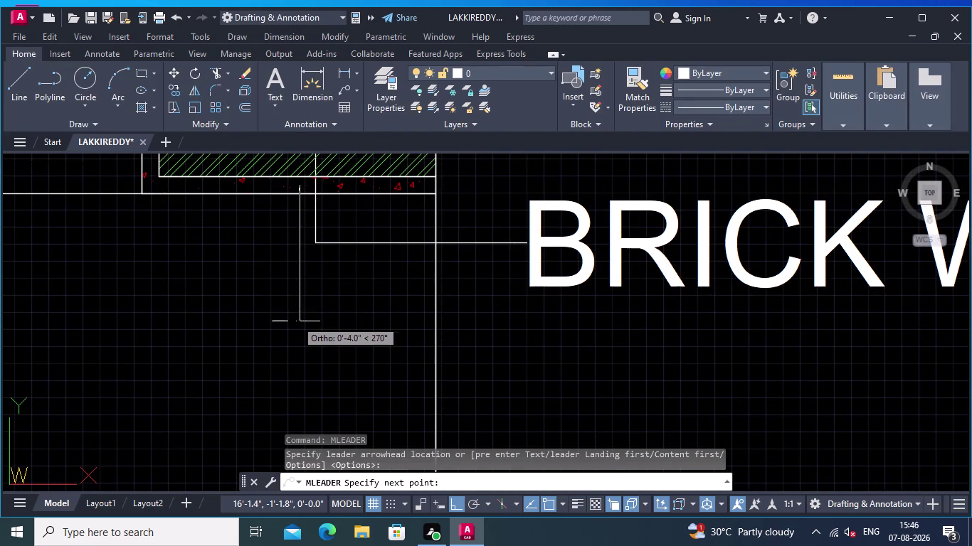
click(296, 323)
click(534, 340)
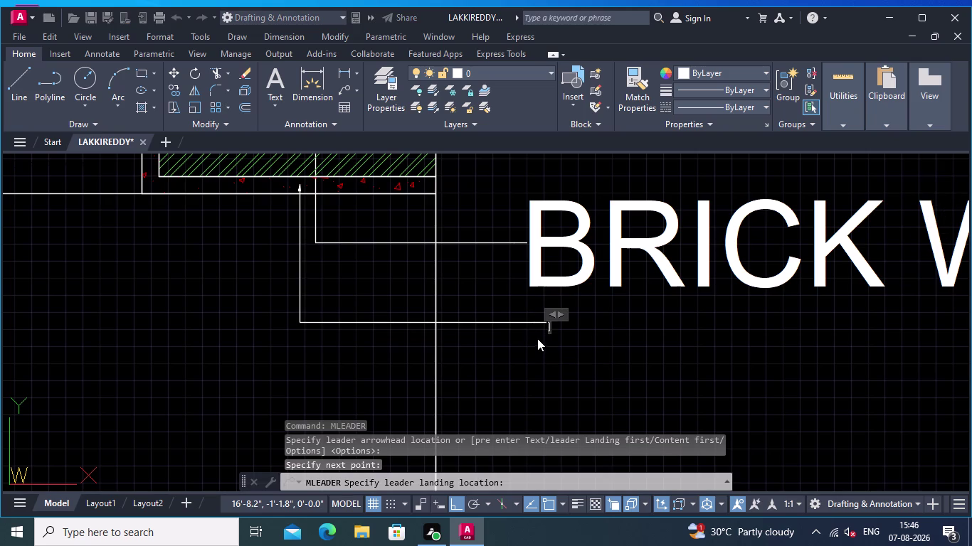
click(202, 86)
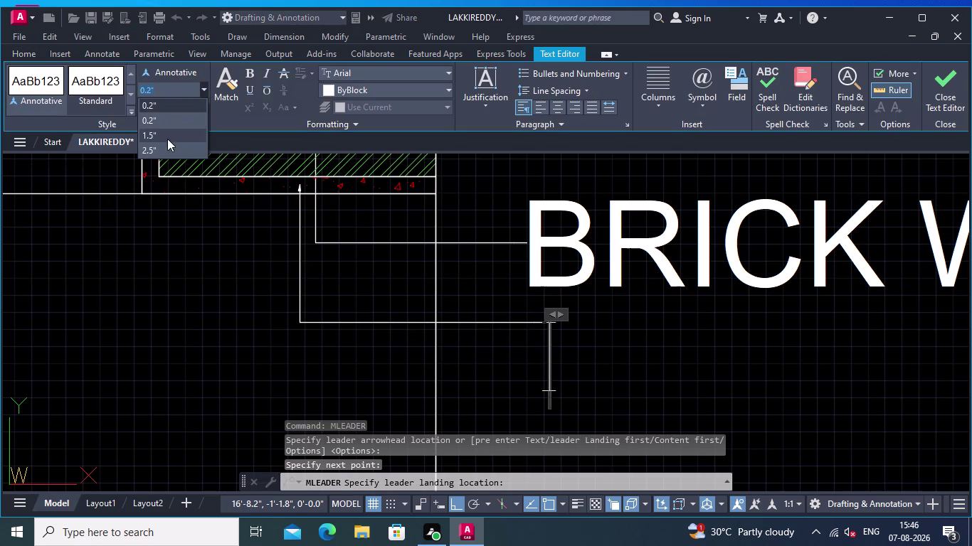
click(167, 147)
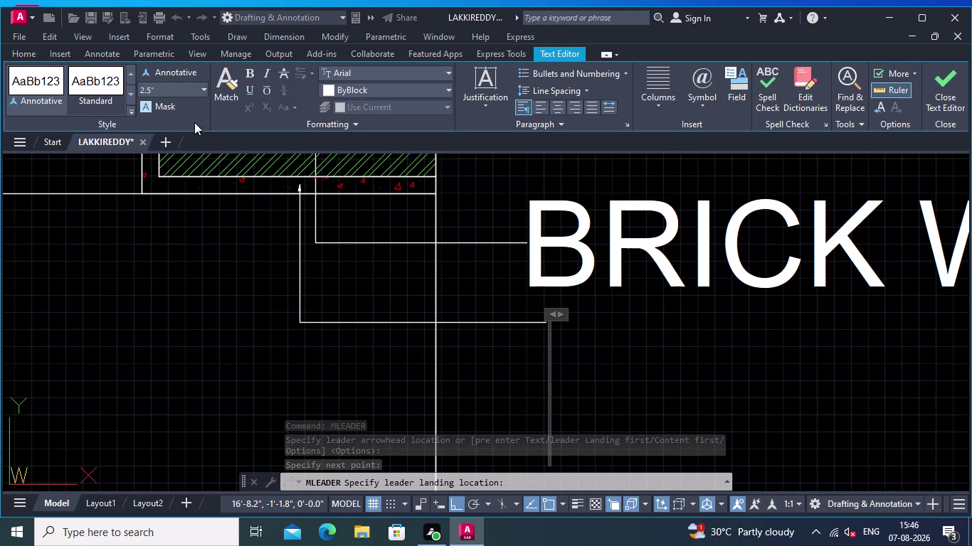
Type the label CEMENT P;ASTER - 0.5" THICK and finish editing.
text(CE)
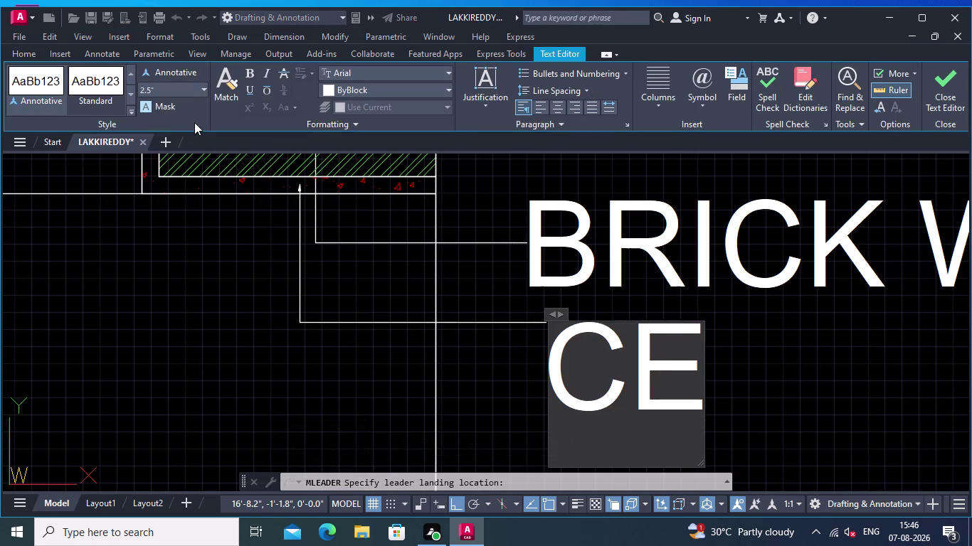
text(MWE)
key(BackSpace)
key(BackSpace)
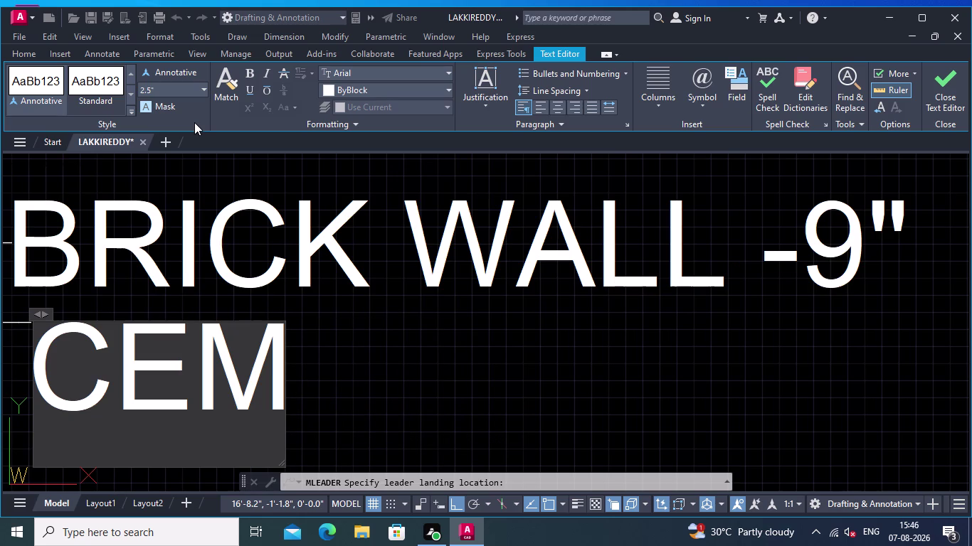
text(EM)
key(BackSpace)
text(N)
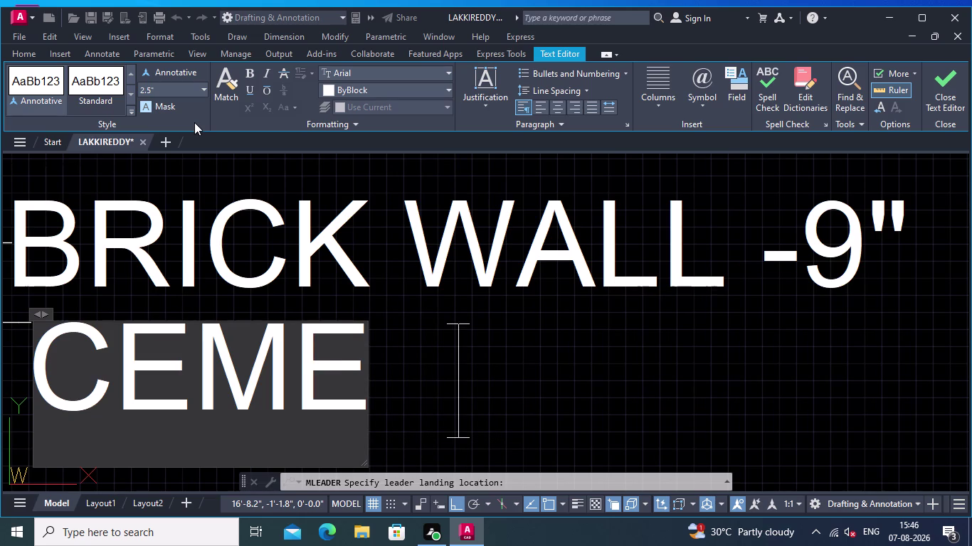
text(T)
key(space)
text(P;AS)
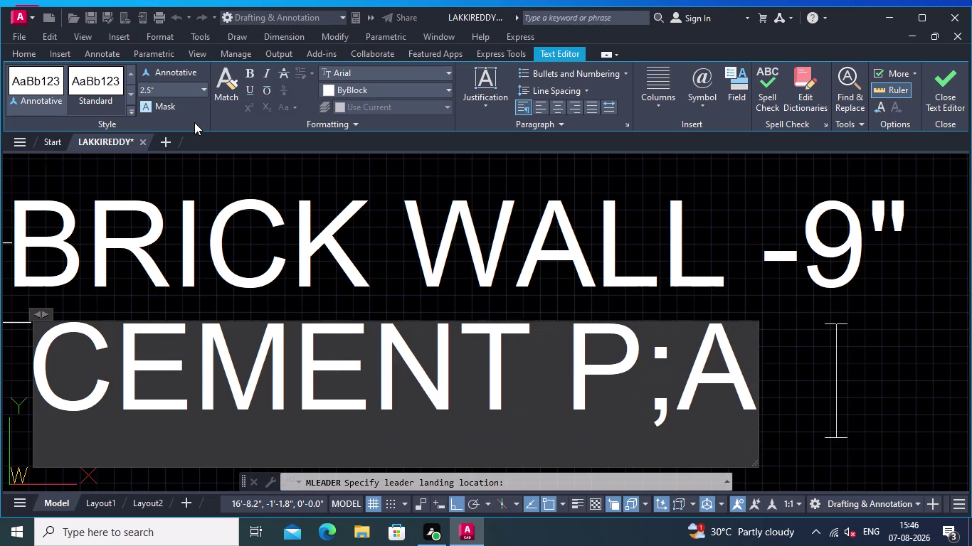
text(TER)
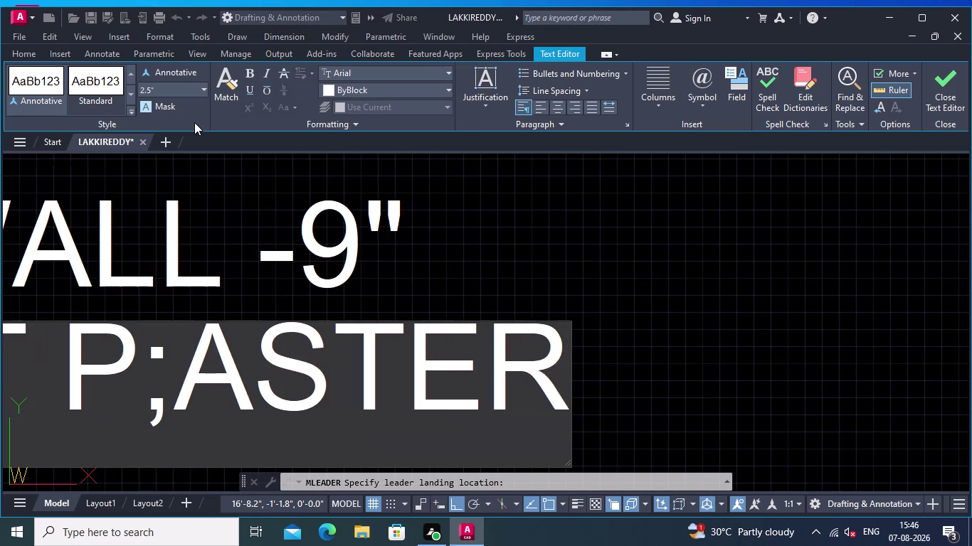
key(space)
text(-)
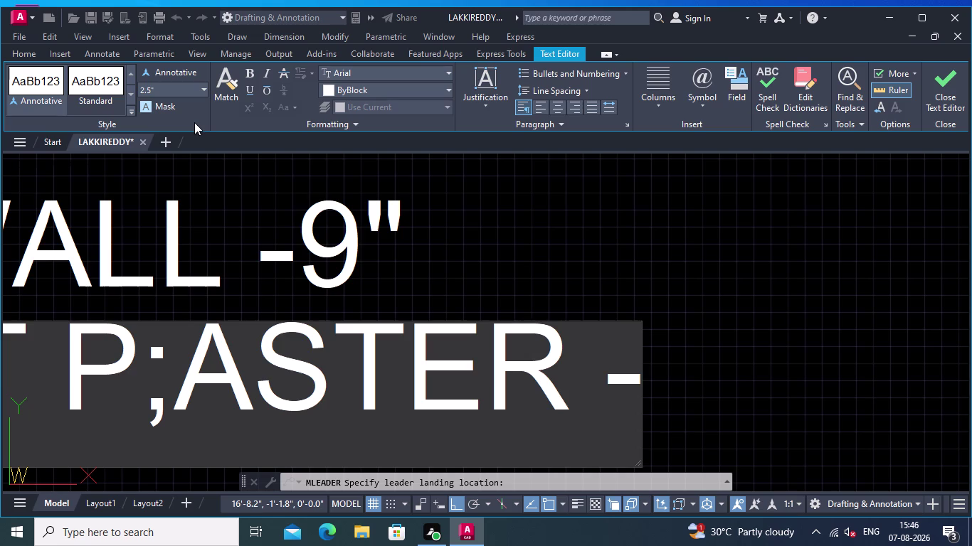
key(space)
text(0.5)
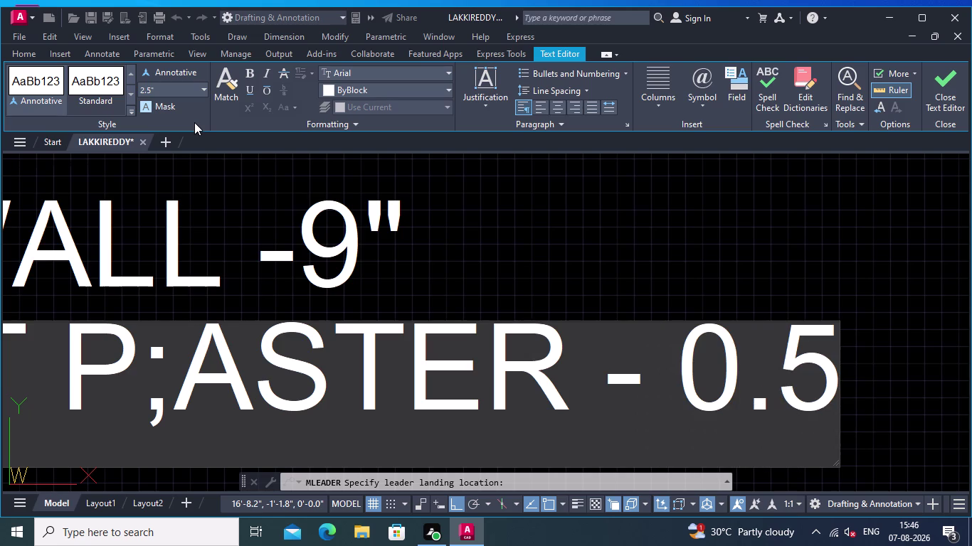
text(")
key(space)
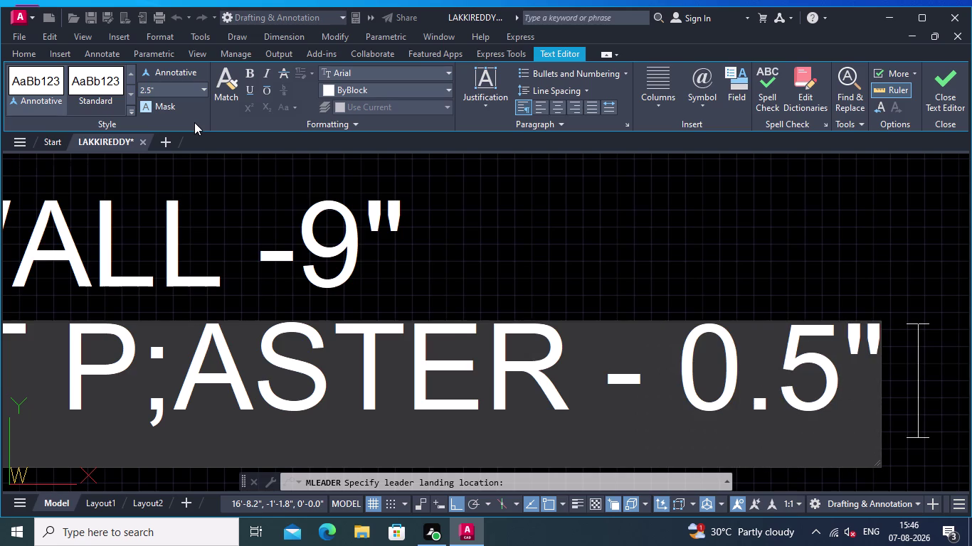
text(THICK)
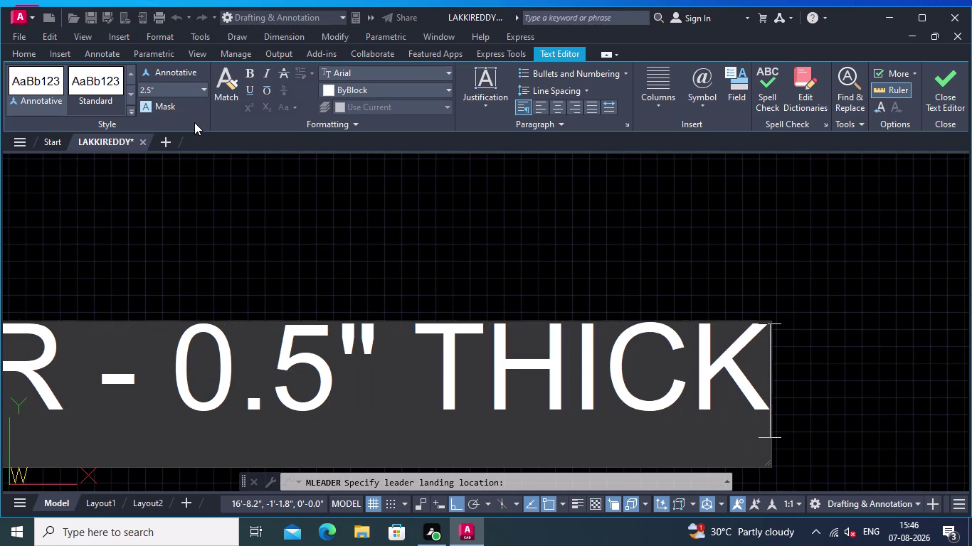
click(412, 241)
scroll(down, 3)
middle_drag(471, 242, 533, 232)
Abandon moving the CEMENT P;ASTER - 0.5" THICK leader and delete it instead.
scroll(up, 3)
click(322, 260)
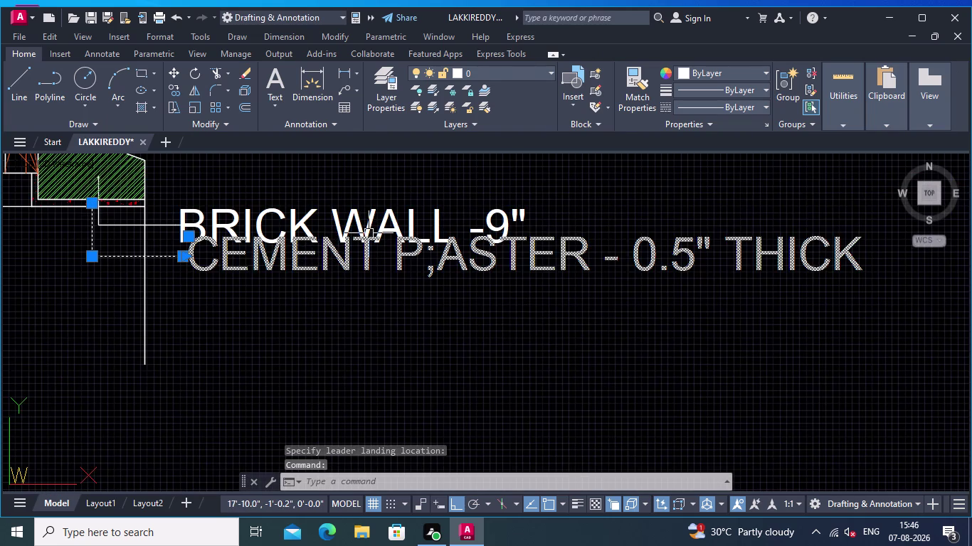
right_click(433, 193)
click(473, 219)
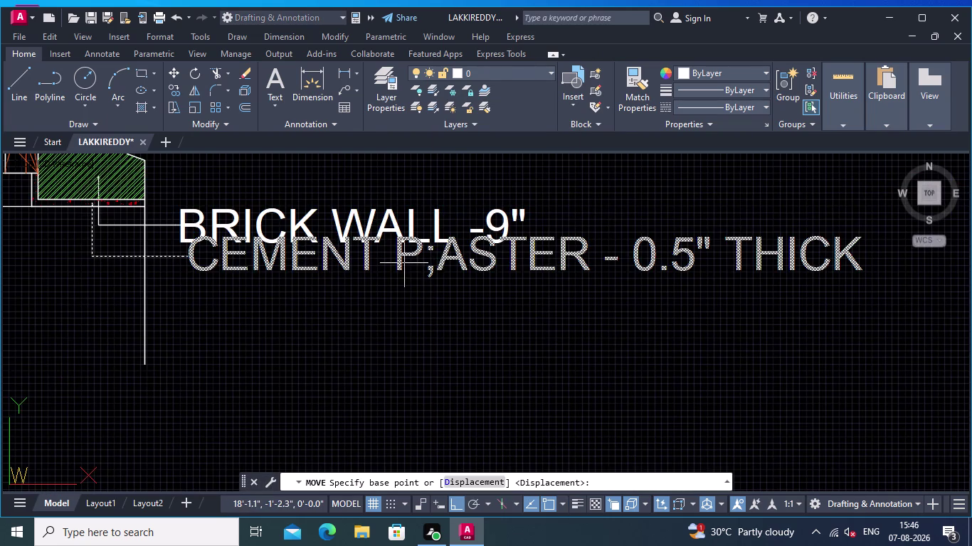
click(403, 262)
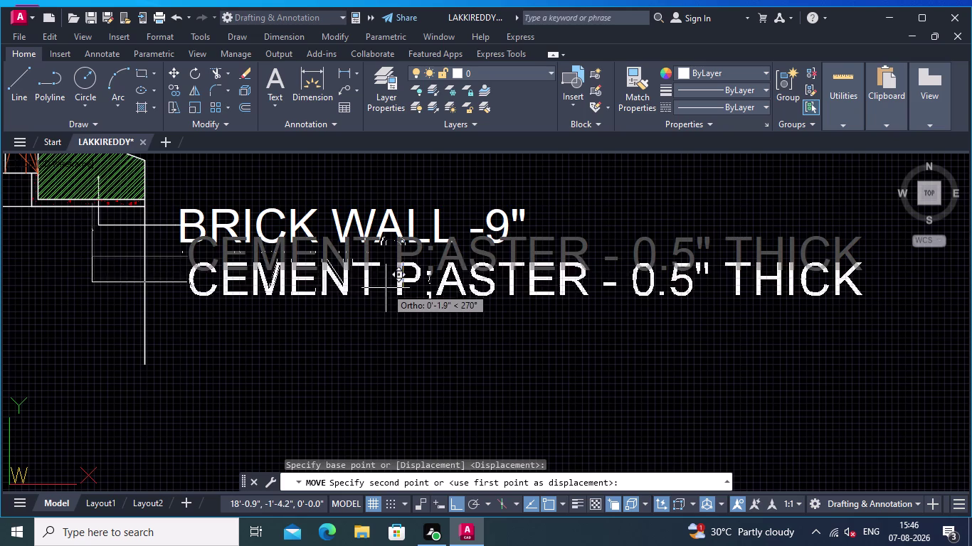
key(Delete)
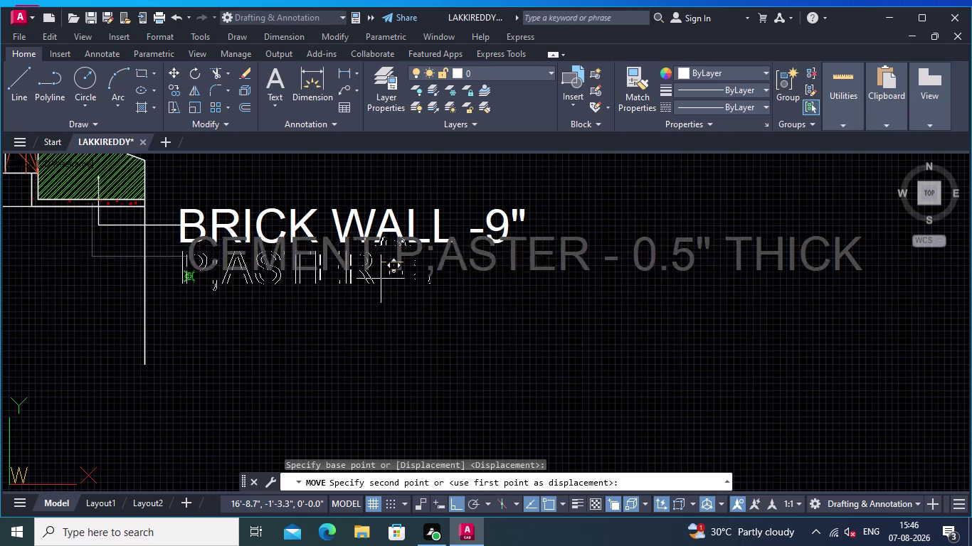
key(Escape)
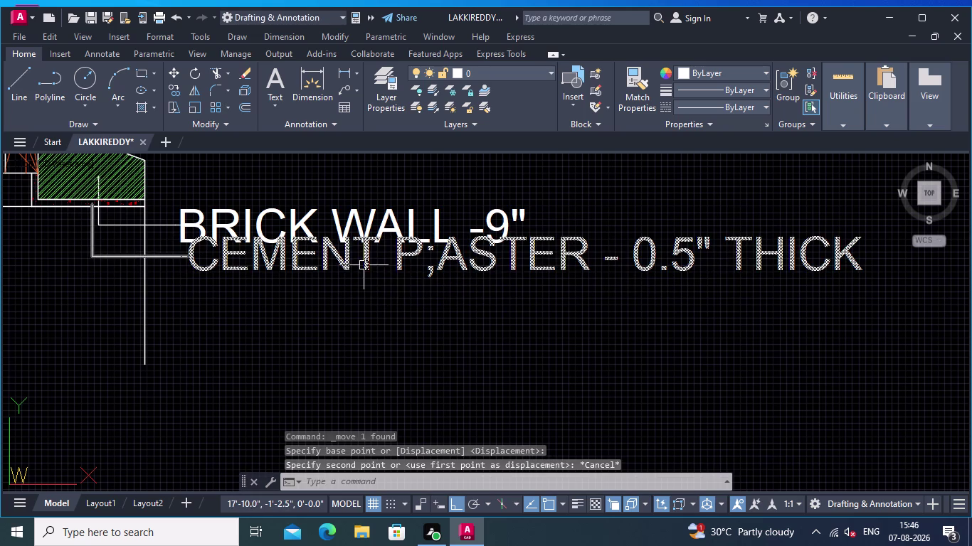
click(364, 265)
key(Delete)
middle_drag(325, 259, 432, 279)
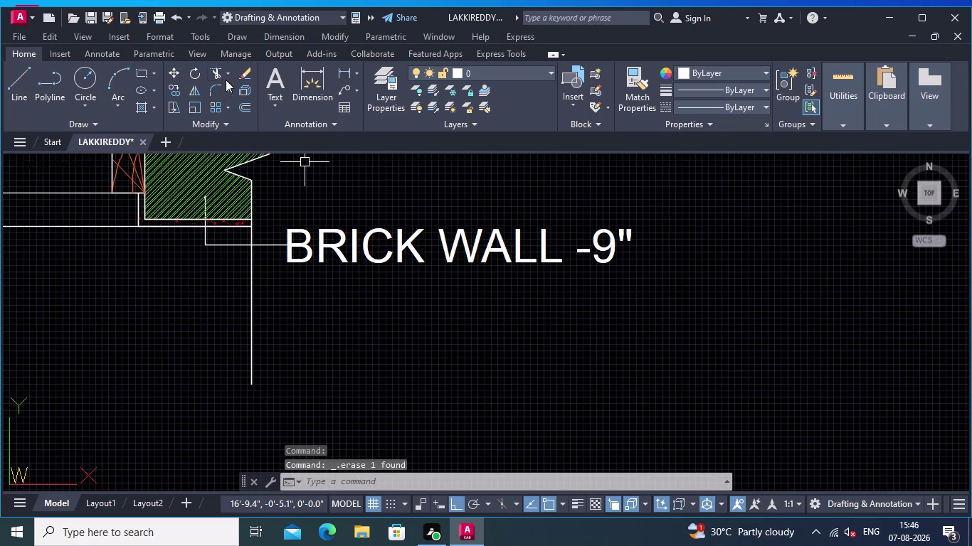
Draw a new leader from the plaster face, bending below to a right landing, at 2.5" height.
click(345, 87)
scroll(up, 3)
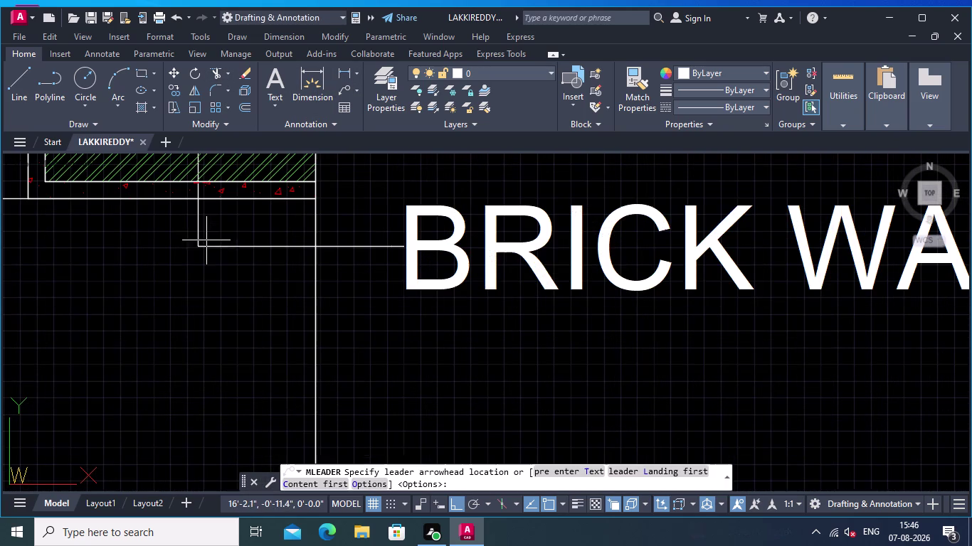
click(180, 190)
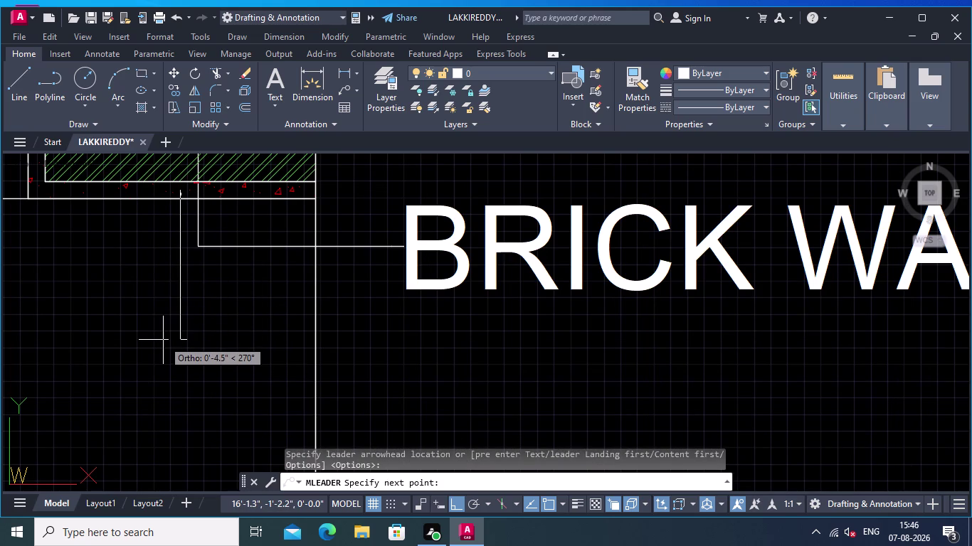
scroll(down, 3)
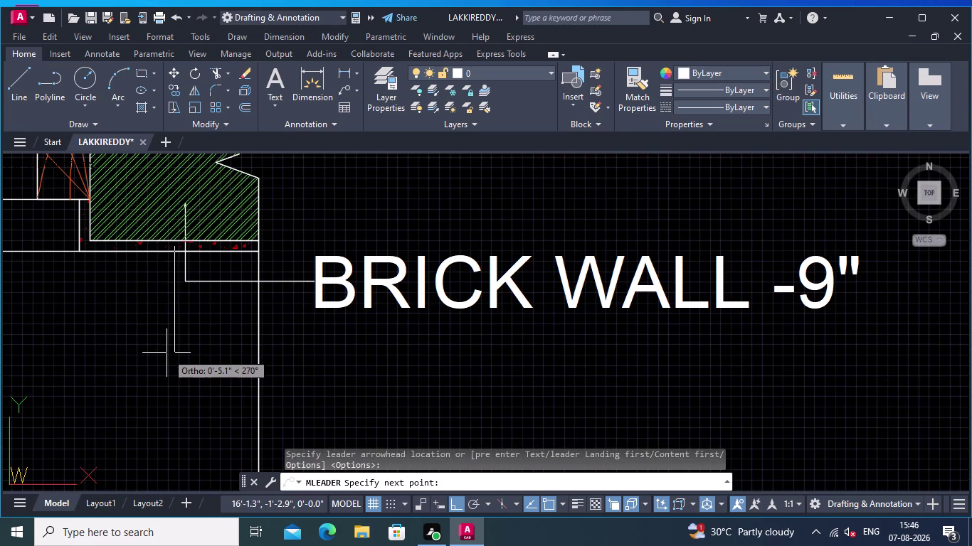
click(167, 353)
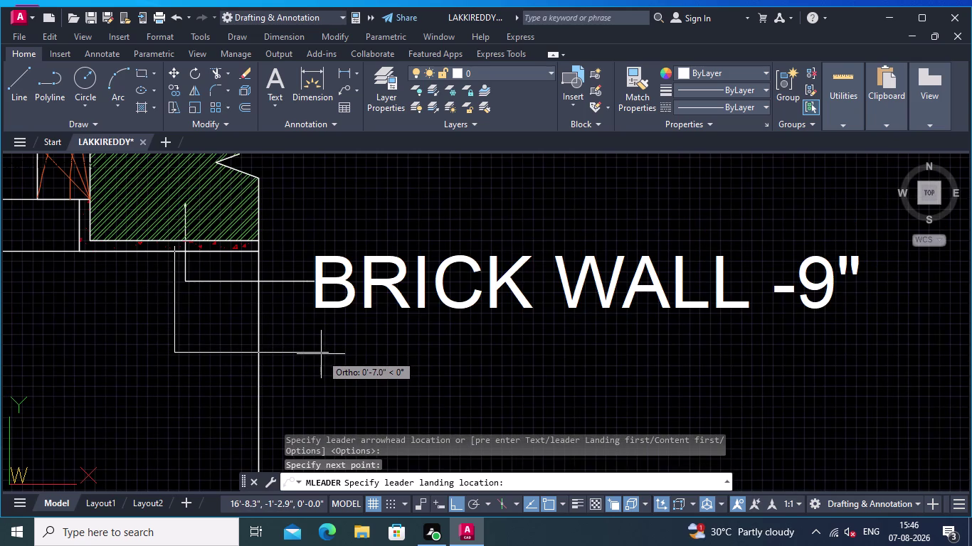
click(312, 354)
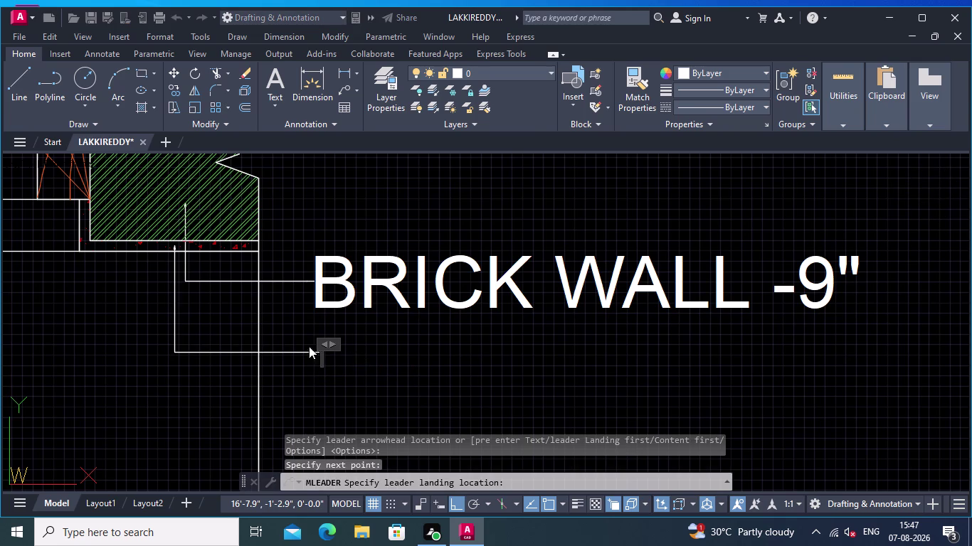
click(204, 84)
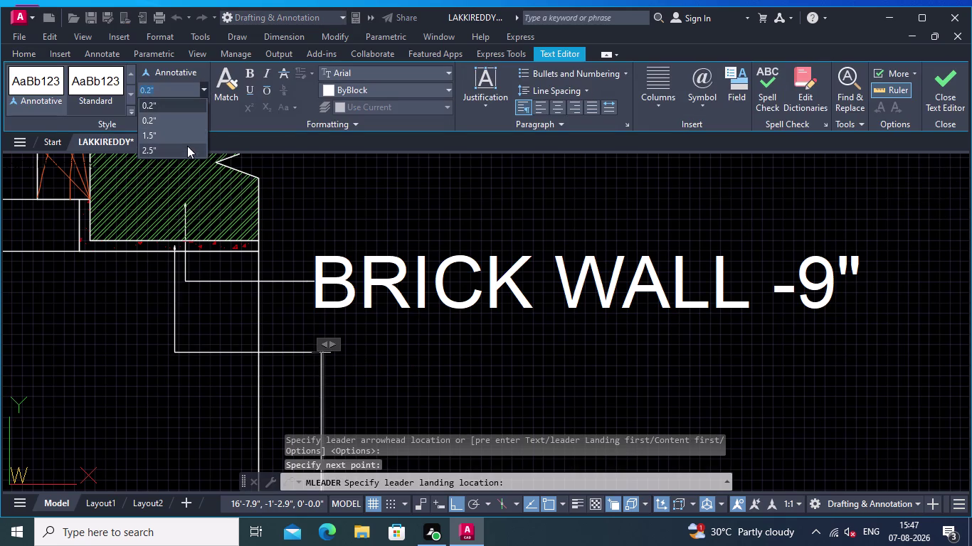
click(187, 147)
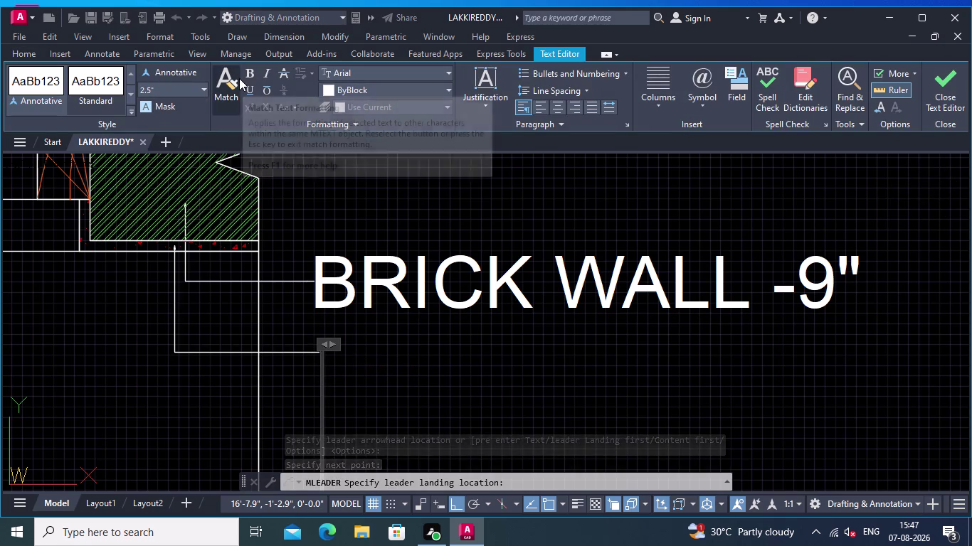
Type the corrected label CEMENT PLASTER-0.5" THICK and close the editor.
text(CEME)
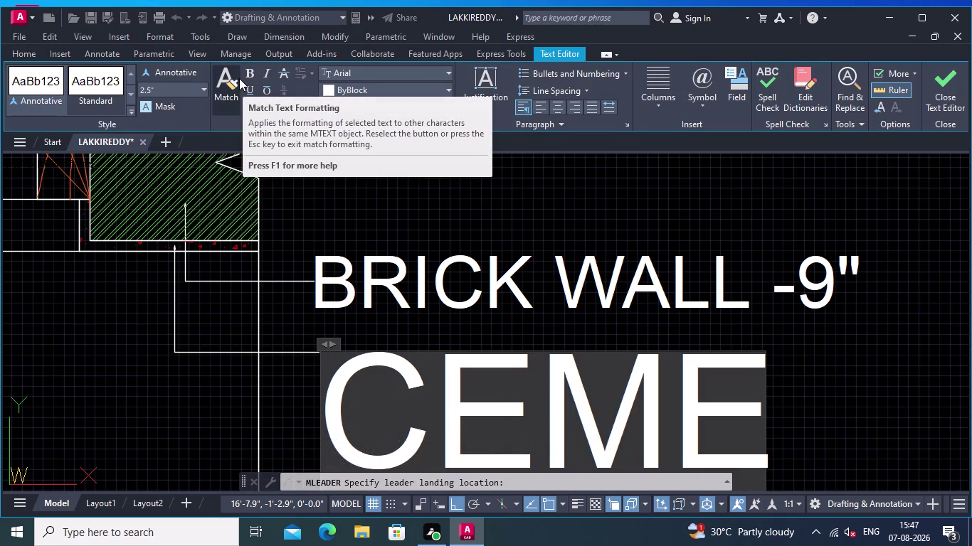
text(NT)
key(space)
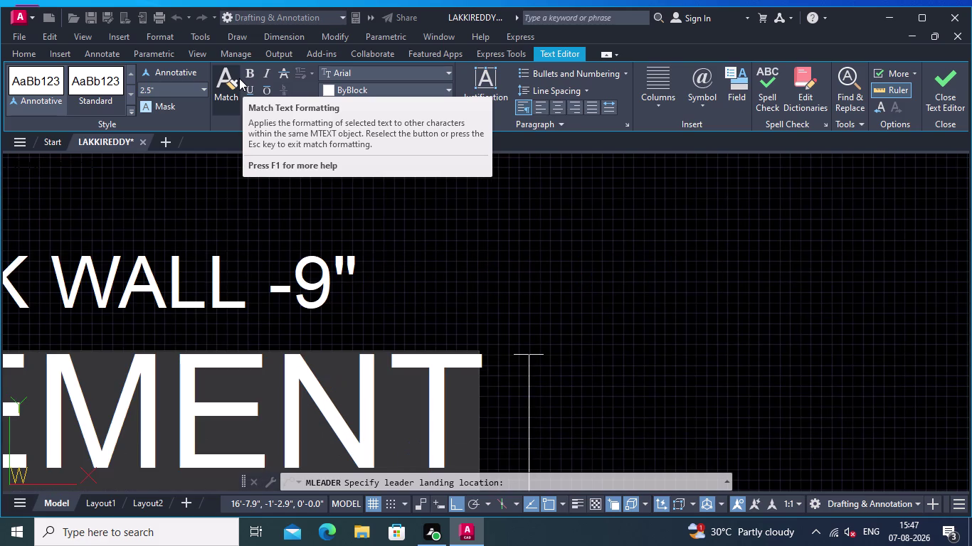
text(PLASTER)
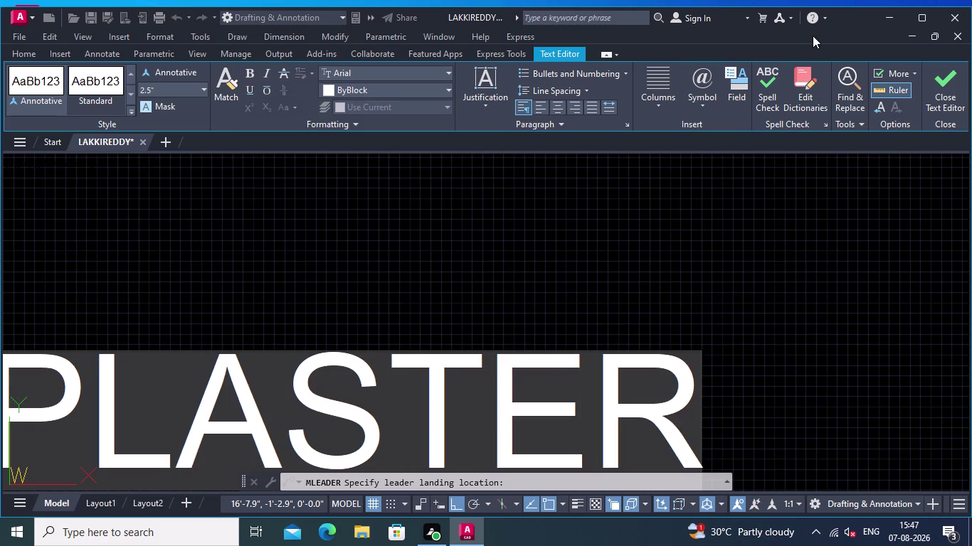
key(minus)
text(0.5)
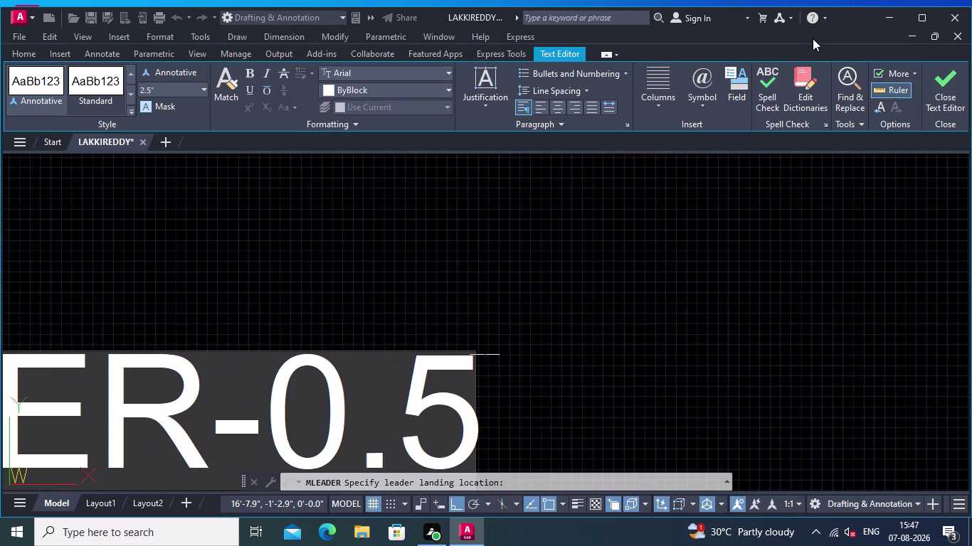
text(" THI)
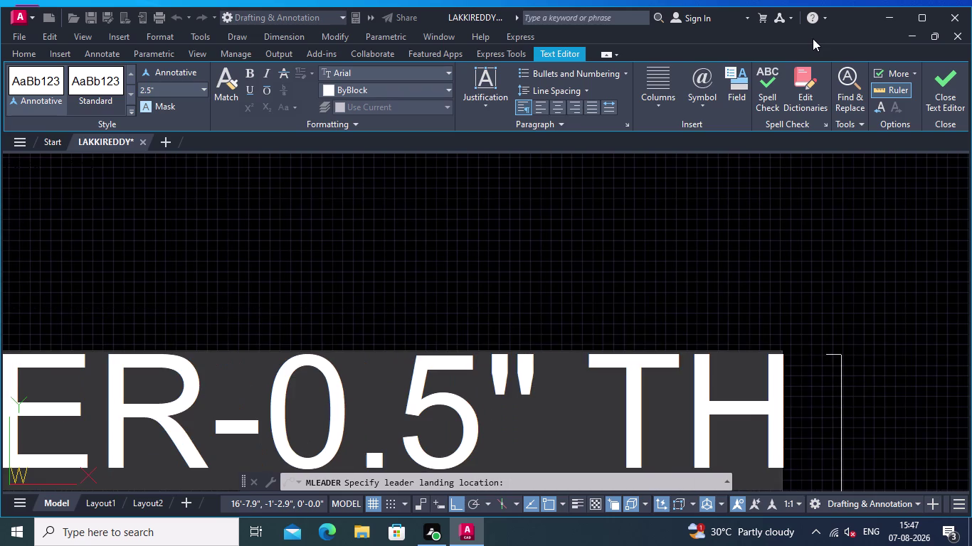
text(CK)
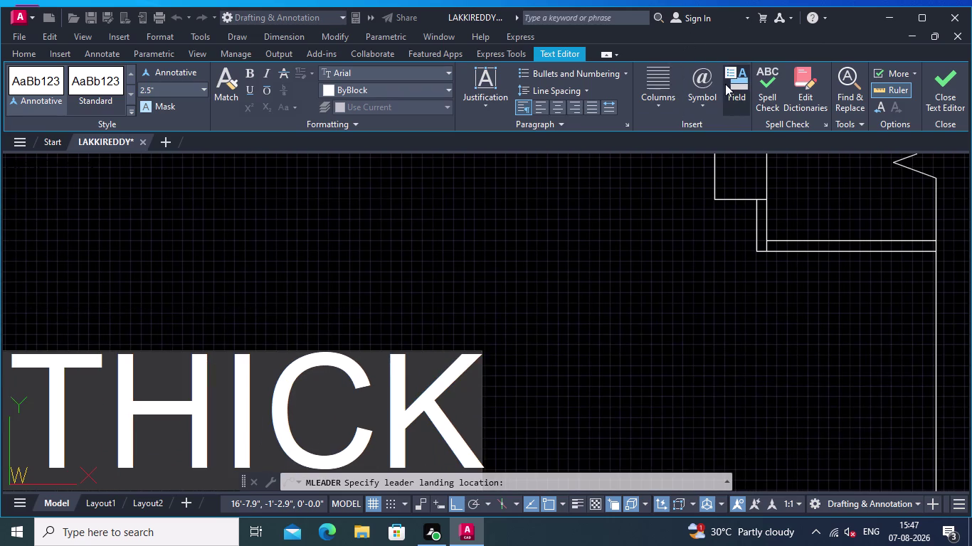
click(524, 223)
scroll(down, 3)
Repeat MLEADER from the wooden frame, landing below the existing labels, at 2.5" height.
middle_drag(464, 226, 637, 271)
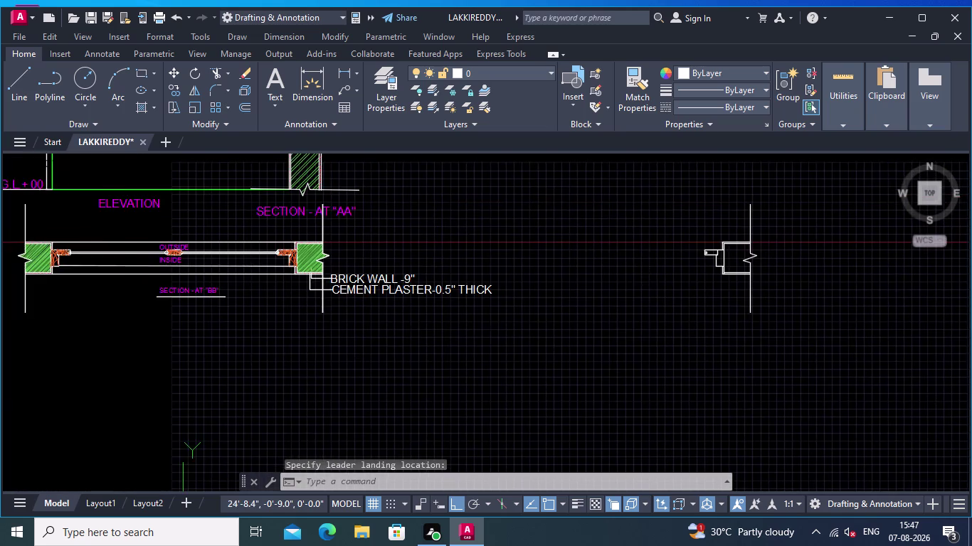
scroll(up, 3)
middle_drag(429, 262, 559, 232)
right_click(509, 218)
click(552, 223)
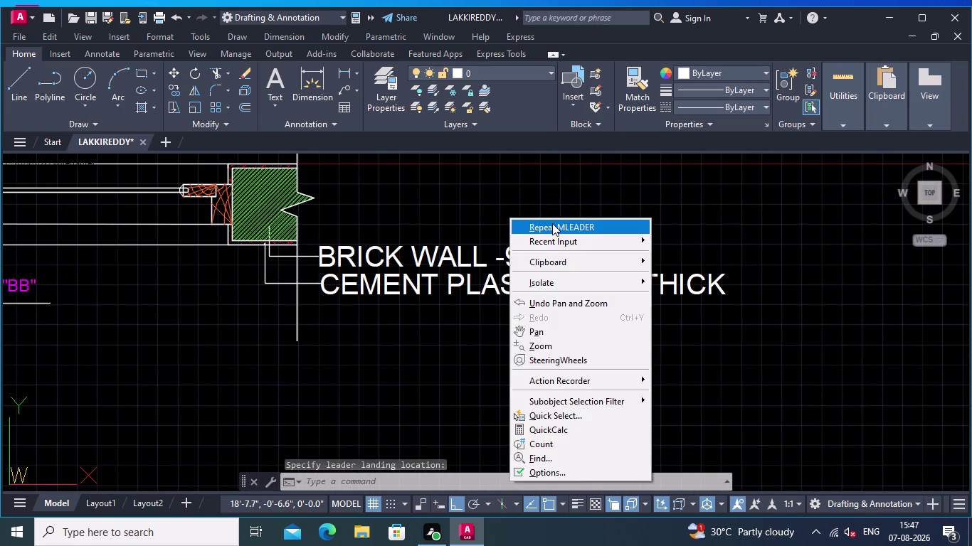
middle_drag(472, 220, 546, 220)
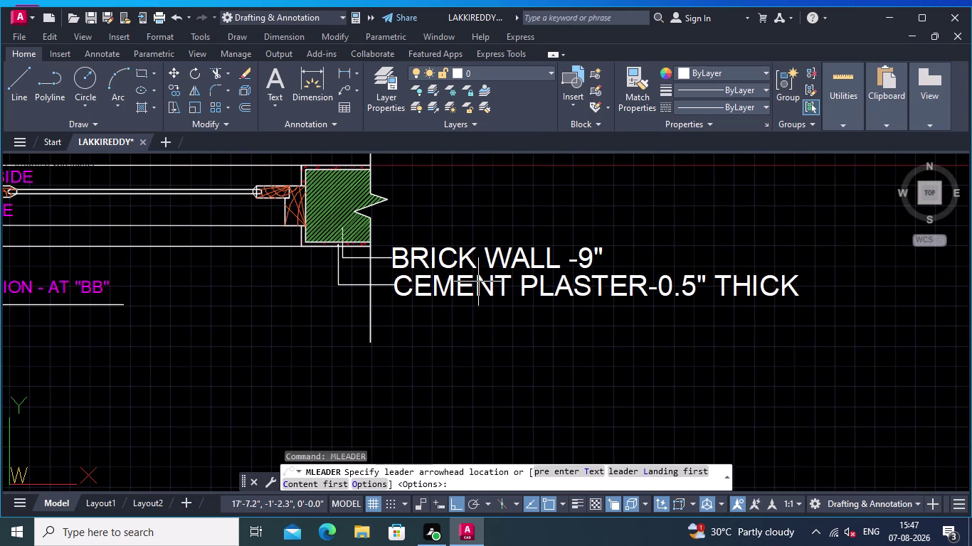
scroll(up, 3)
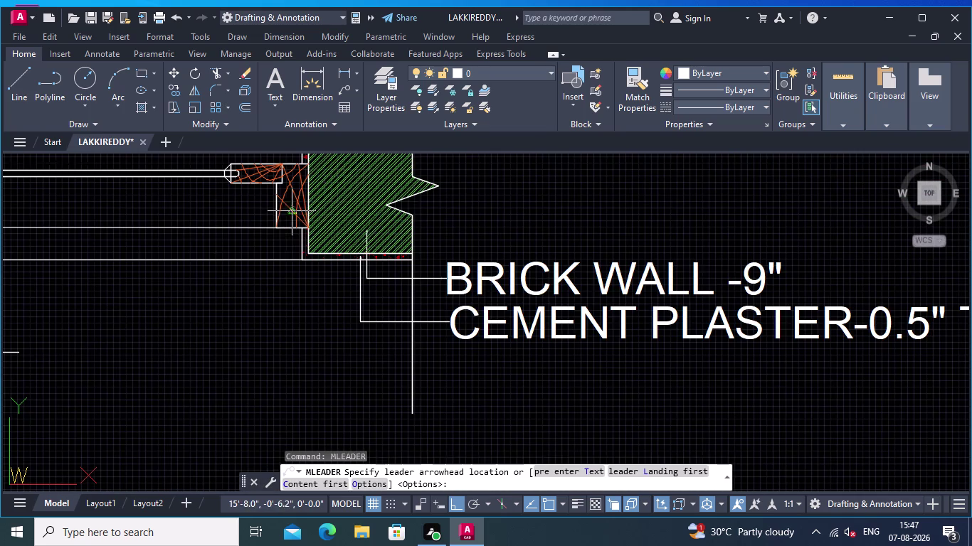
click(289, 219)
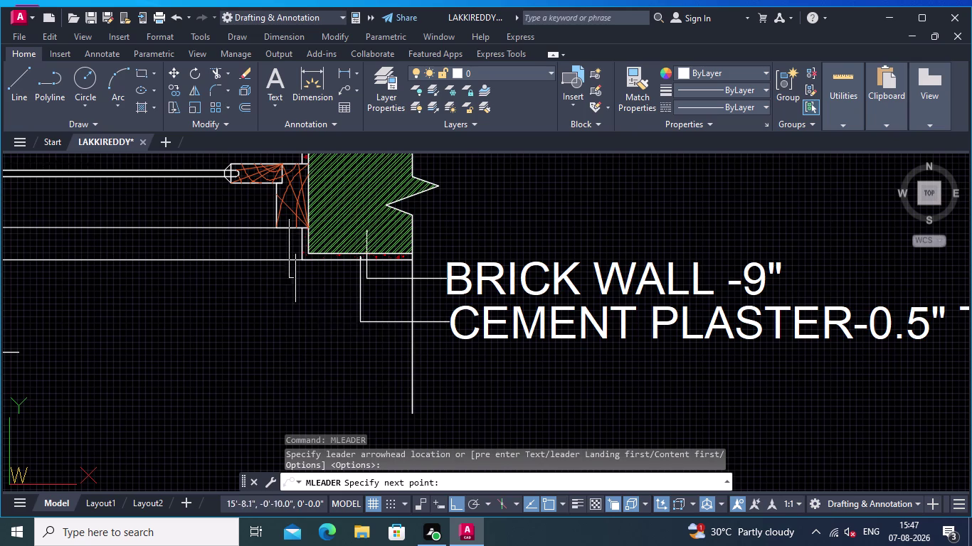
click(303, 389)
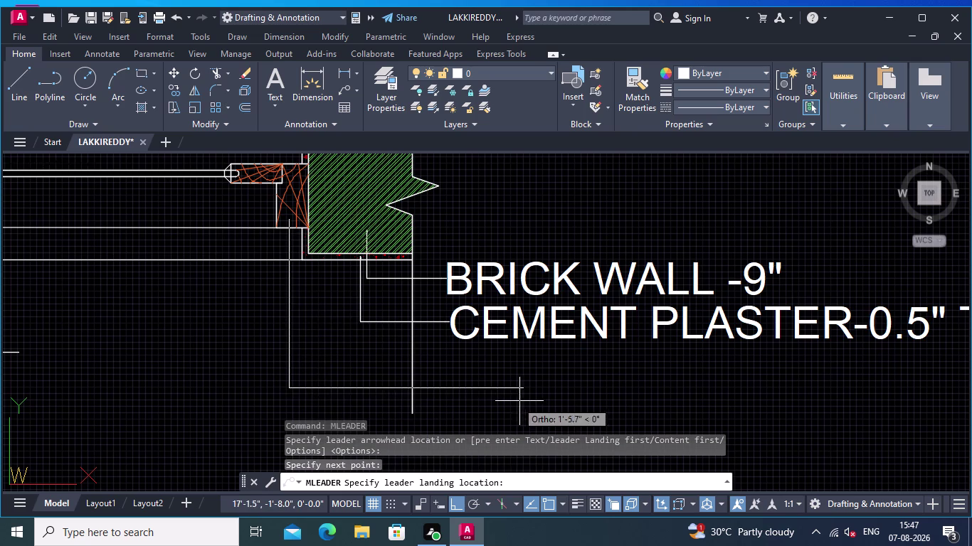
click(452, 403)
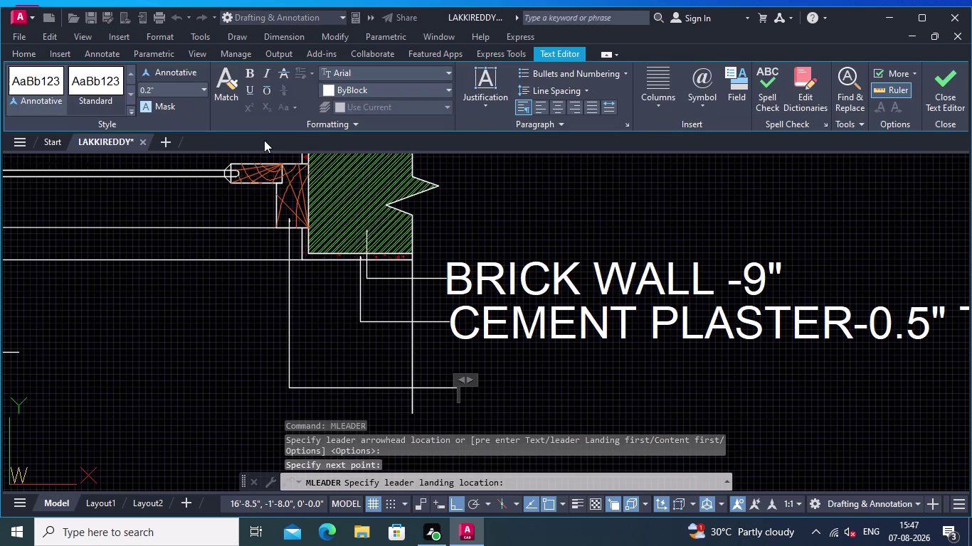
click(200, 91)
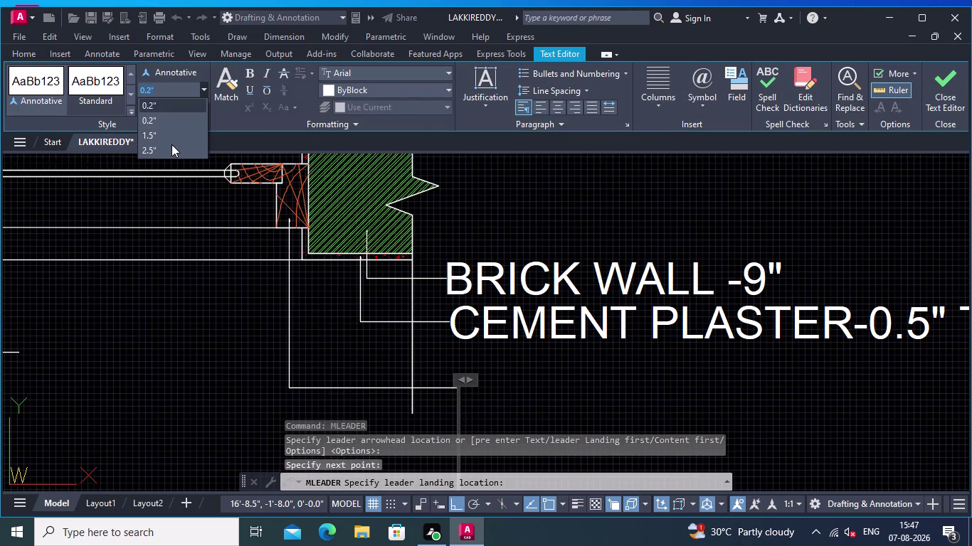
click(170, 148)
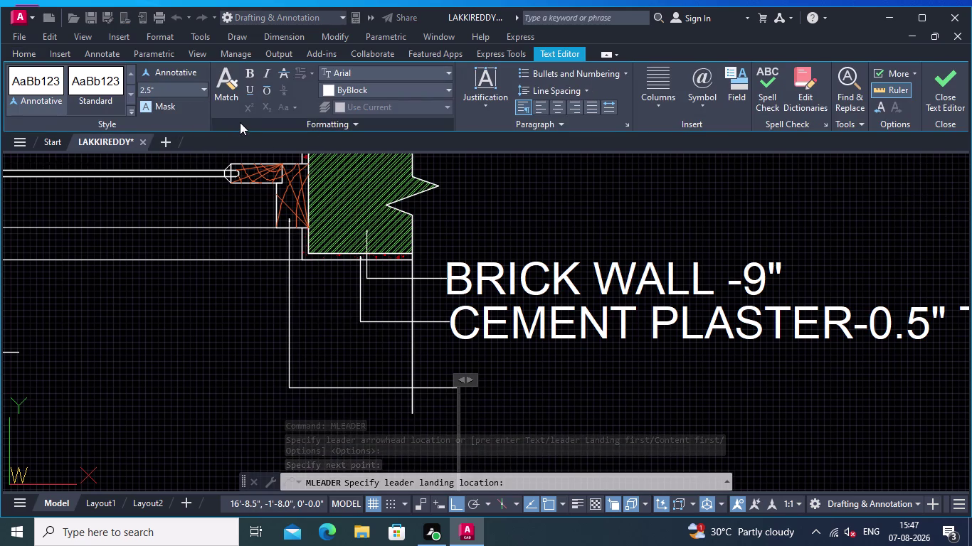
Type the label WOODEN FRAME-5"X2.5" THICK and close the editor.
text(WOODE)
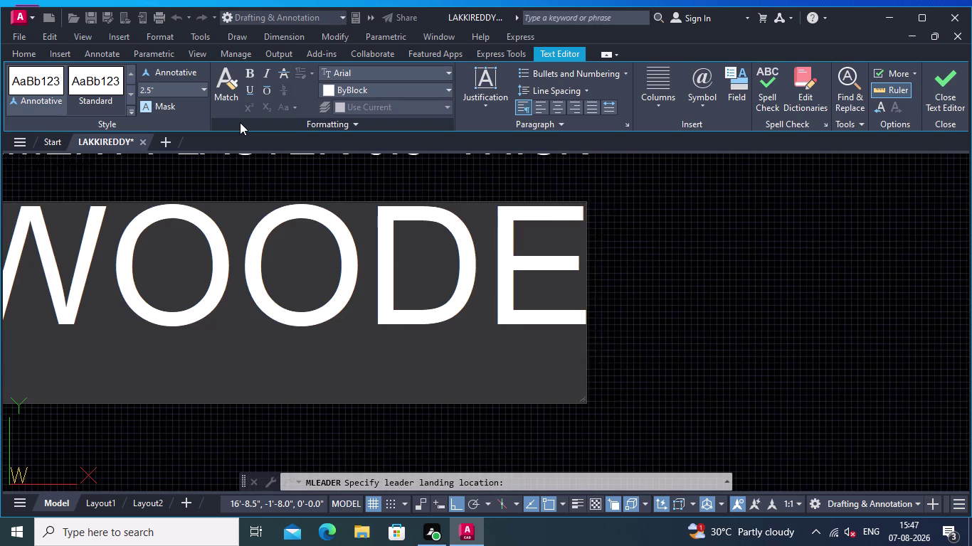
text(N)
key(space)
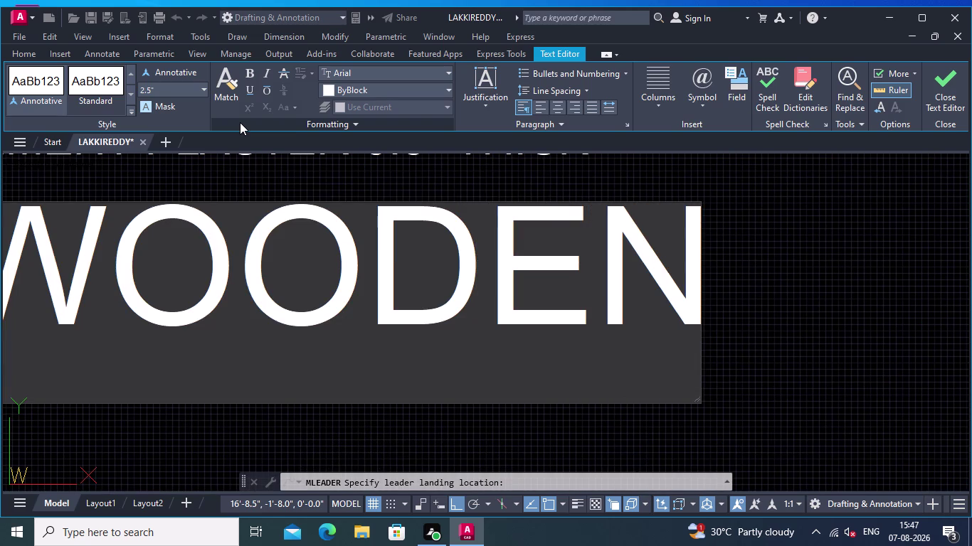
text(FRAME)
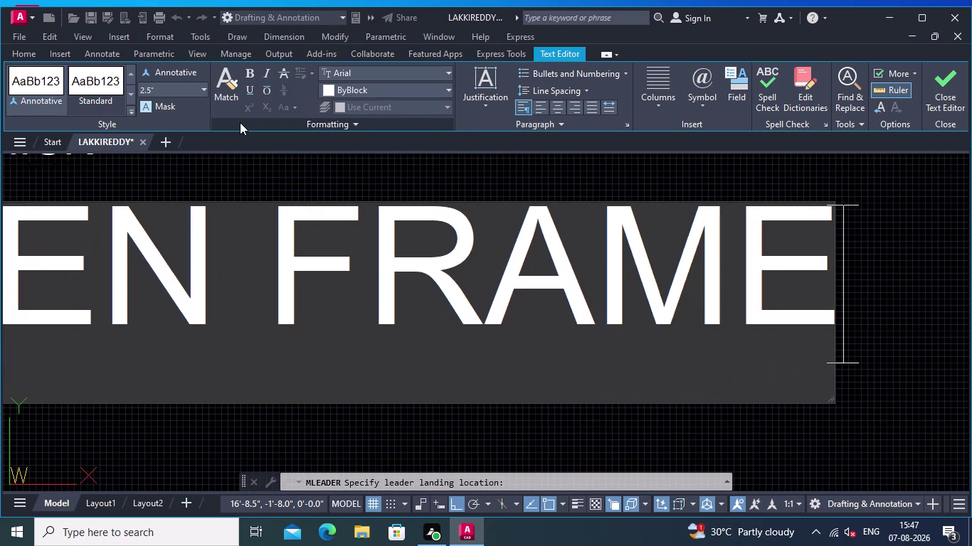
key(minus)
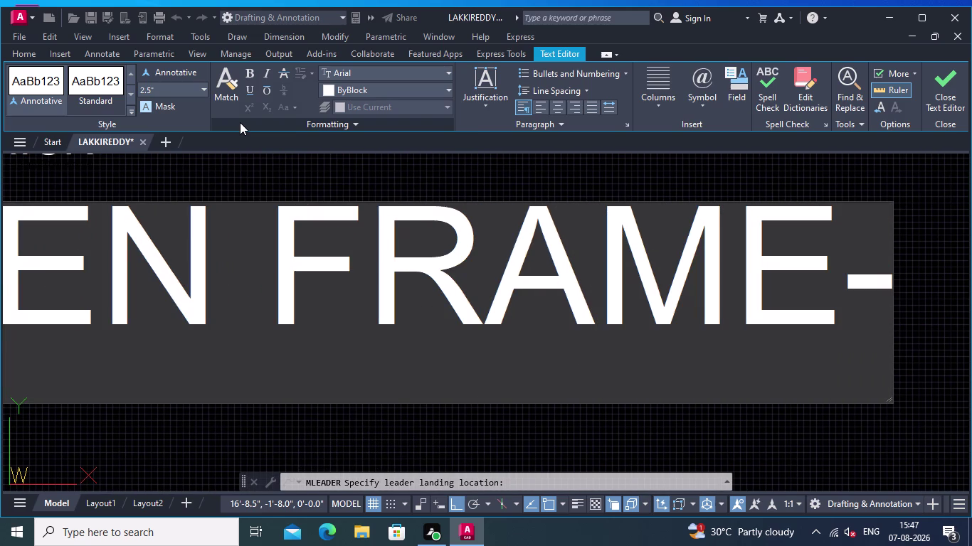
text(5)
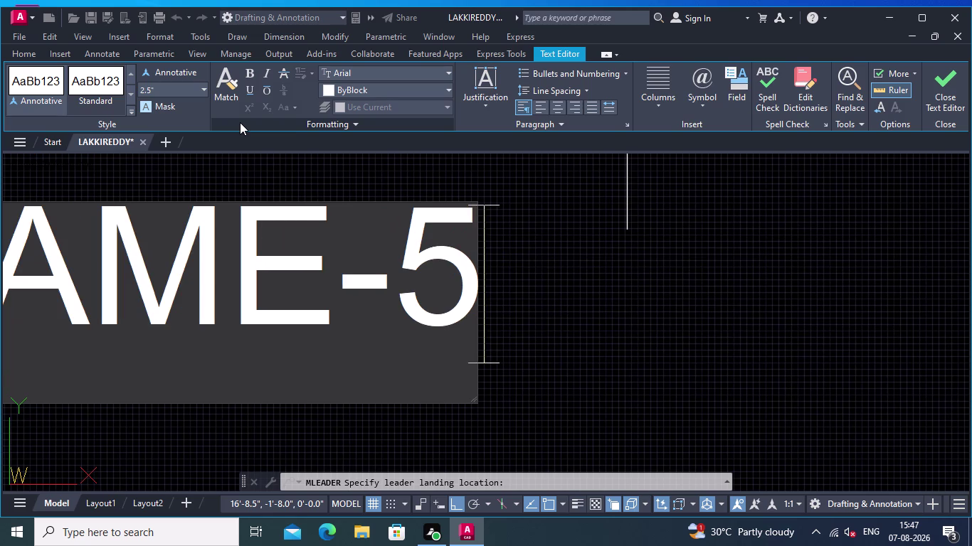
text(")
key(space)
key(BackSpace)
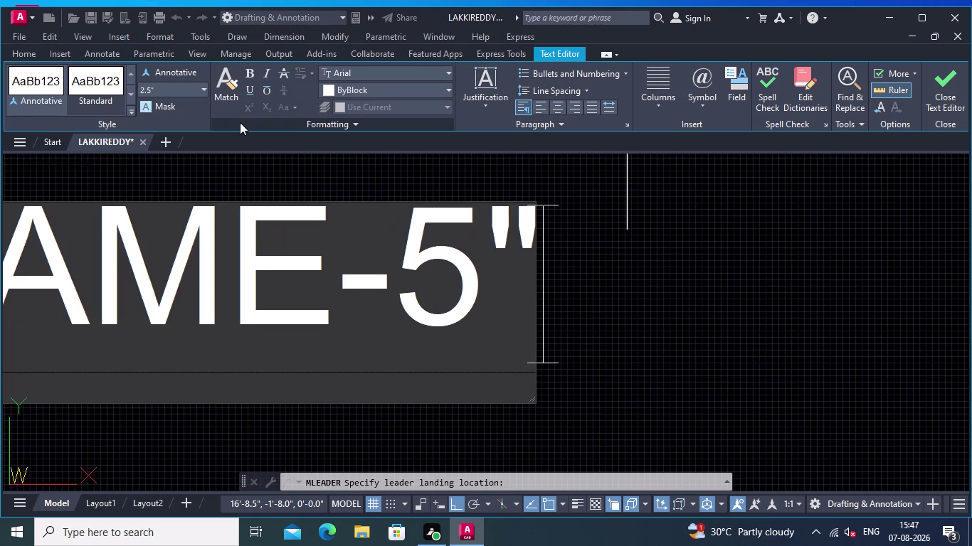
key(x)
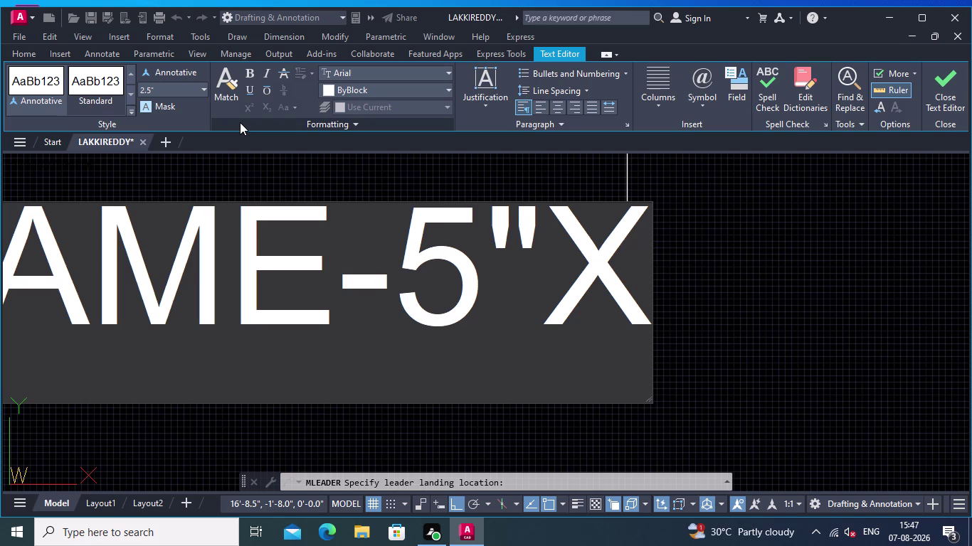
key(space)
key(BackSpace)
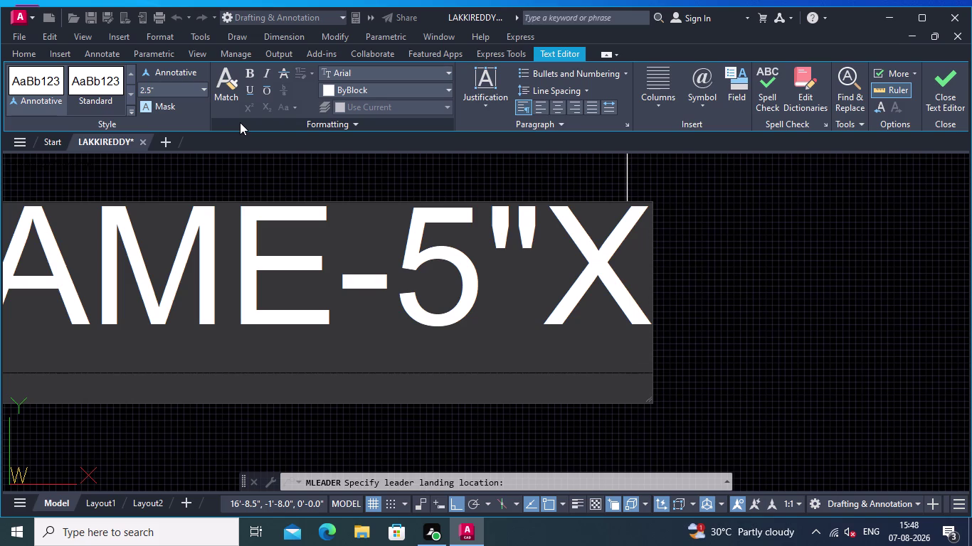
text(2.)
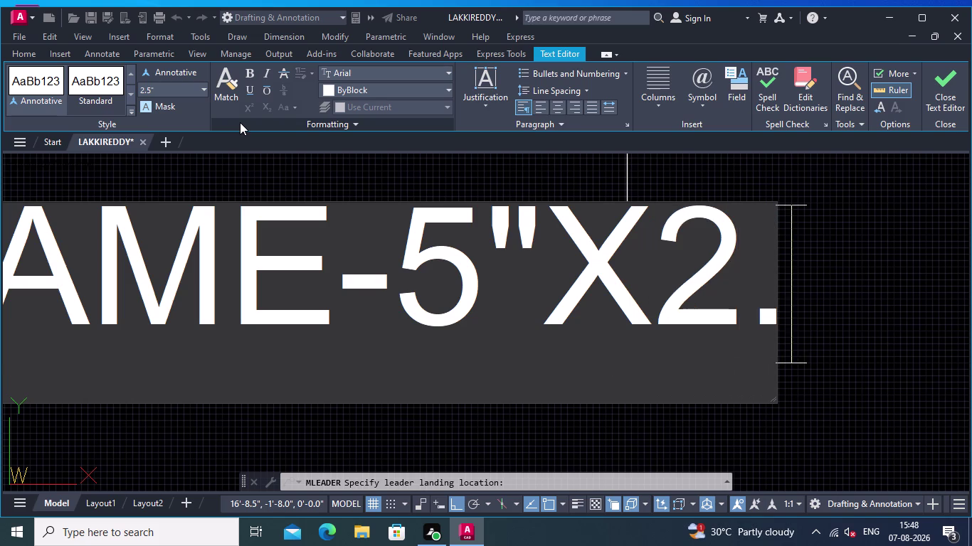
text(5")
key(space)
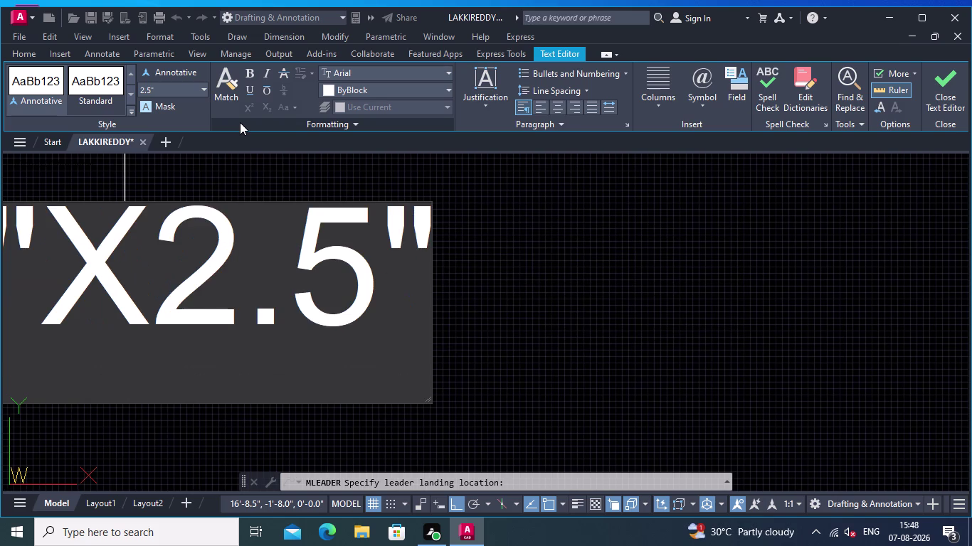
text(THICK)
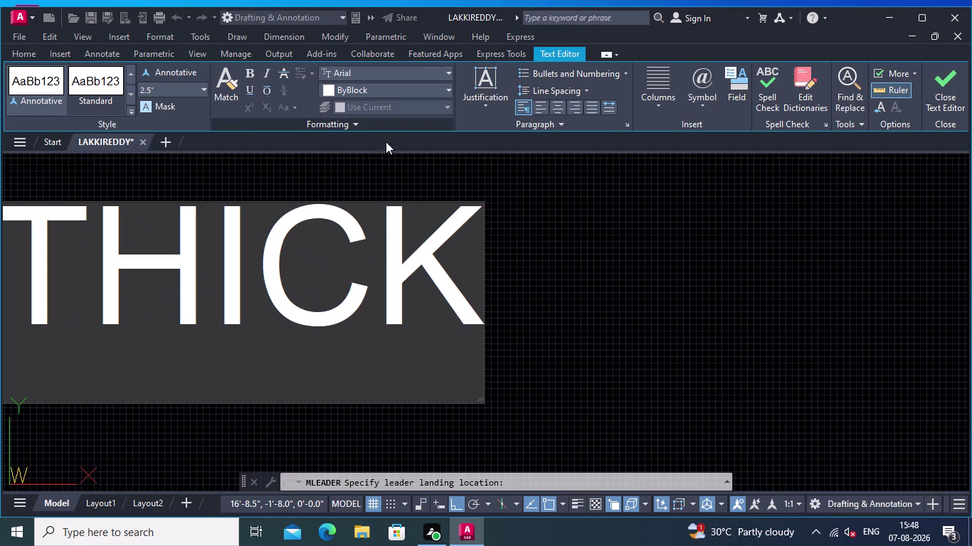
click(514, 240)
scroll(down, 3)
Repeat MLEADER and place the arrowhead on the hatched frame piece.
middle_drag(491, 247, 771, 266)
middle_drag(600, 238, 700, 375)
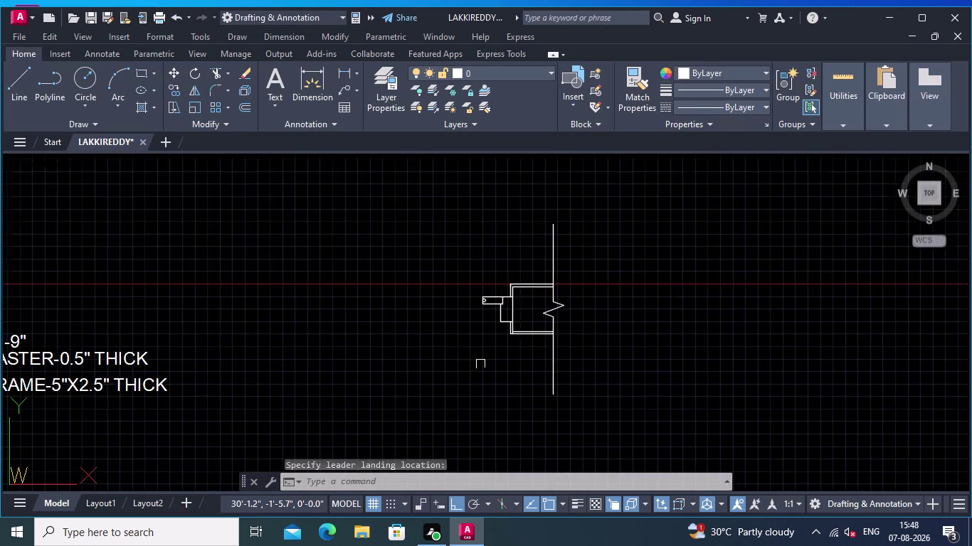
middle_drag(165, 380, 639, 241)
right_click(676, 242)
click(754, 249)
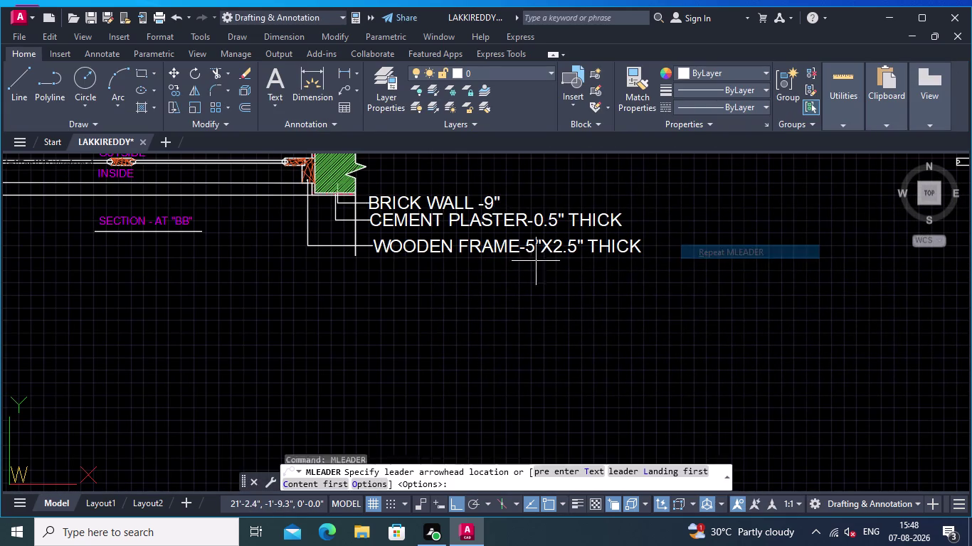
middle_drag(441, 281, 667, 361)
scroll(up, 3)
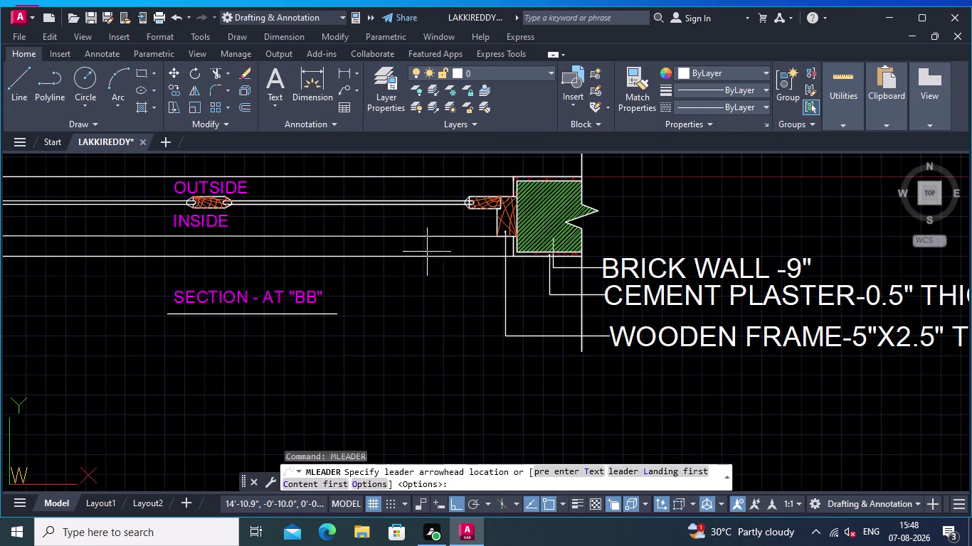
scroll(up, 3)
middle_drag(515, 229, 501, 339)
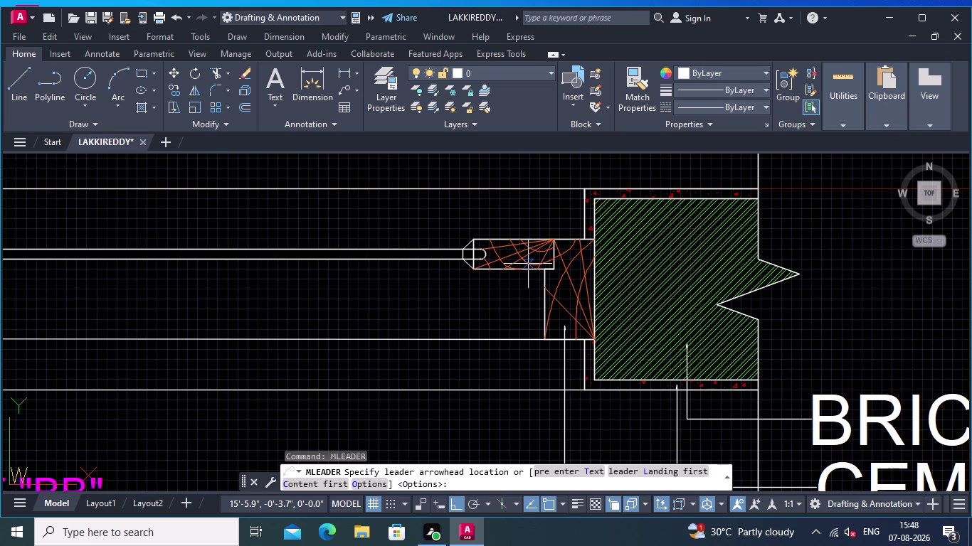
click(523, 262)
Drop the leader straight down, then set its landing to the right.
middle_drag(527, 404, 519, 378)
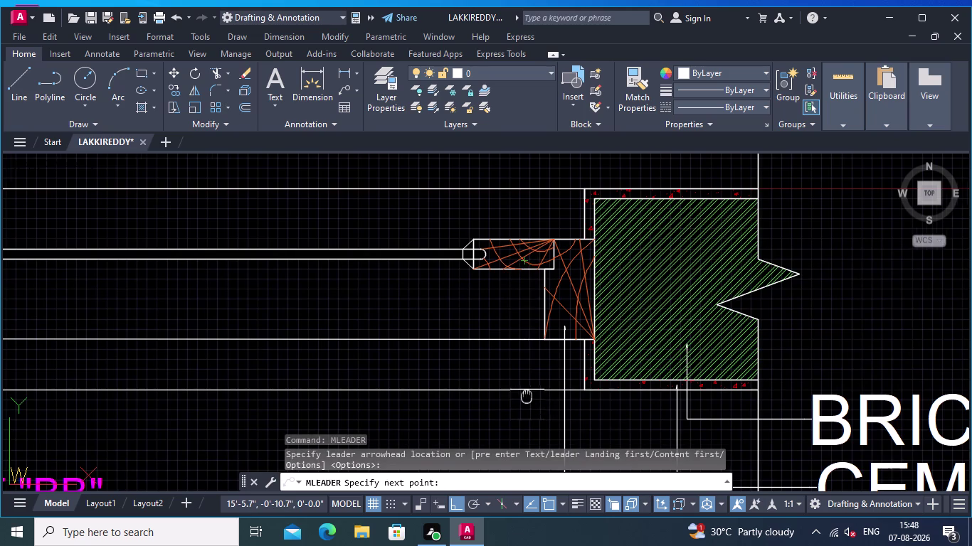
middle_drag(519, 377, 483, 250)
scroll(down, 3)
middle_drag(490, 456, 461, 276)
middle_drag(457, 379, 452, 214)
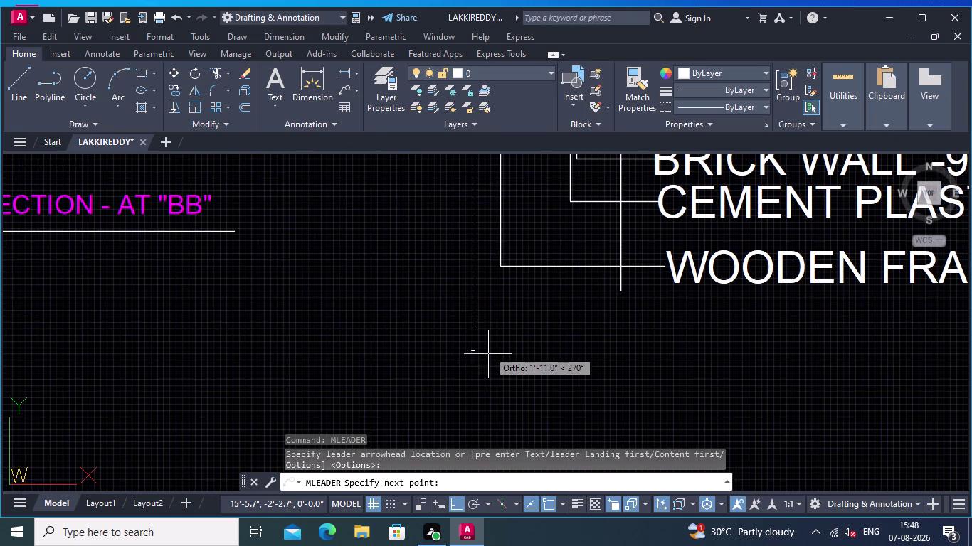
click(496, 352)
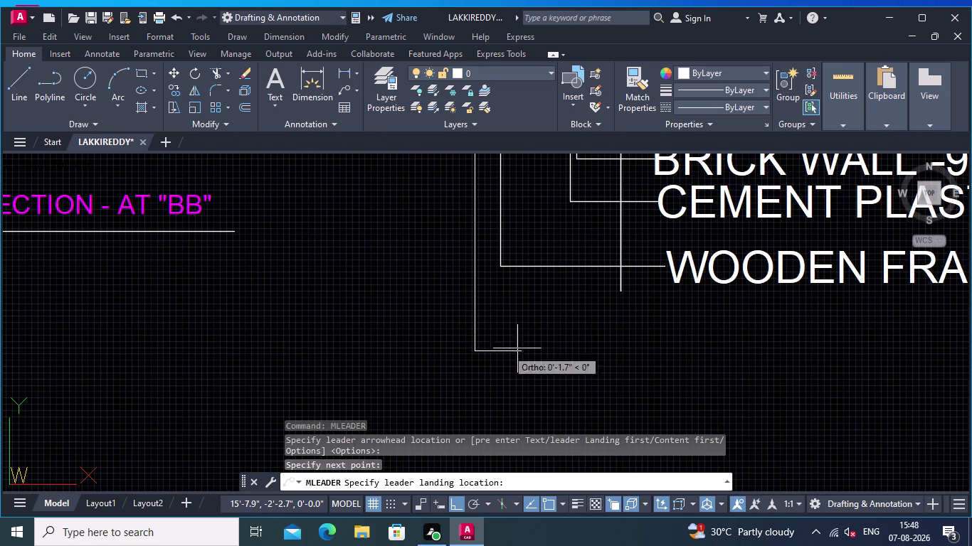
click(665, 342)
click(161, 89)
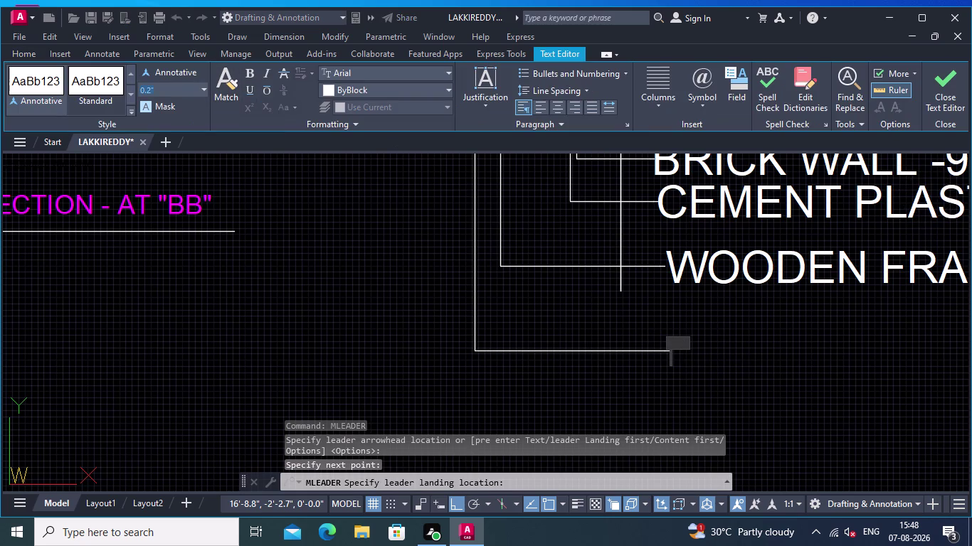
Set label text height to 2.5 and type 'WOODEN STYLE ,'.
key(BackSpace)
text(2.5)
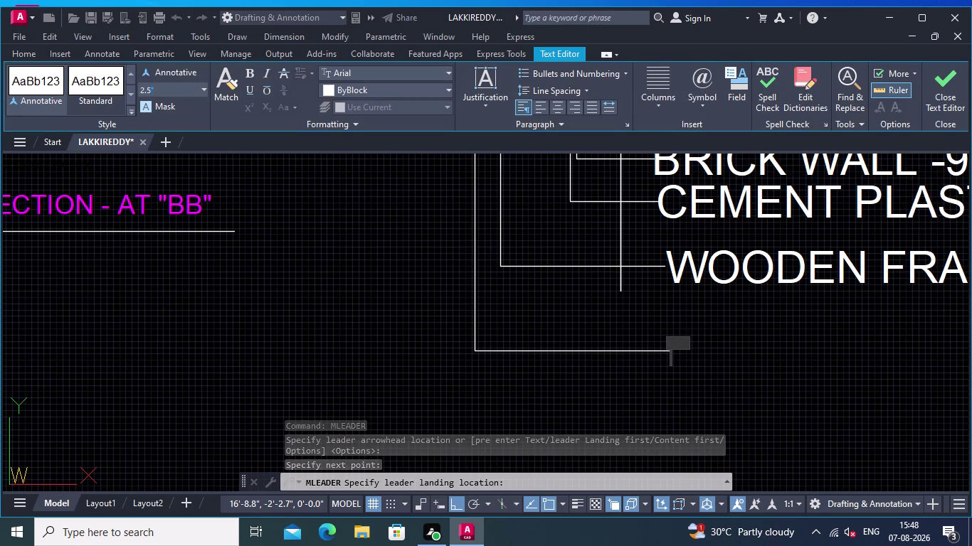
key(Return)
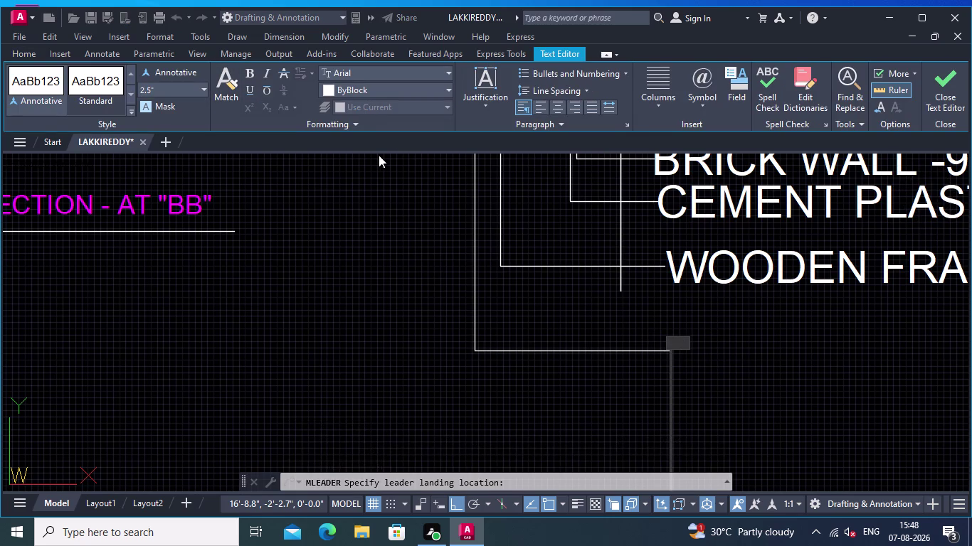
text(WOODEN S)
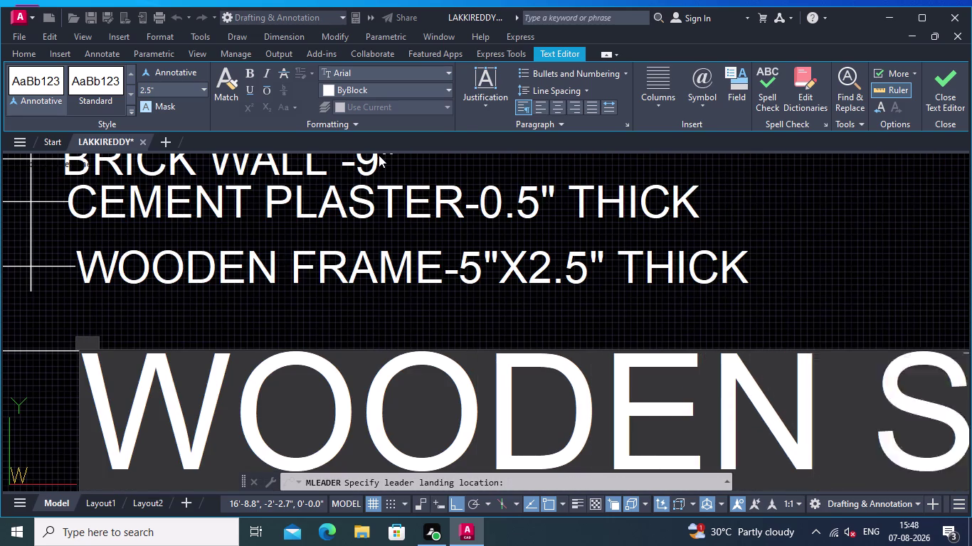
text(TYLE)
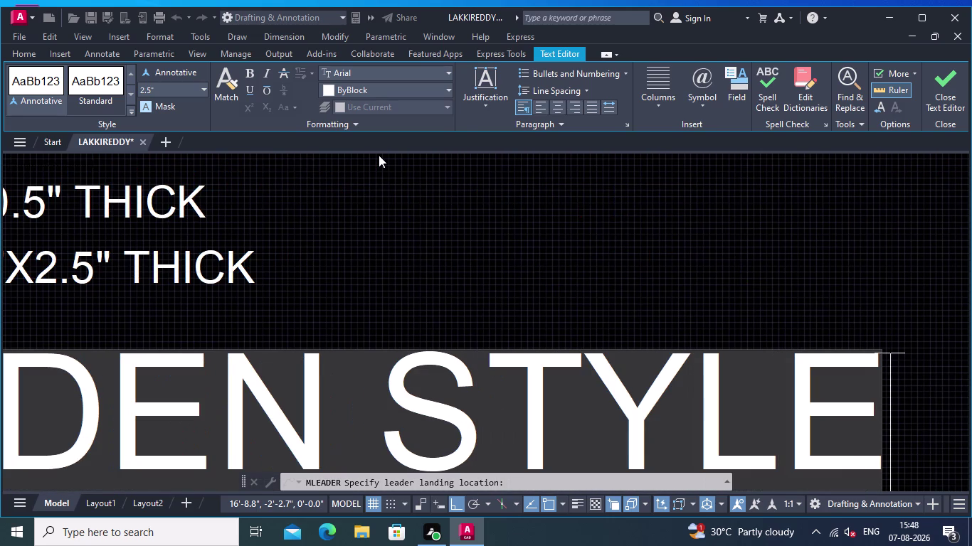
key(space)
text(,)
key(space)
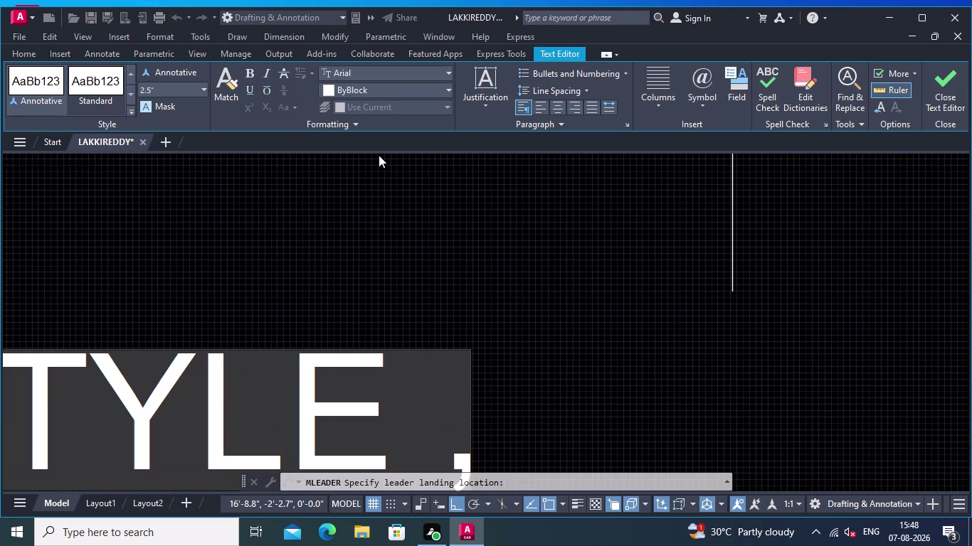
Finish the label with '1.5" X4" THICK' and close the text editor.
key(1)
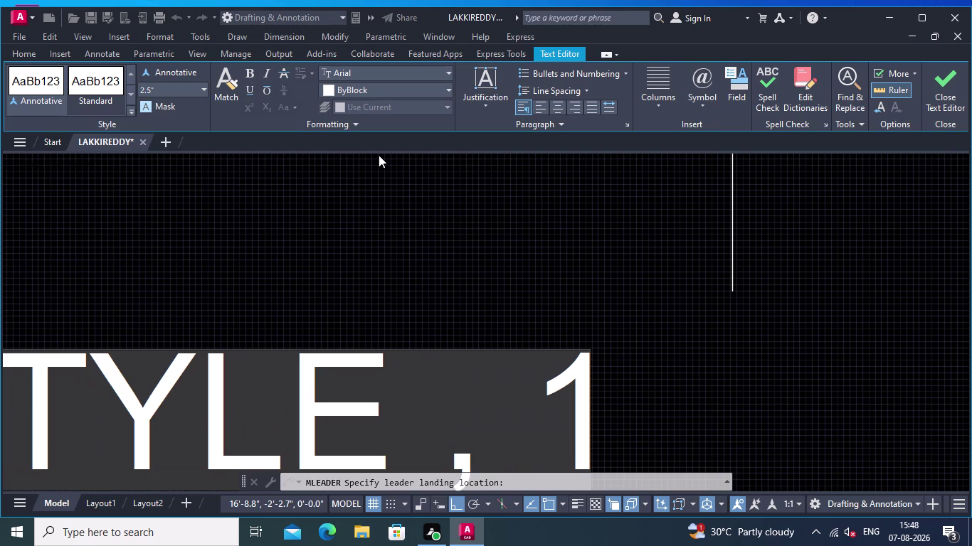
text(.5)
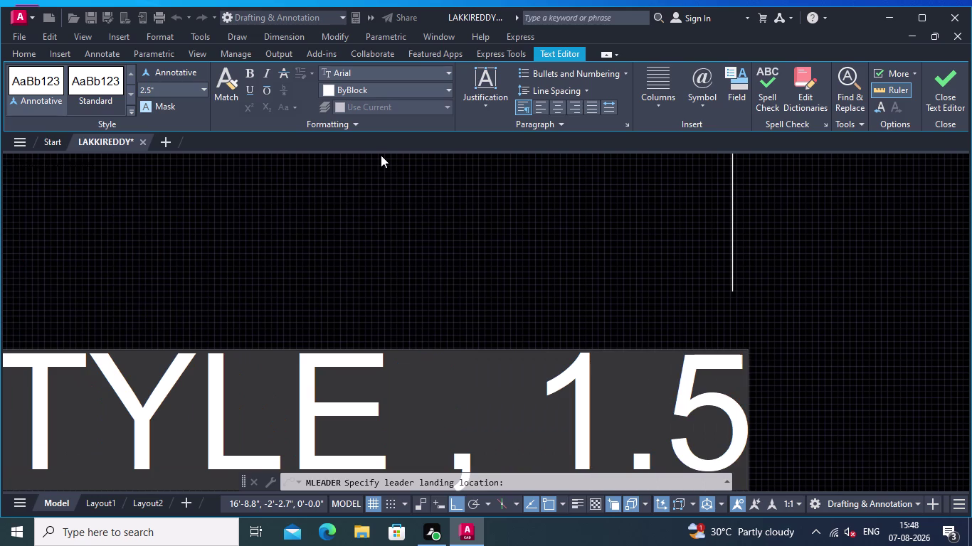
key(shift+quotedbl)
key(space)
text(X)
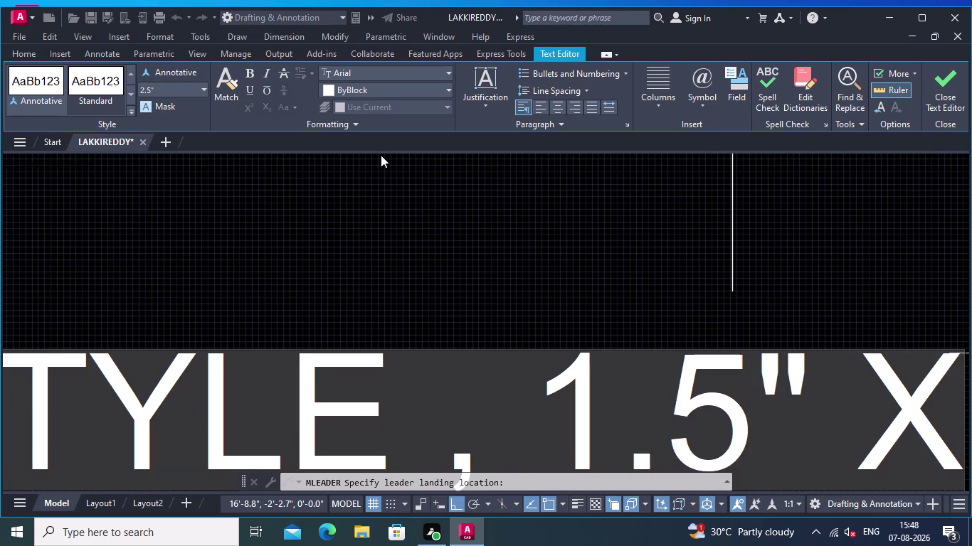
text(4")
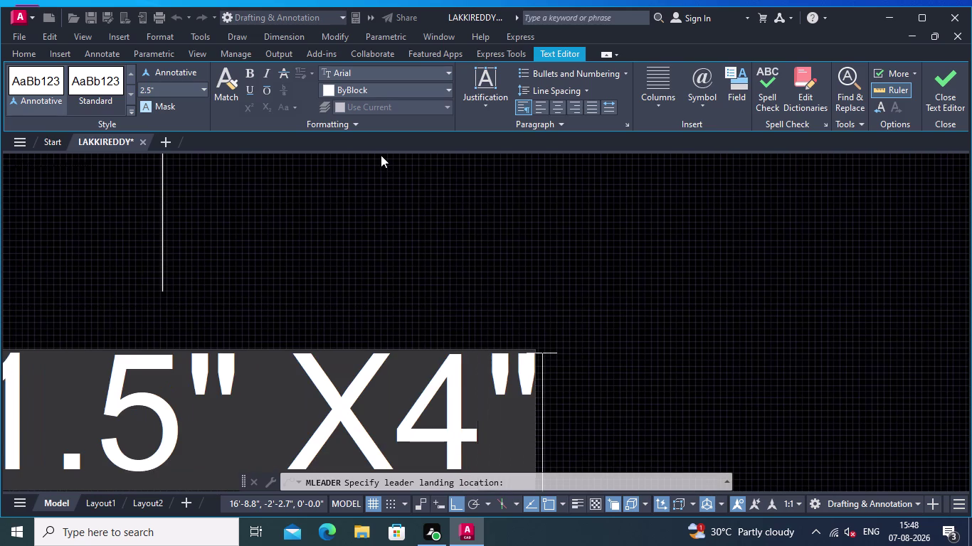
key(space)
text(THICK)
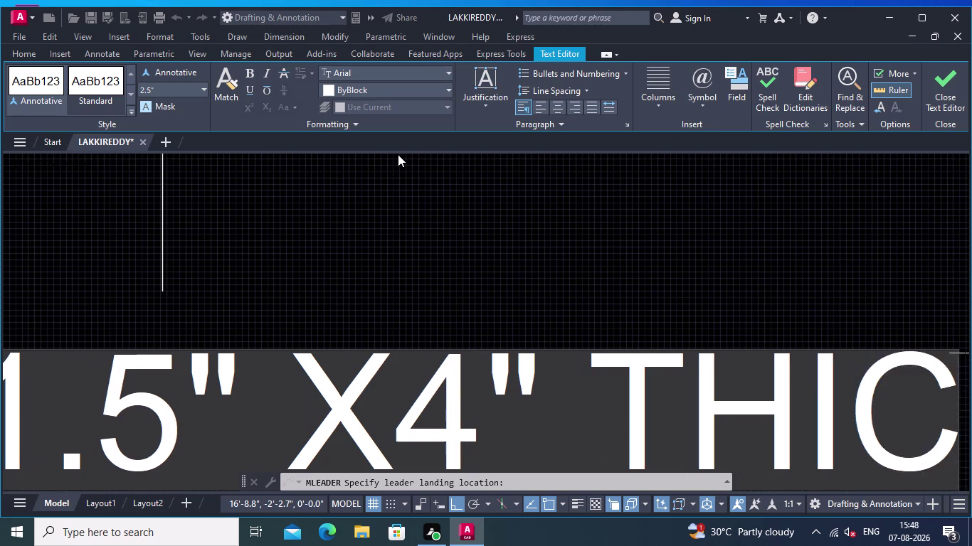
click(416, 218)
scroll(down, 3)
Window-select and delete the stray objects right of the section.
middle_drag(399, 222, 576, 261)
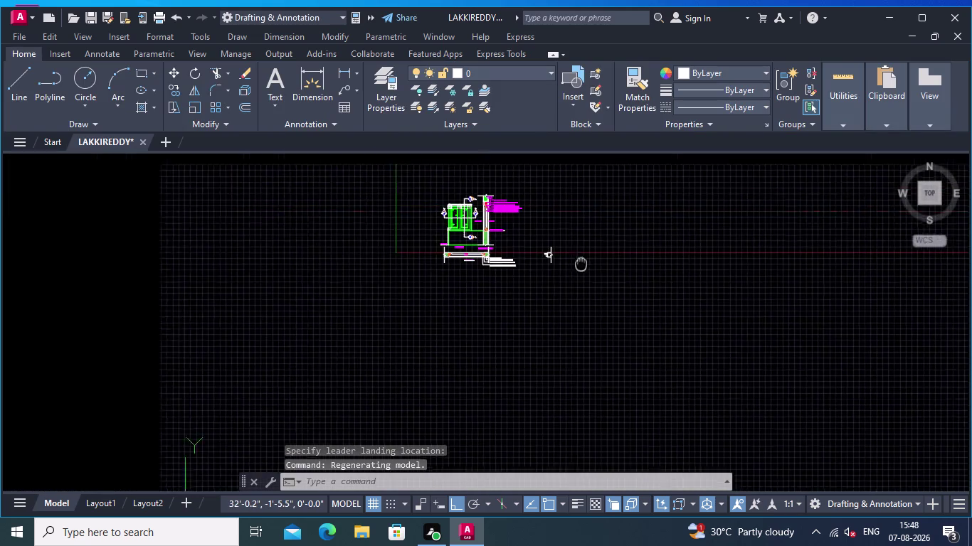
middle_drag(576, 261, 586, 266)
scroll(up, 3)
click(774, 291)
click(696, 183)
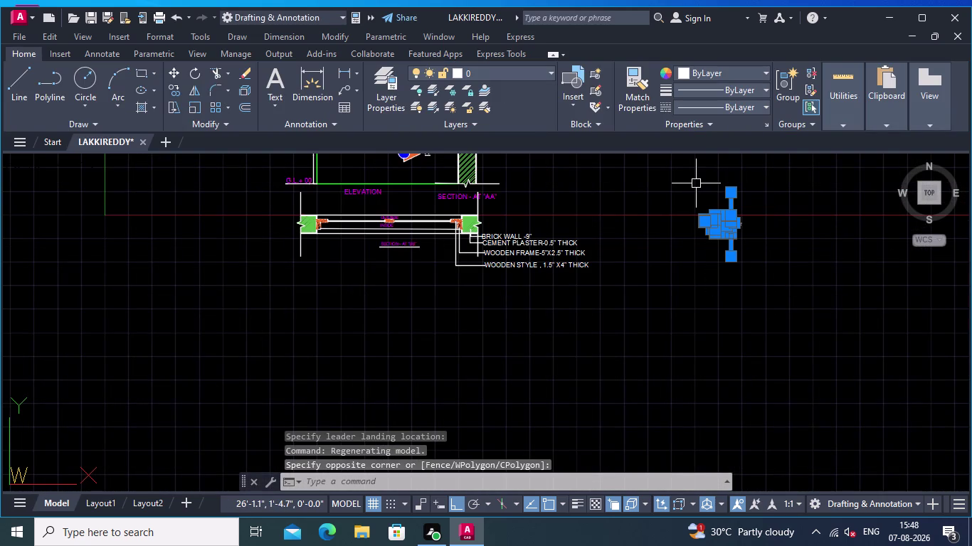
key(Delete)
Restart MLEADER from the right-click Recent Input list.
scroll(up, 3)
middle_drag(615, 244, 609, 263)
right_click(607, 222)
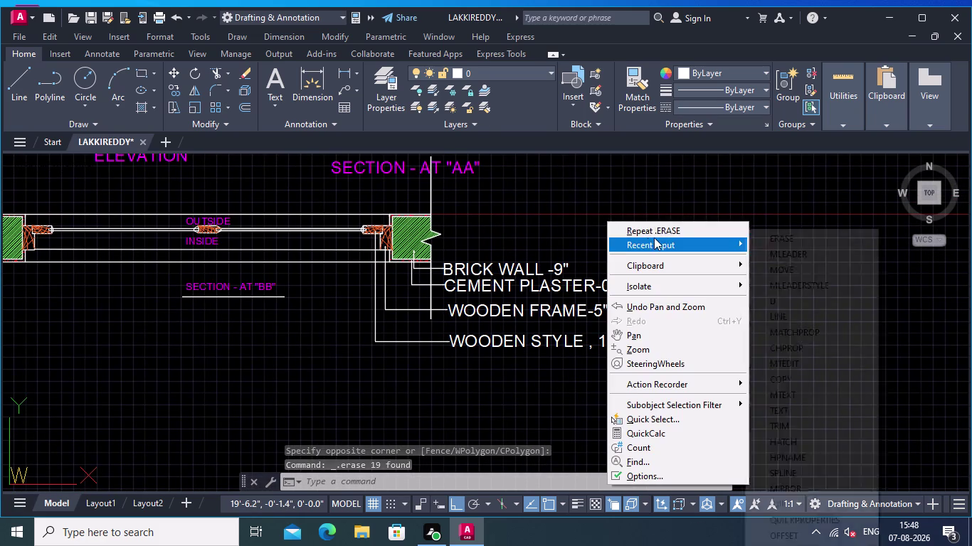
click(352, 89)
middle_drag(506, 280, 606, 283)
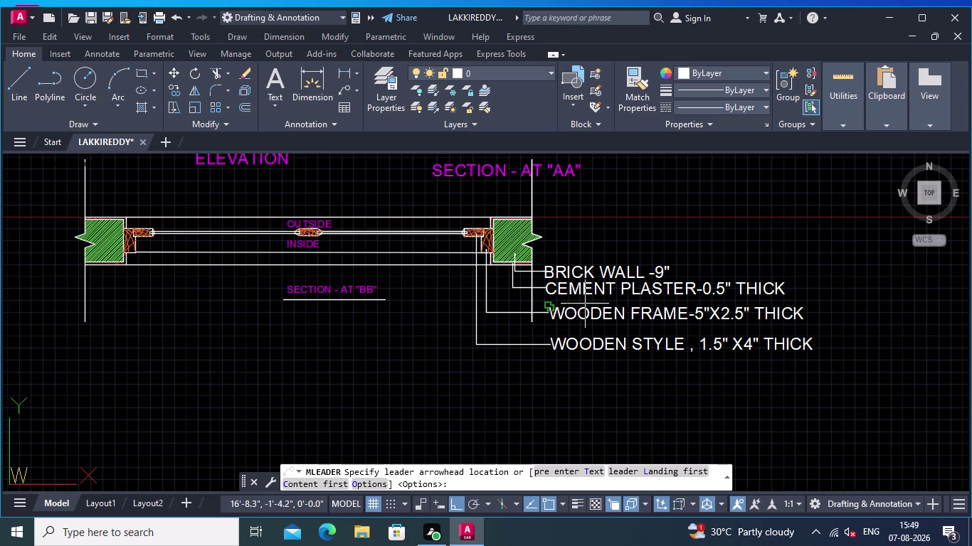
Zoom to the right frame and place the leader arrowhead at the glass edge.
middle_drag(462, 362, 463, 364)
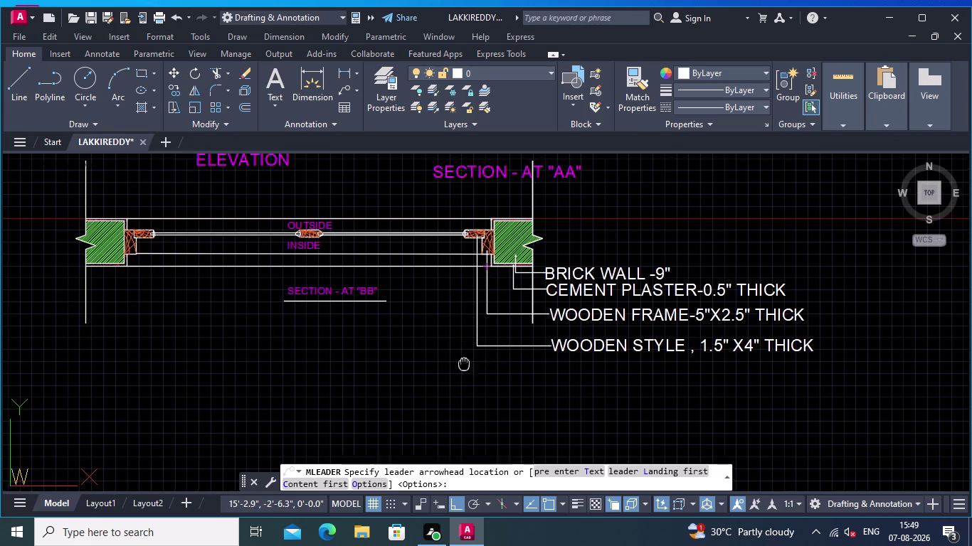
middle_drag(464, 364, 562, 392)
scroll(up, 3)
middle_drag(557, 392, 513, 365)
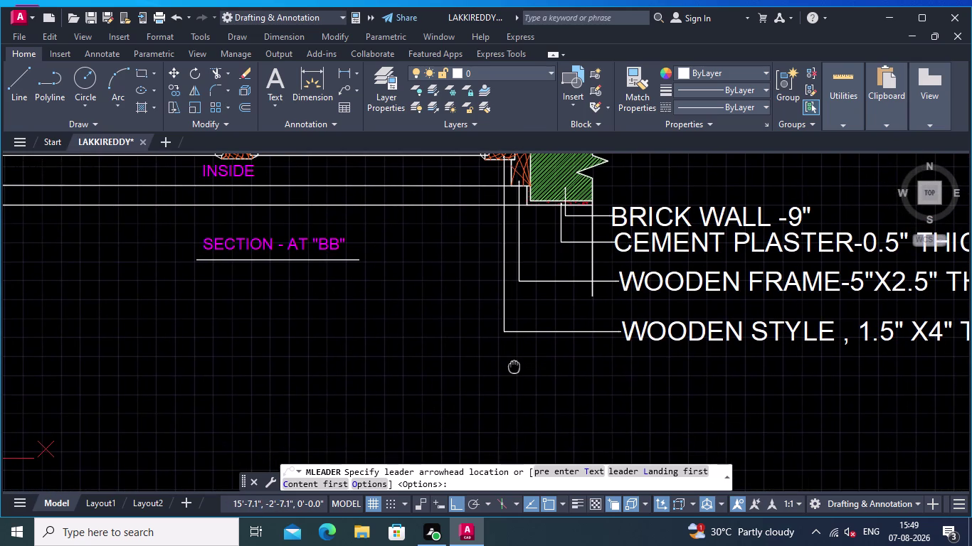
middle_drag(514, 365, 512, 366)
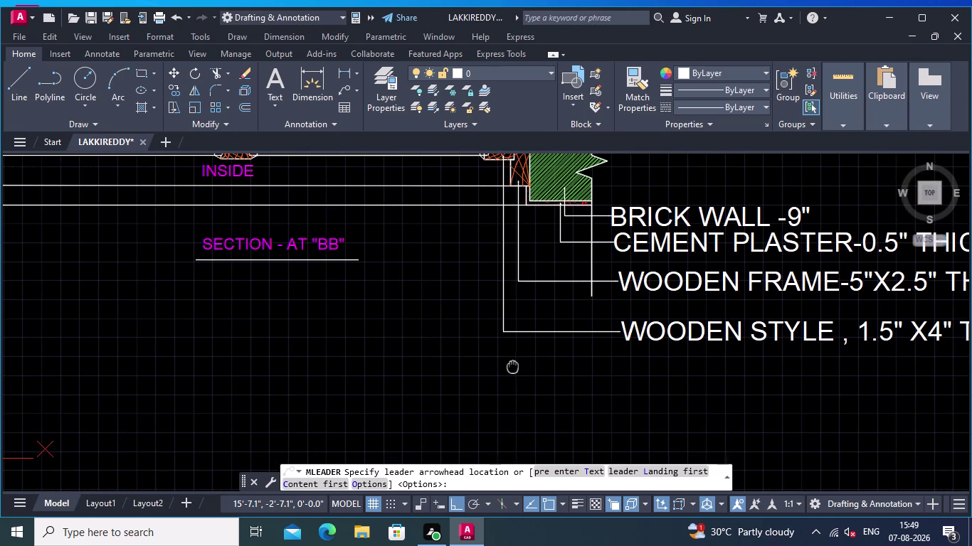
middle_drag(512, 365, 511, 366)
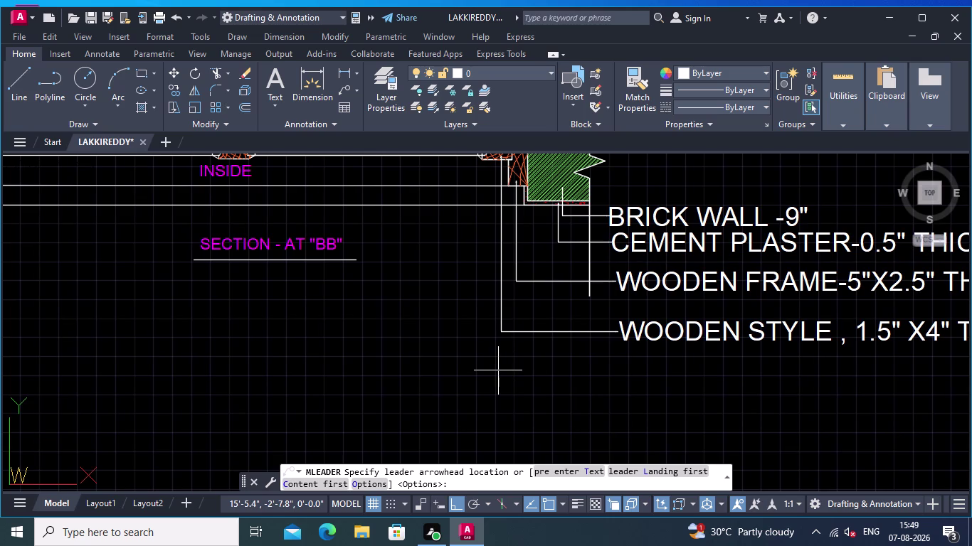
scroll(down, 3)
scroll(up, 3)
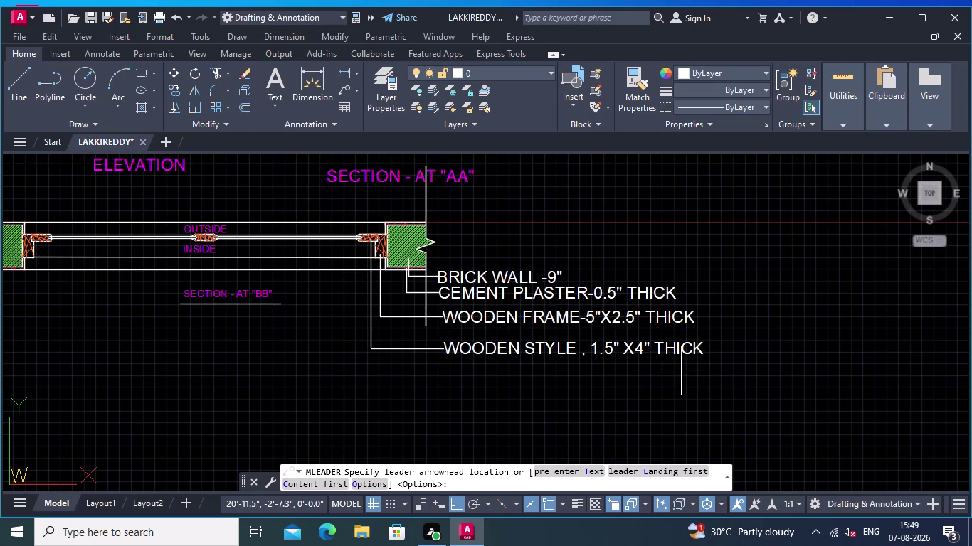
scroll(up, 3)
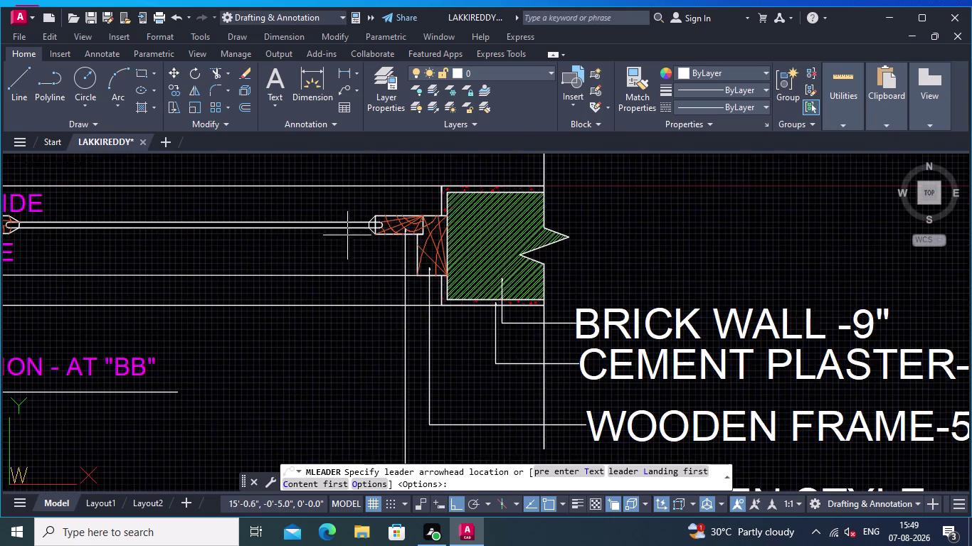
scroll(up, 3)
scroll(up, 3)
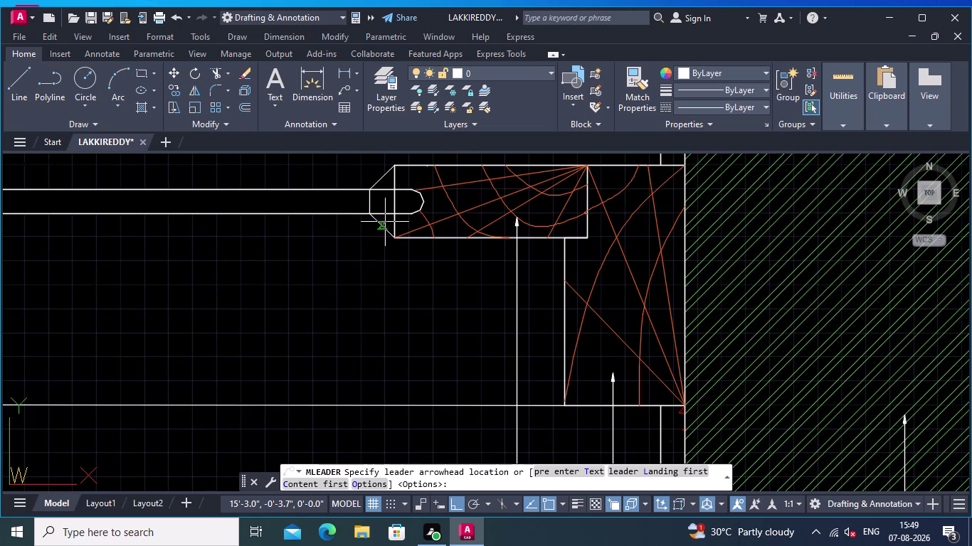
click(385, 222)
Bend the leader below the WOODEN STYLE label and set its landing to the right.
middle_drag(377, 386, 356, 253)
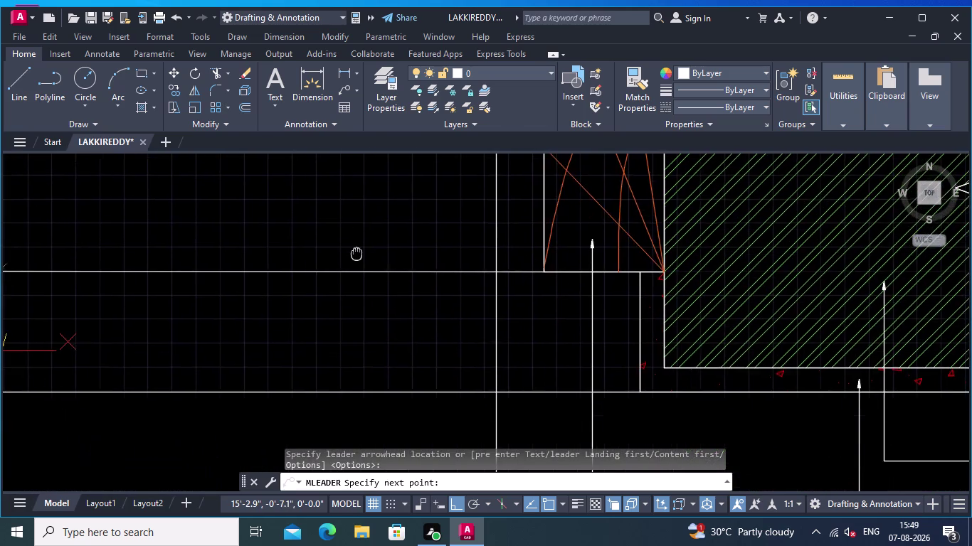
scroll(down, 3)
middle_drag(371, 406, 351, 260)
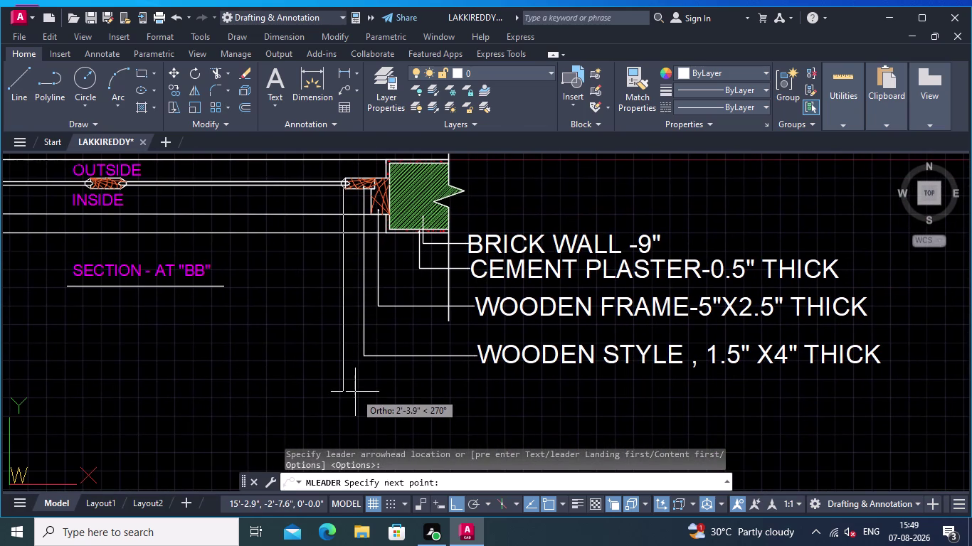
click(355, 396)
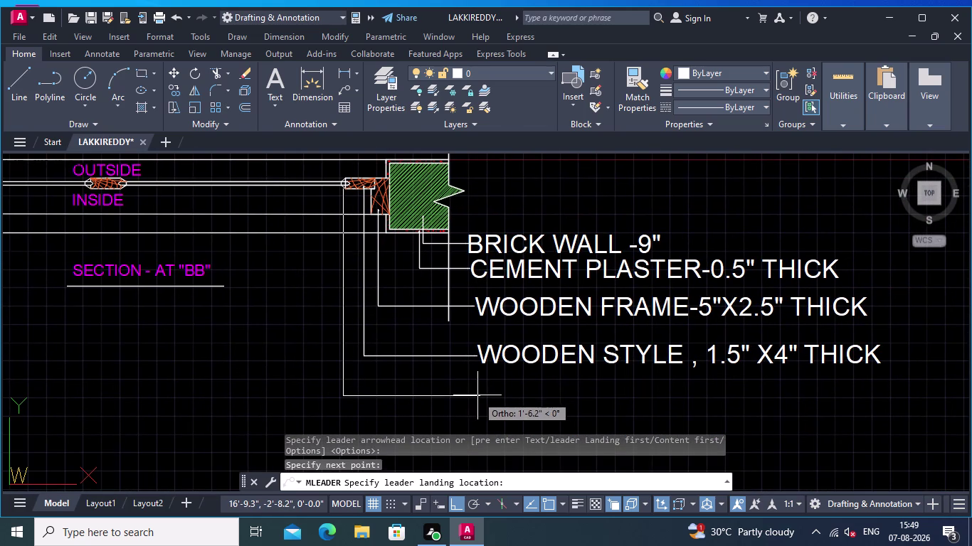
click(477, 396)
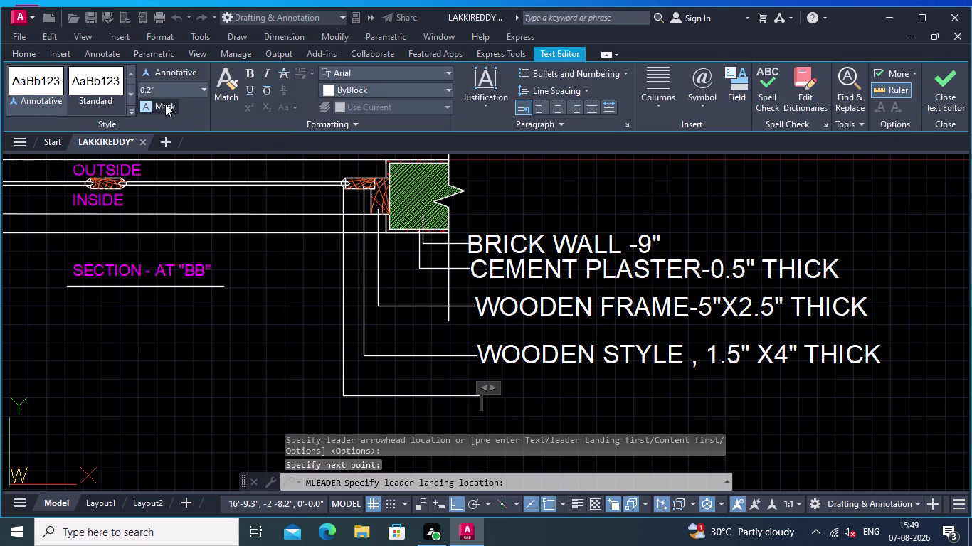
Set the label text height to 2.5, correcting a mistyped digit.
click(154, 86)
key(BackSpace)
text(2)
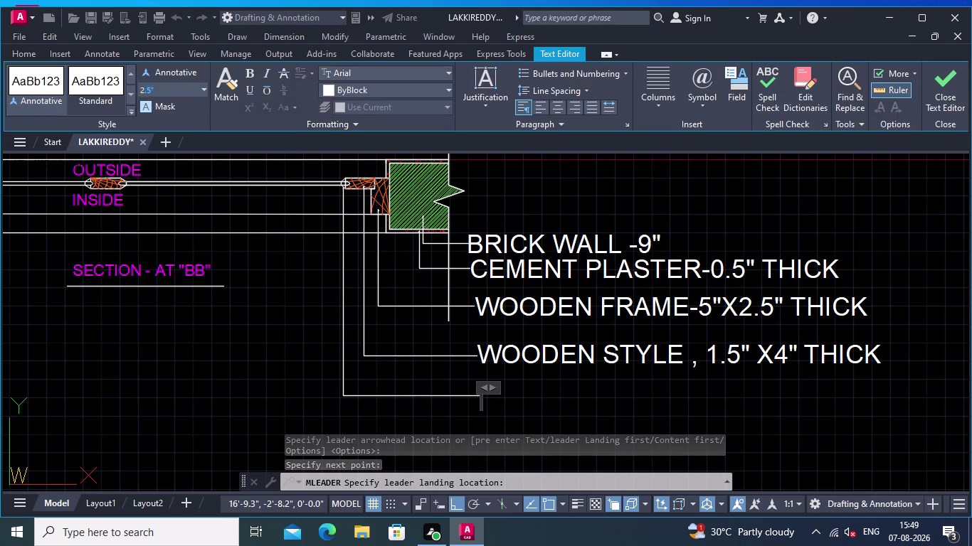
text(.2)
key(BackSpace)
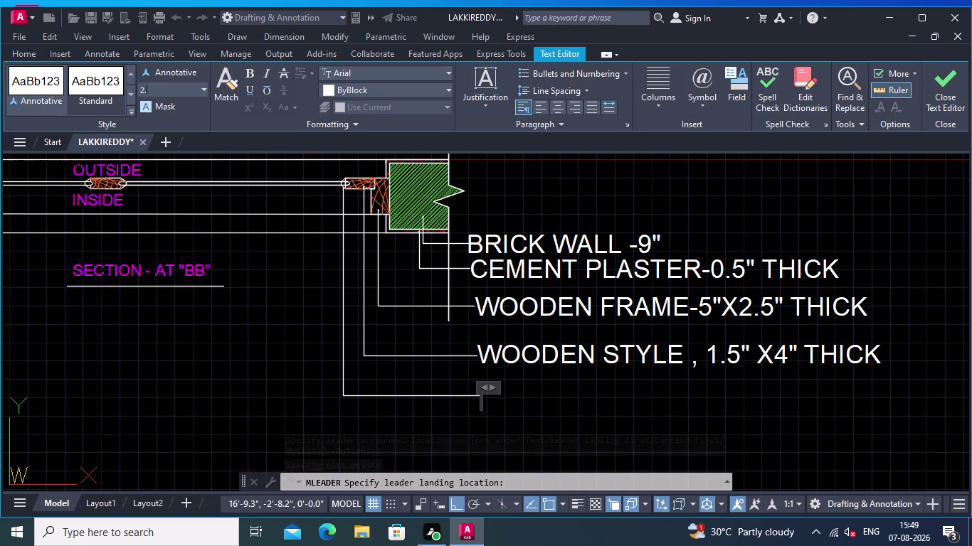
key(5)
key(Return)
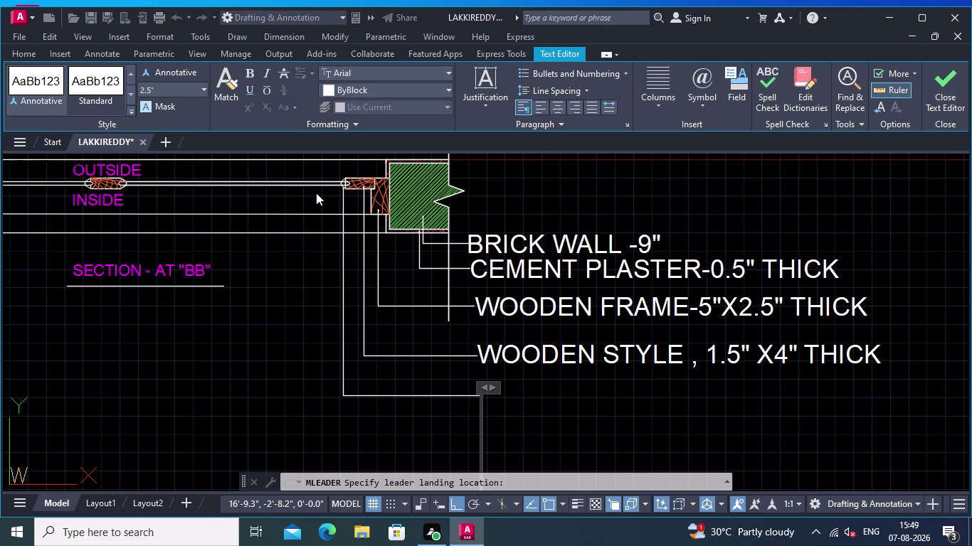
Type 'WOODEN BEADING 0.5"' as the label.
text(WOODE)
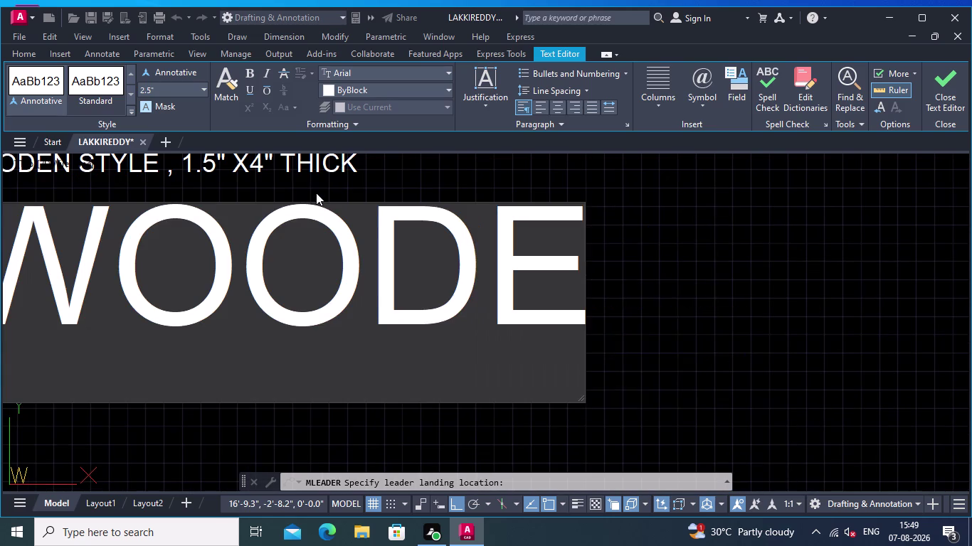
text(N BEAD)
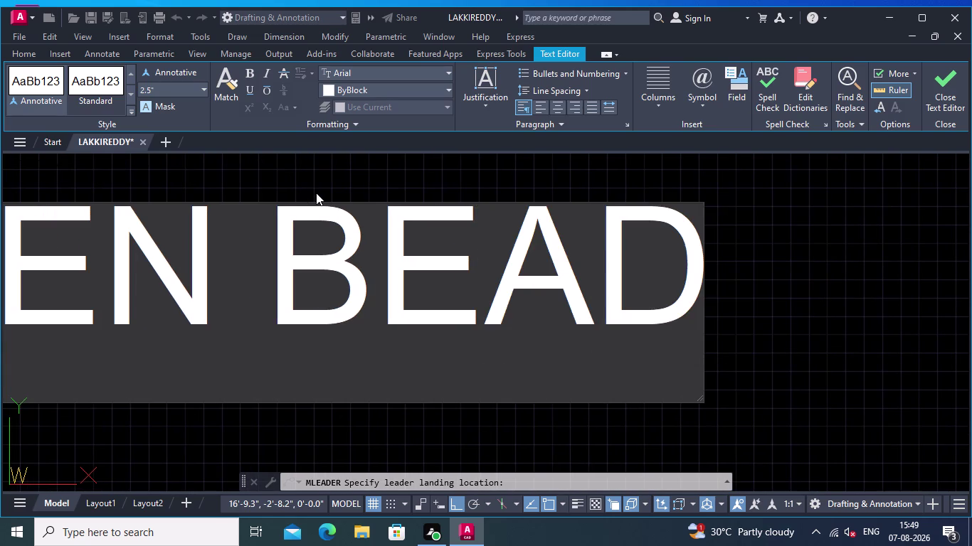
text(ING)
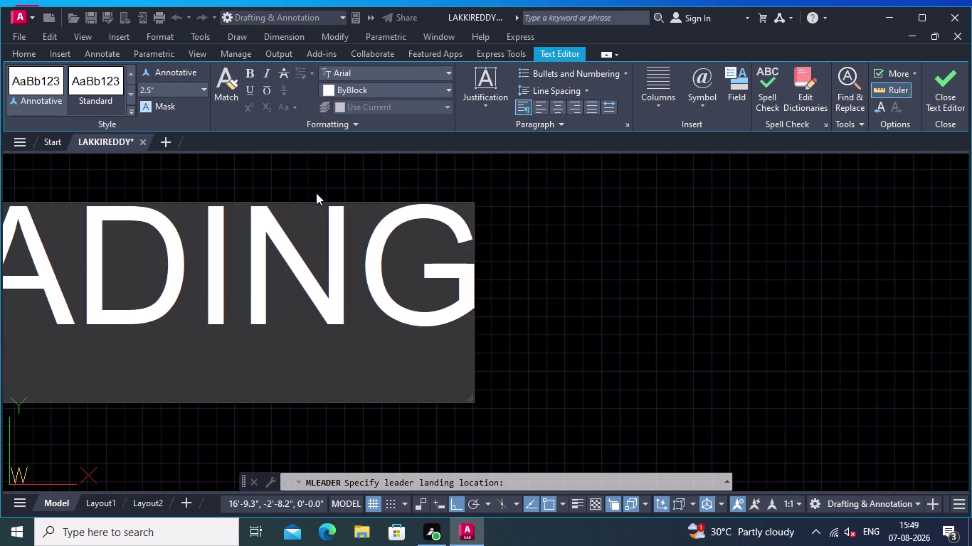
key(space)
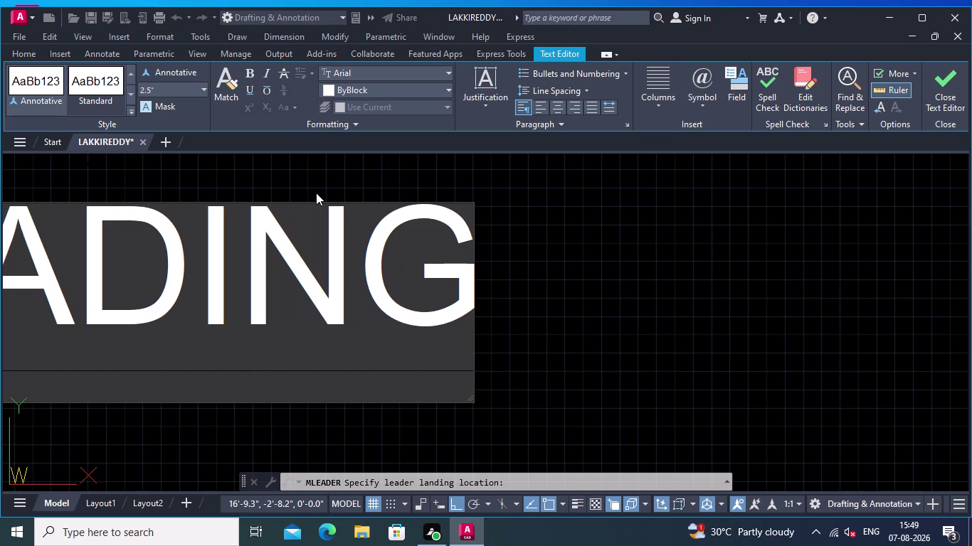
text(0.5)
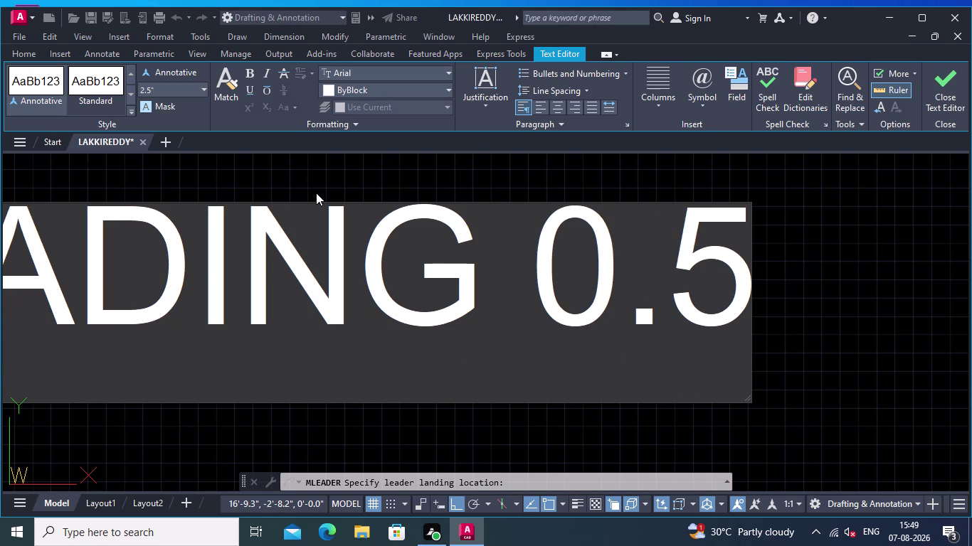
text(")
Fix the typos so it reads 'WOODEN BEADING 0.5"THICK' and close the editor.
key(space)
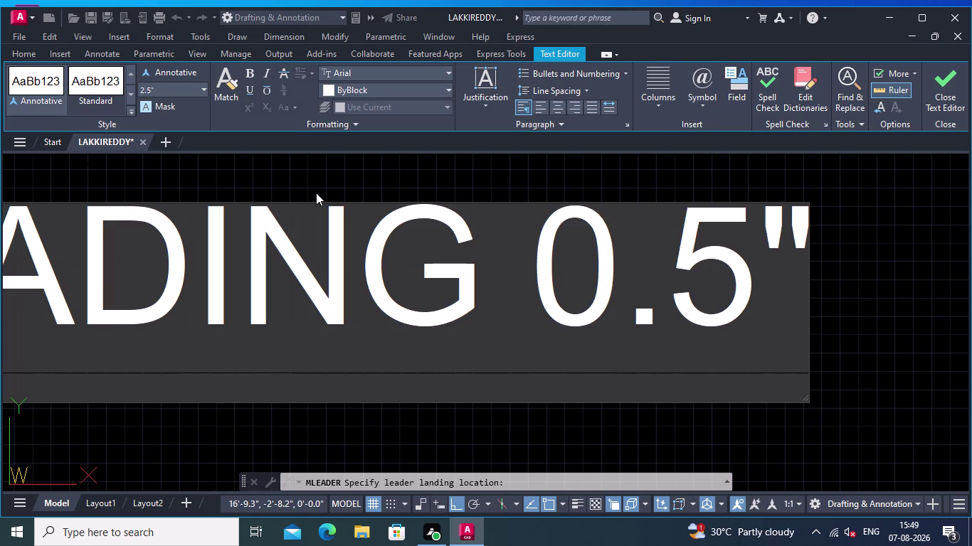
key(BackSpace)
key(x)
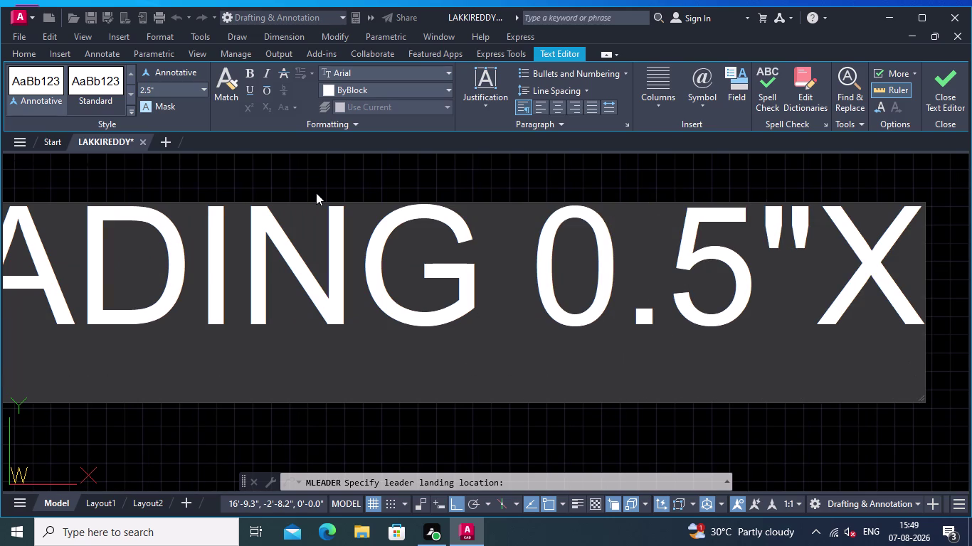
key(BackSpace)
key(BackSpace)
key(BackSpace)
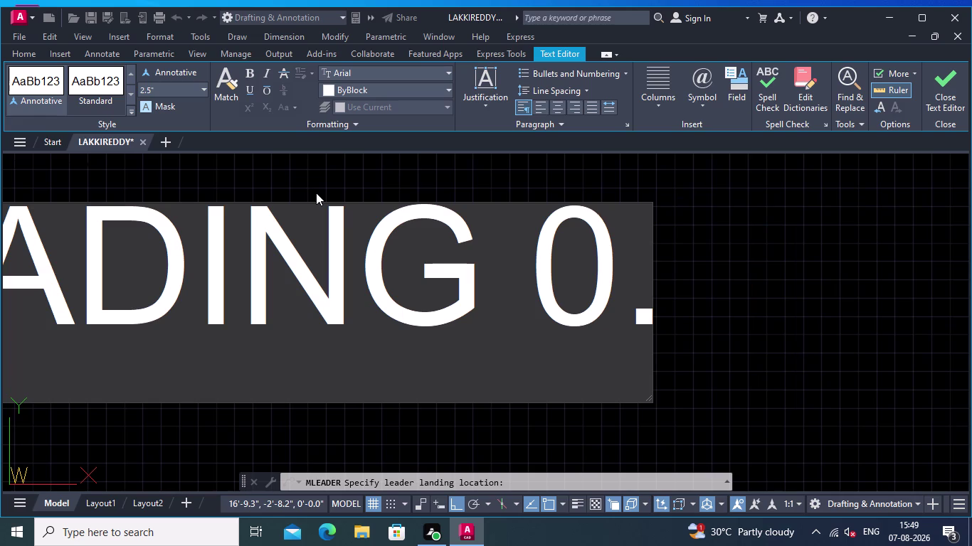
text(5")
key(ctrl+alt+space)
text(TH)
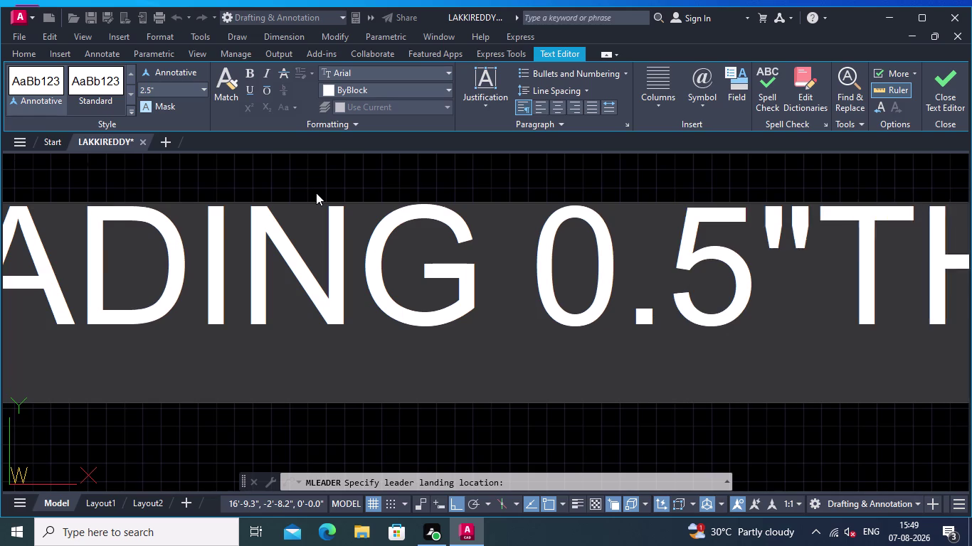
text(ICK)
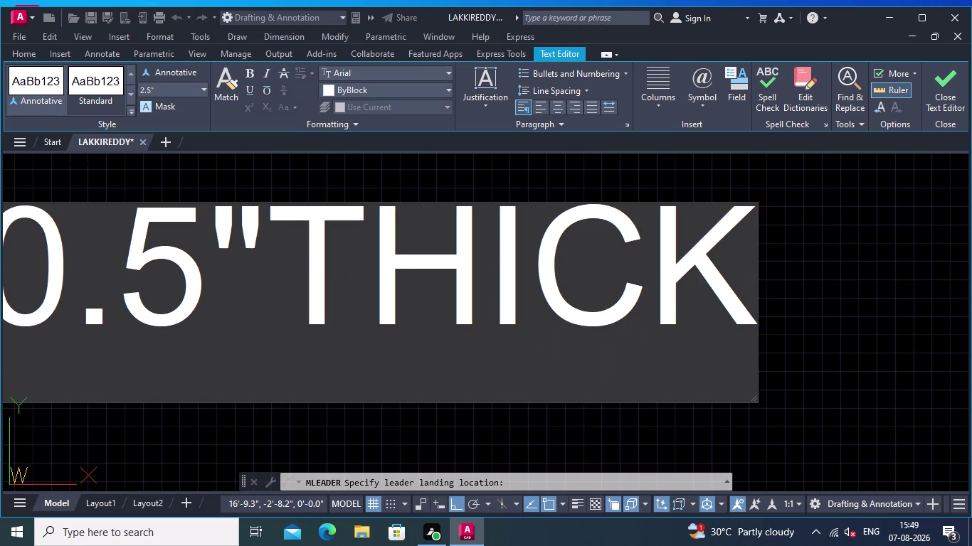
click(529, 422)
scroll(down, 3)
middle_drag(453, 315, 768, 378)
Repeat MLEADER and place the arrowhead on the glass in section BB.
middle_drag(489, 324, 680, 280)
scroll(up, 3)
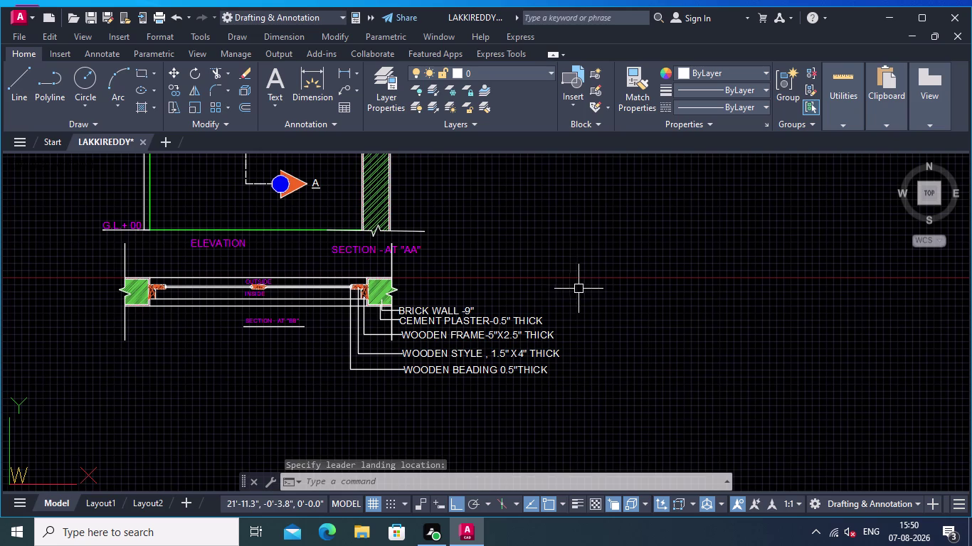
right_click(543, 273)
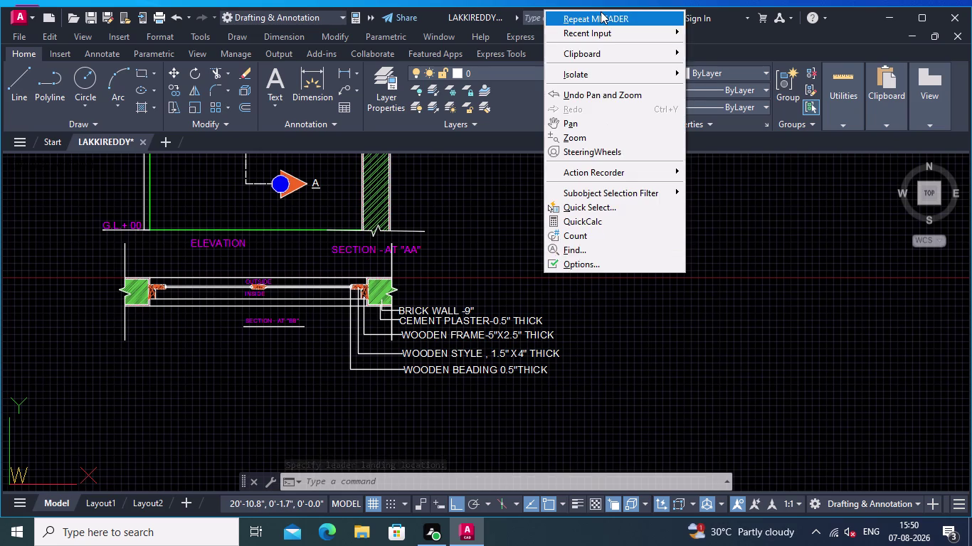
click(600, 11)
middle_drag(519, 200, 790, 240)
scroll(up, 3)
middle_drag(627, 308, 623, 214)
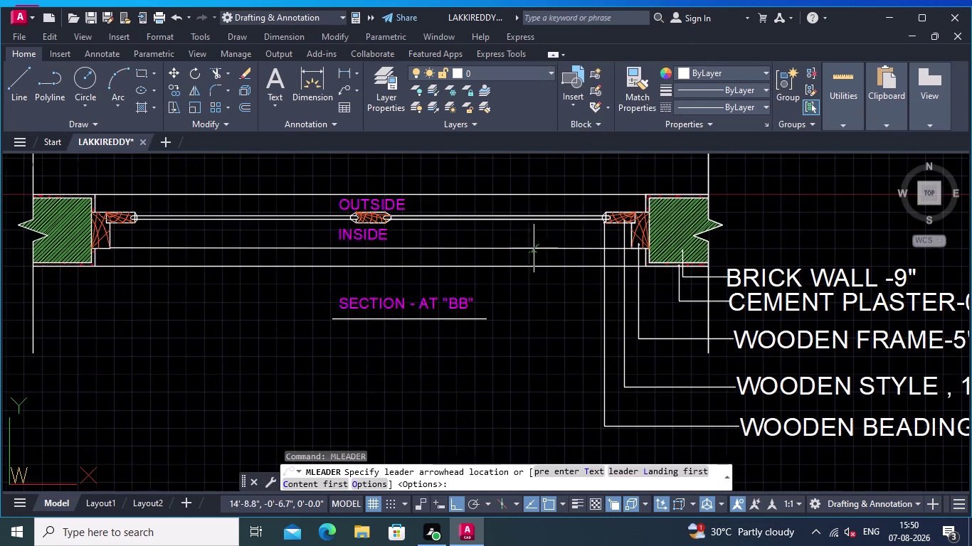
scroll(up, 3)
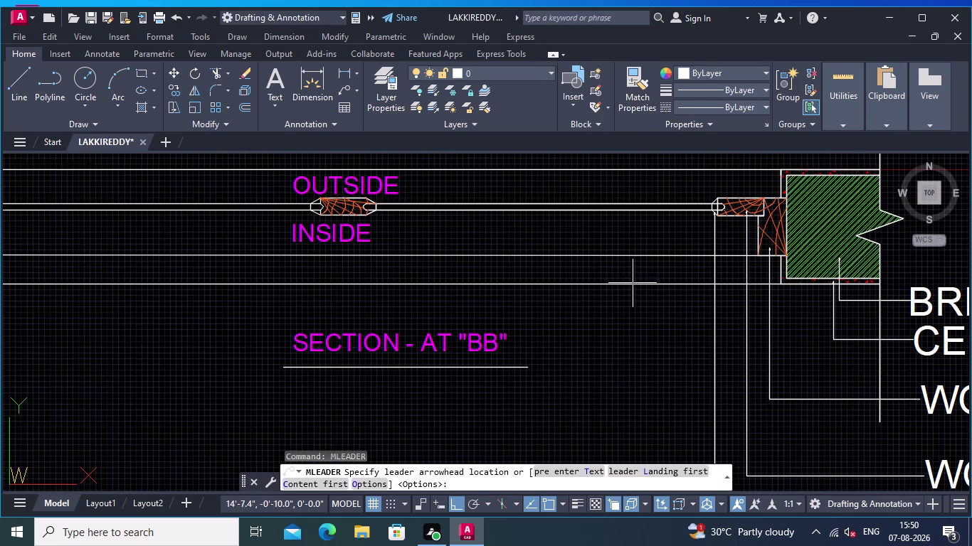
click(664, 208)
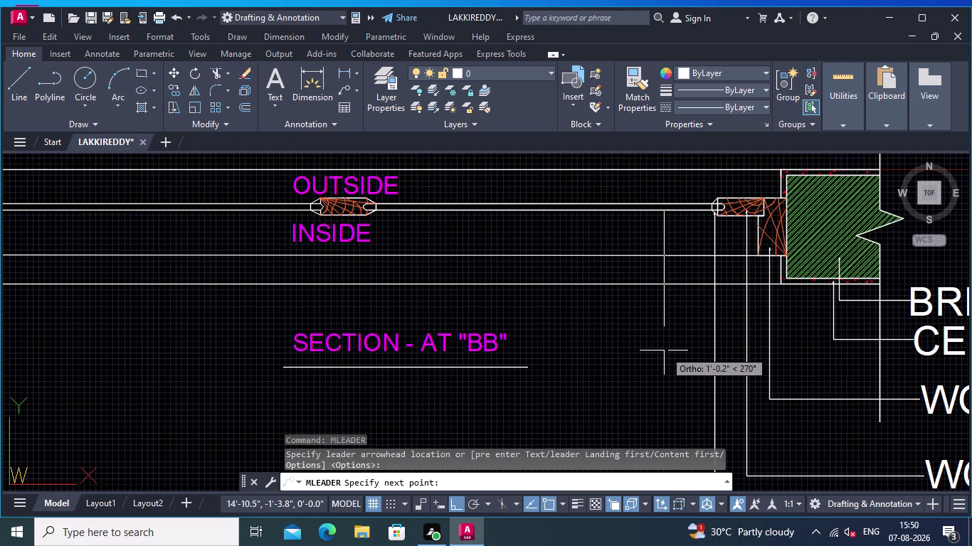
Bend the leader below the WOODEN BEADING label and set its landing to the right.
middle_drag(662, 351, 584, 178)
scroll(down, 3)
middle_drag(583, 373, 575, 283)
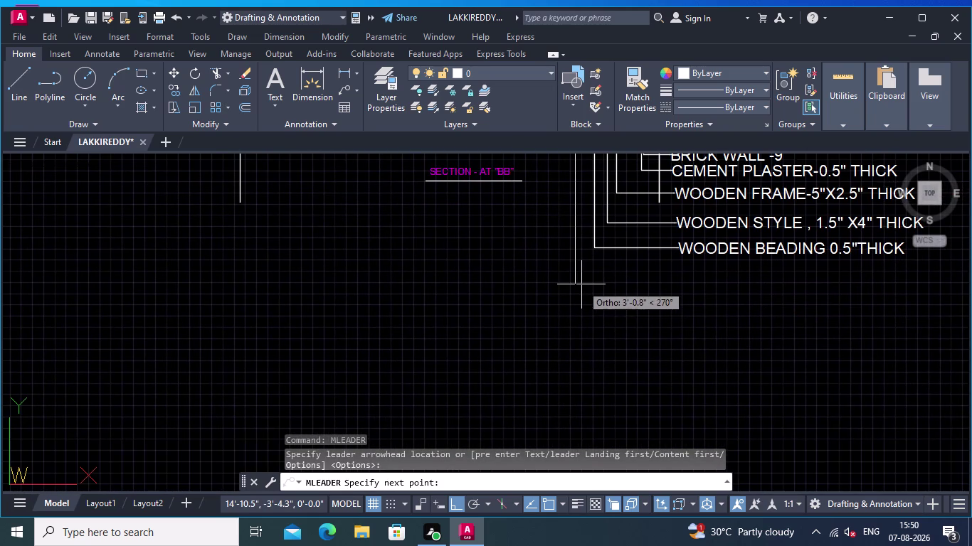
click(583, 285)
click(678, 287)
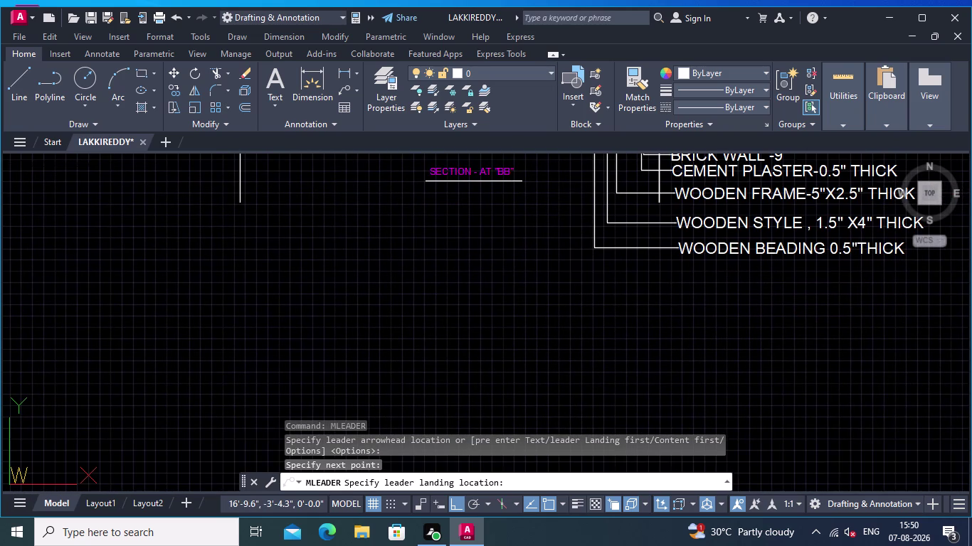
click(172, 83)
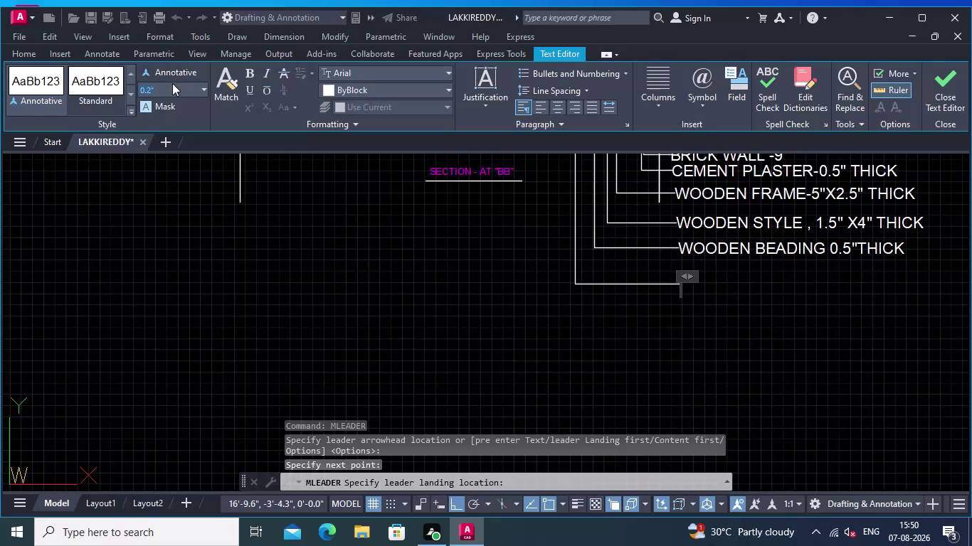
Set text height to 2.5 and type 'GLASS PANEL'.
text(2.5)
key(Return)
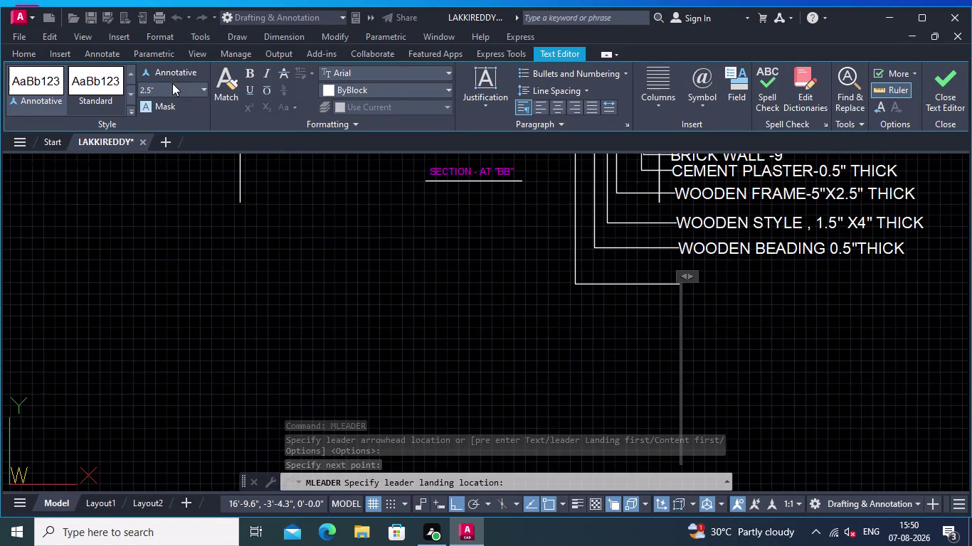
text(GL)
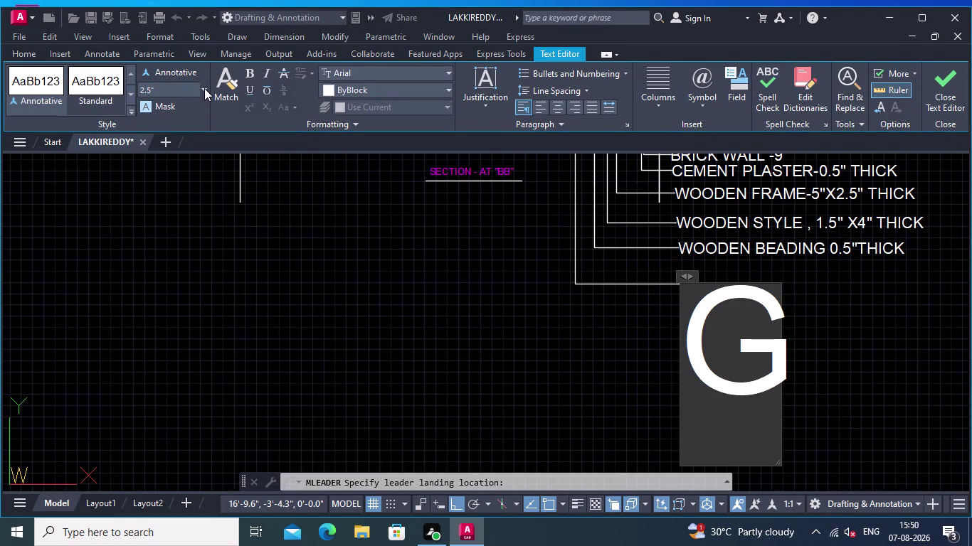
text(S)
key(BackSpace)
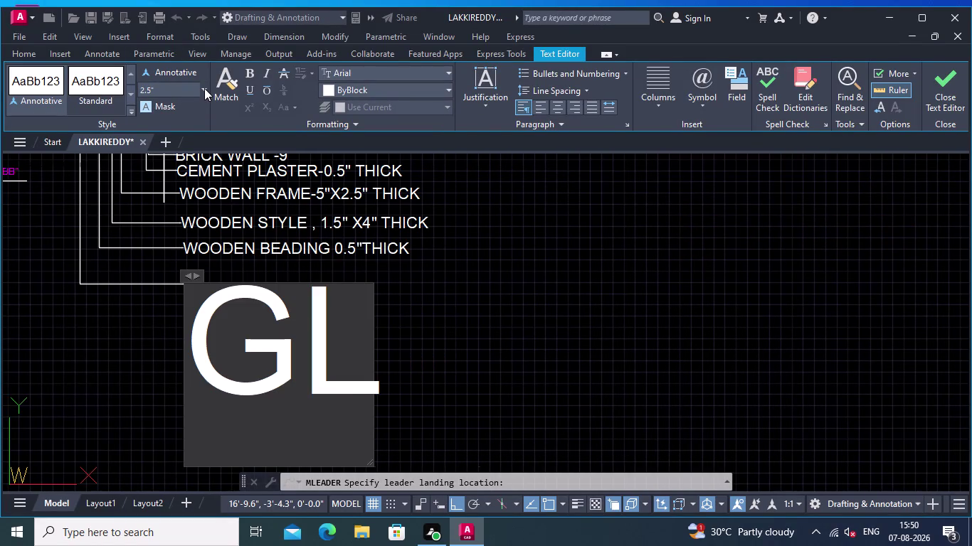
text(ASS)
key(space)
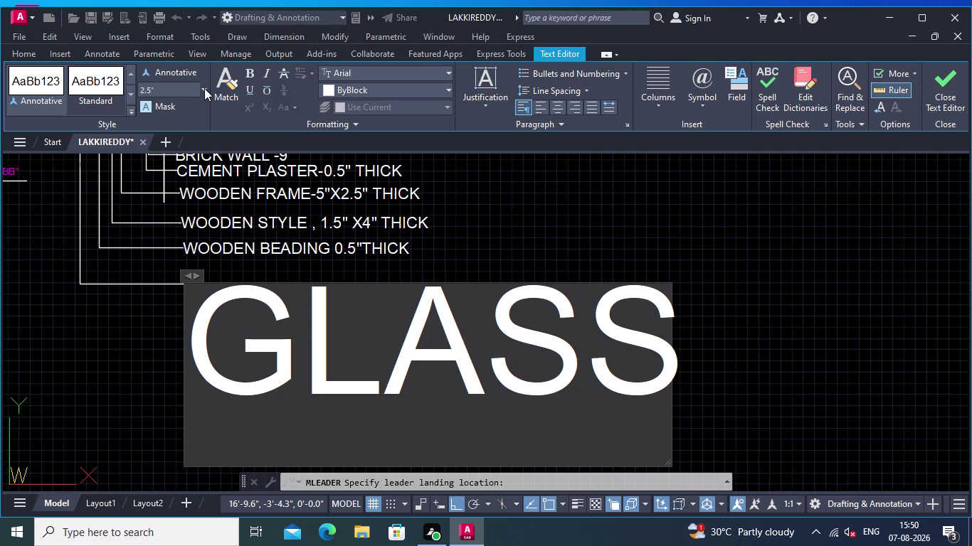
text(PANEL)
key(space)
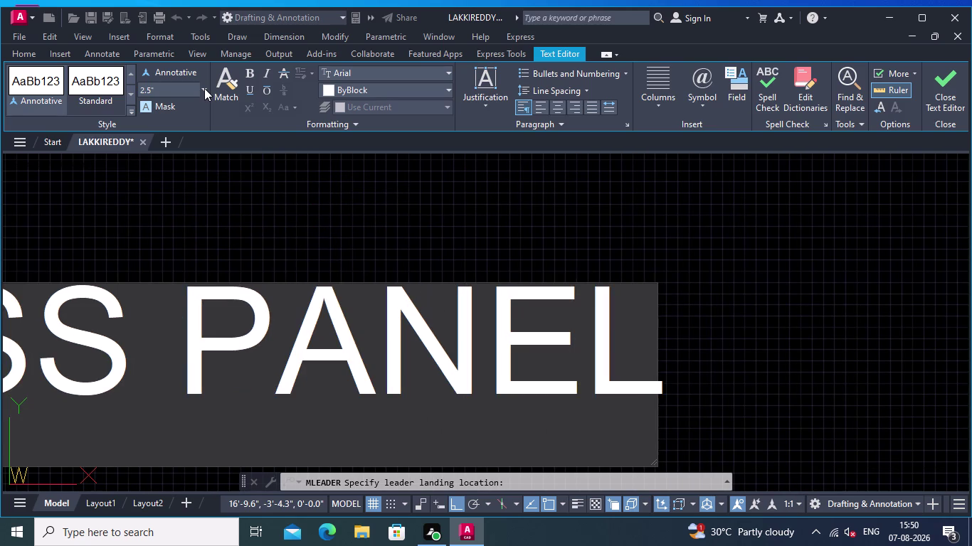
Complete the label with '0.5" X 2'7" THICK' and close the text editor.
text(0.2)
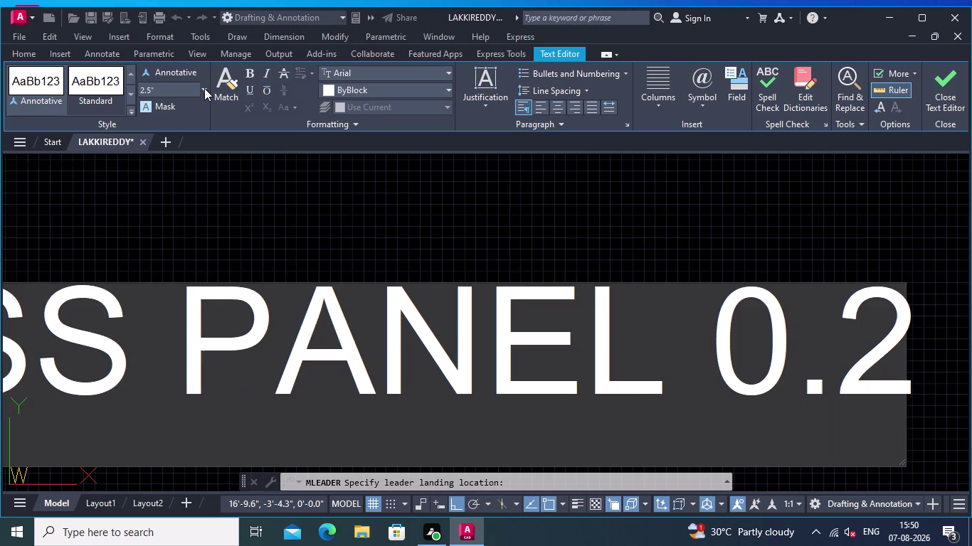
key(BackSpace)
text(5")
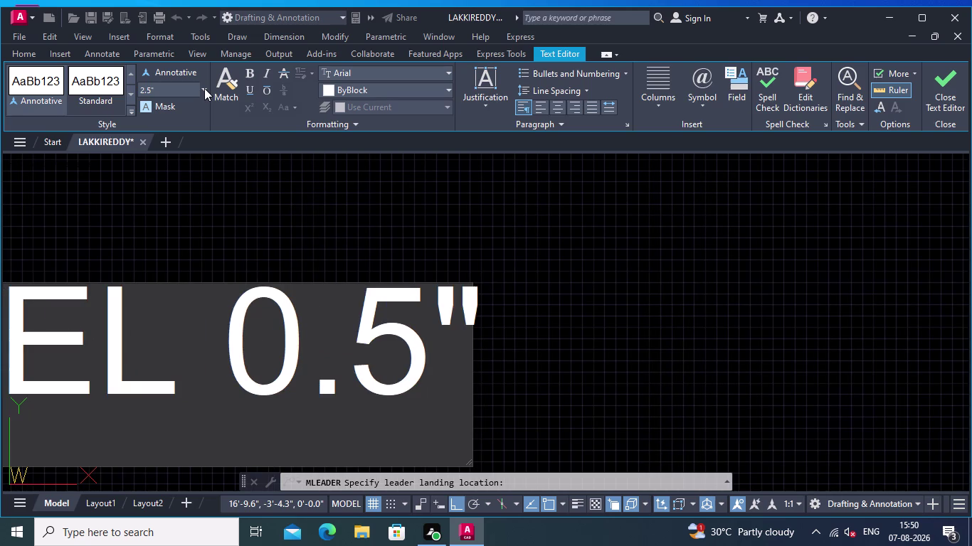
key(space)
text(X)
key(space)
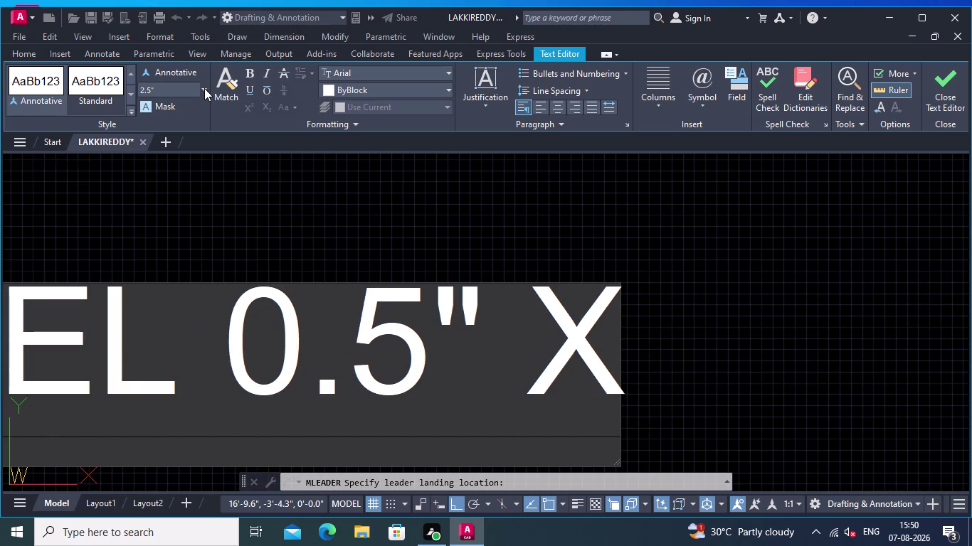
text(2')
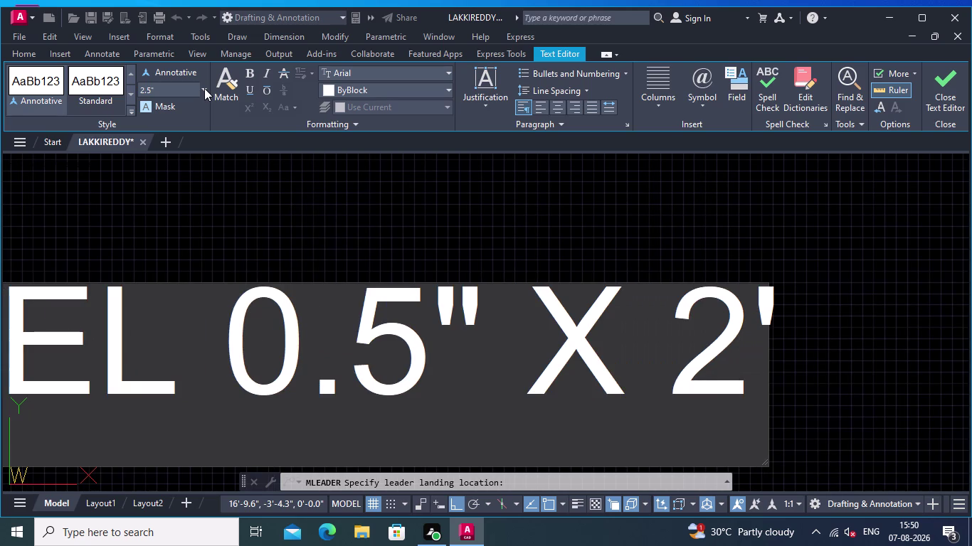
key(7)
text(")
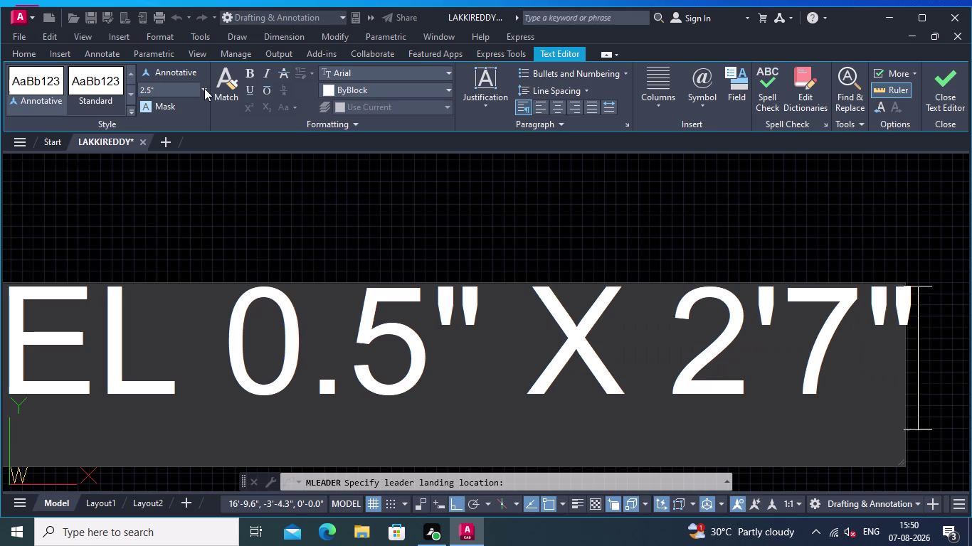
key(space)
text(THI)
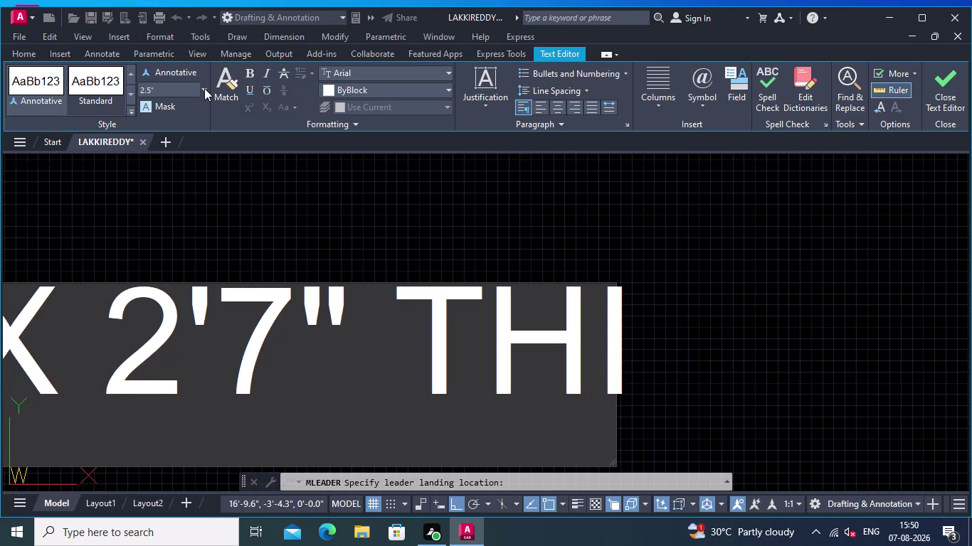
text(CK)
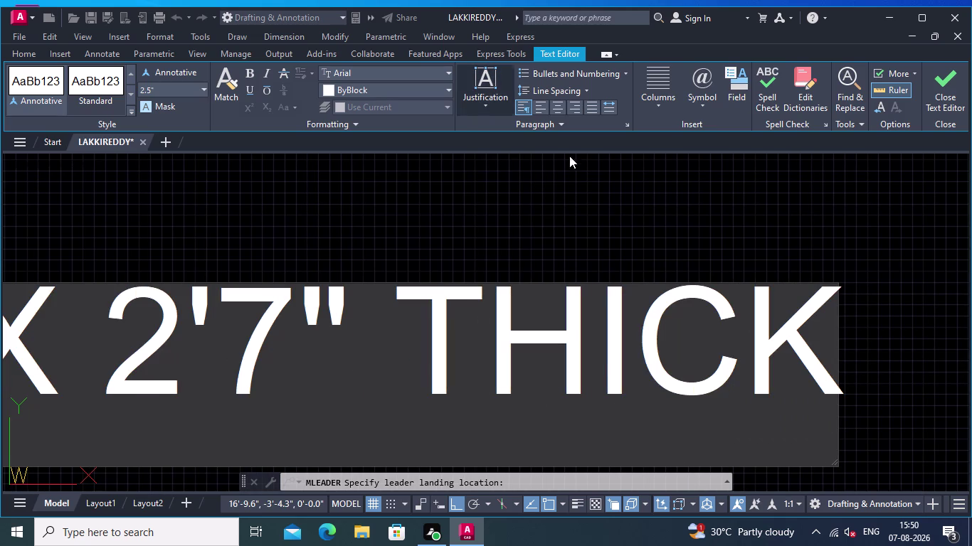
click(577, 210)
scroll(down, 3)
Enter MLS to open the Multileader Style Manager showing the Standard style.
middle_drag(572, 205, 717, 209)
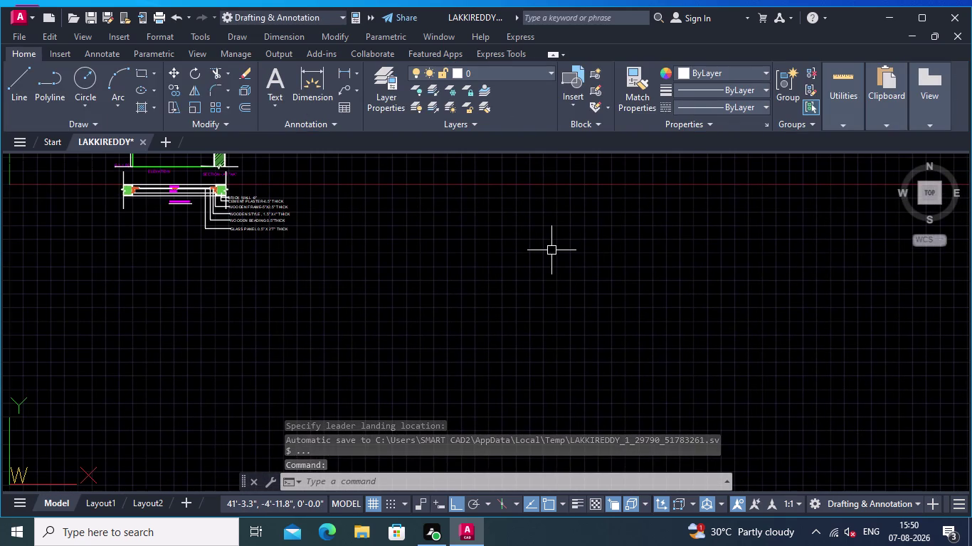
text(M)
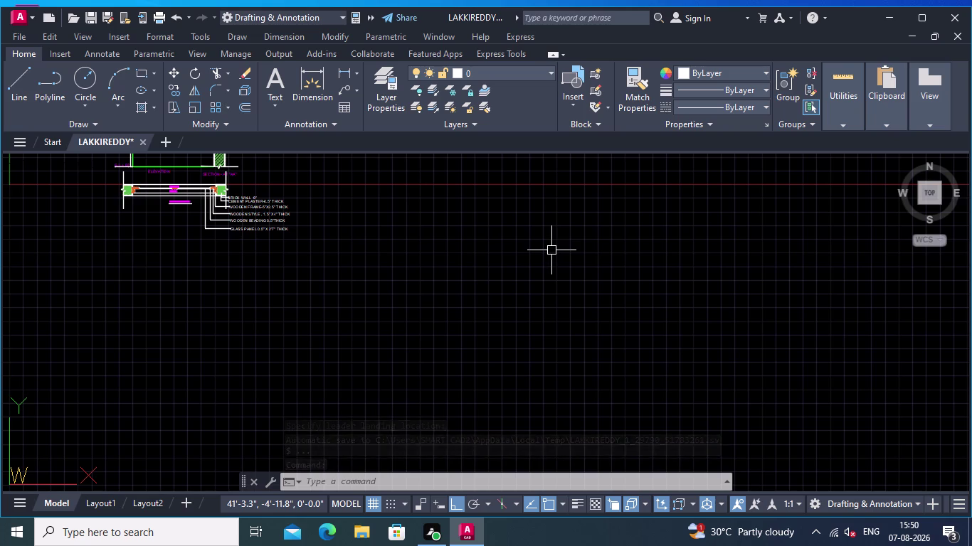
text(LS)
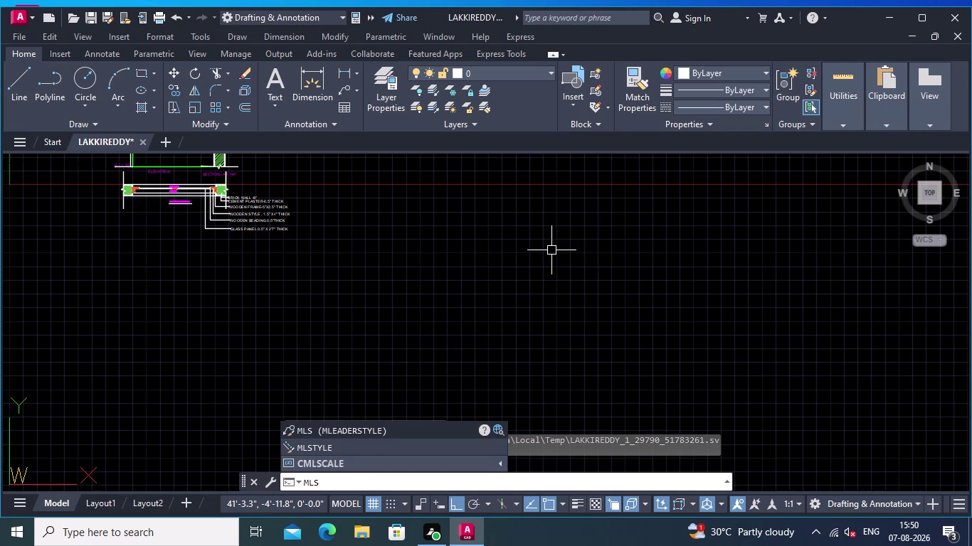
key(Return)
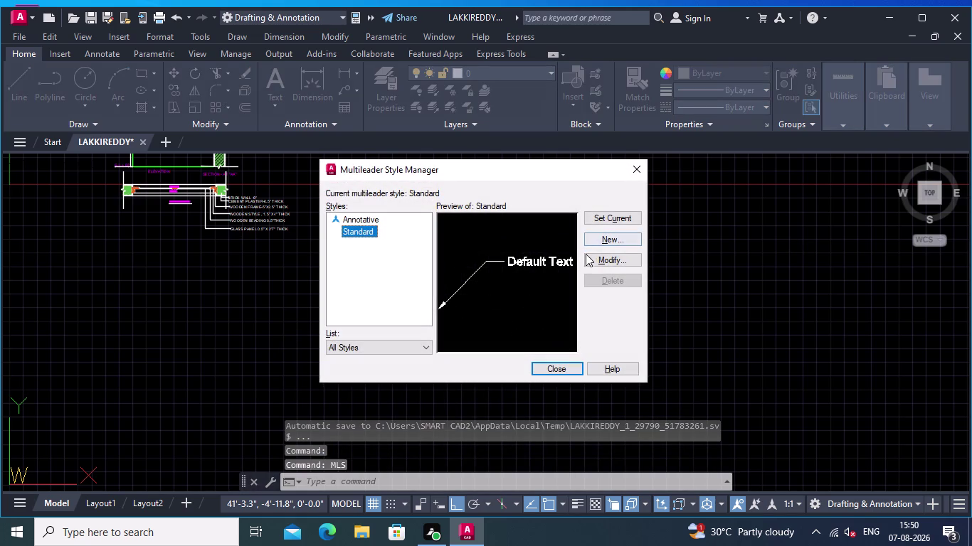
Set Standard's maximum leader points to 4, make it current, and close the style manager.
click(597, 256)
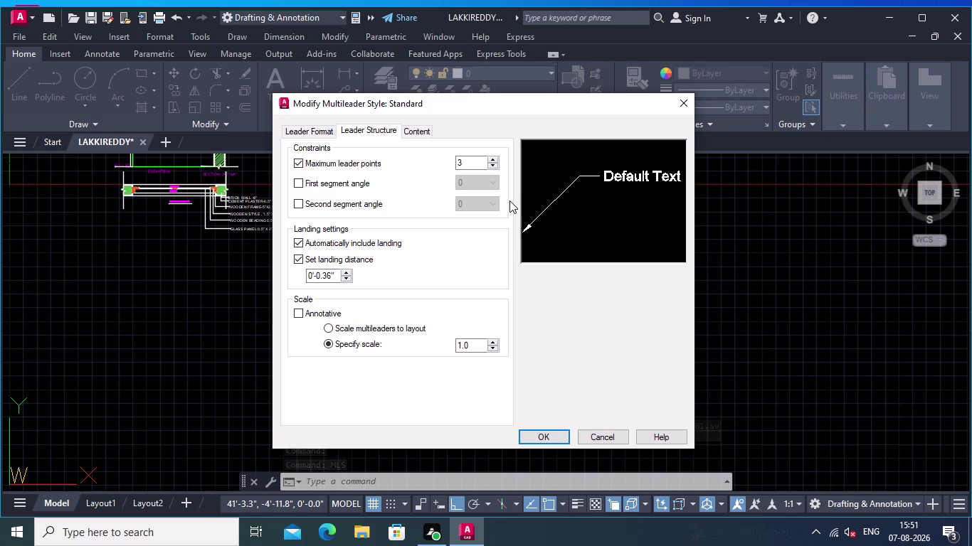
click(468, 155)
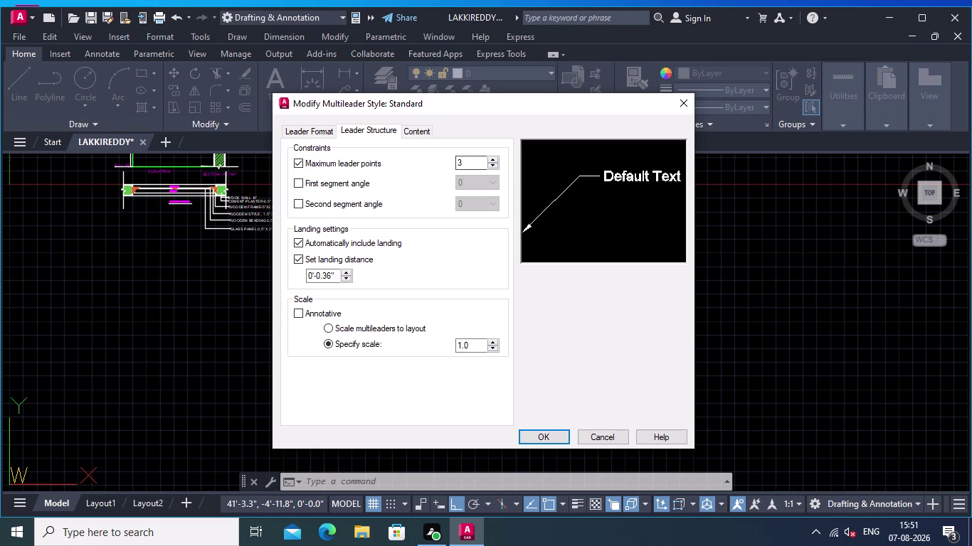
click(468, 162)
key(BackSpace)
key(4)
key(Return)
click(542, 432)
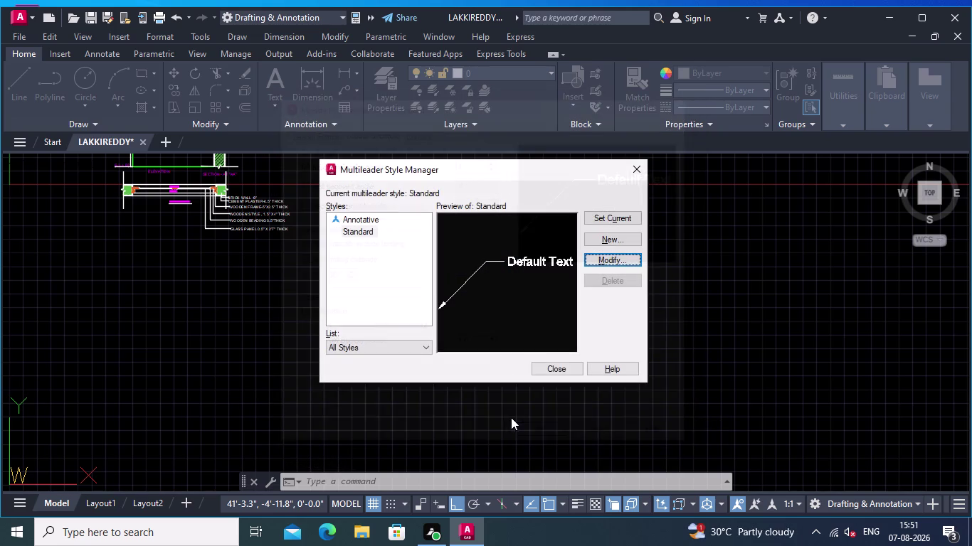
click(617, 217)
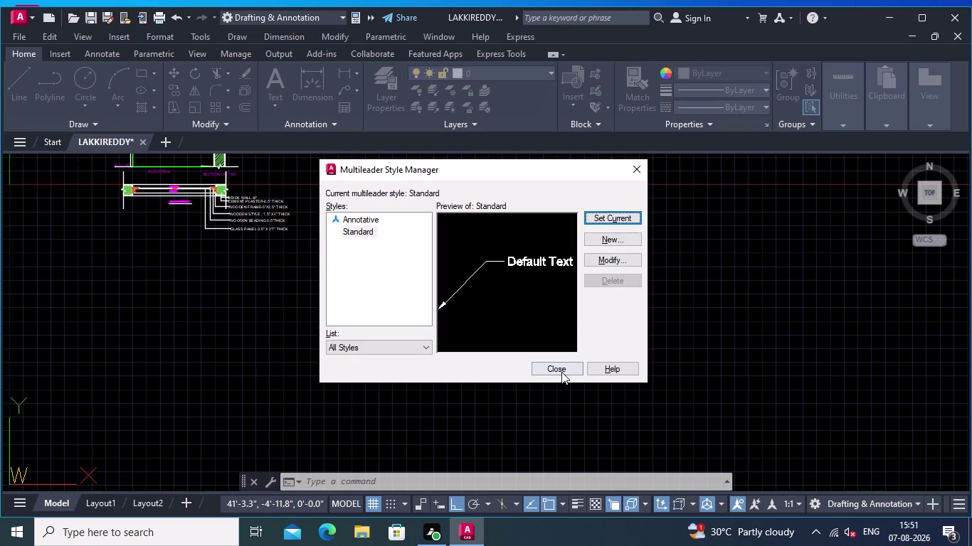
click(561, 371)
middle_drag(473, 288, 729, 359)
Start a multileader with its arrowhead on the hatched centre piece of the section.
scroll(up, 3)
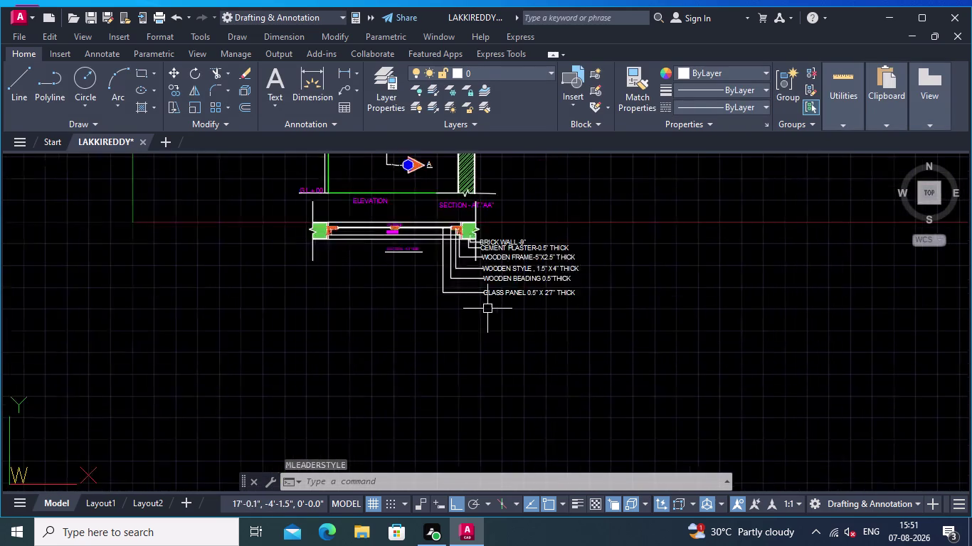
scroll(up, 3)
middle_drag(693, 368, 830, 404)
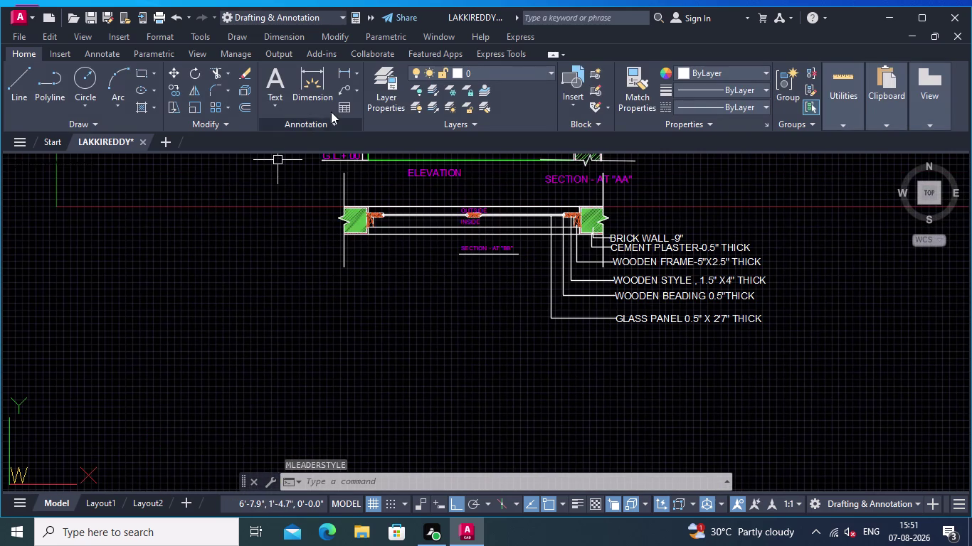
click(345, 83)
middle_drag(378, 326, 396, 409)
scroll(up, 3)
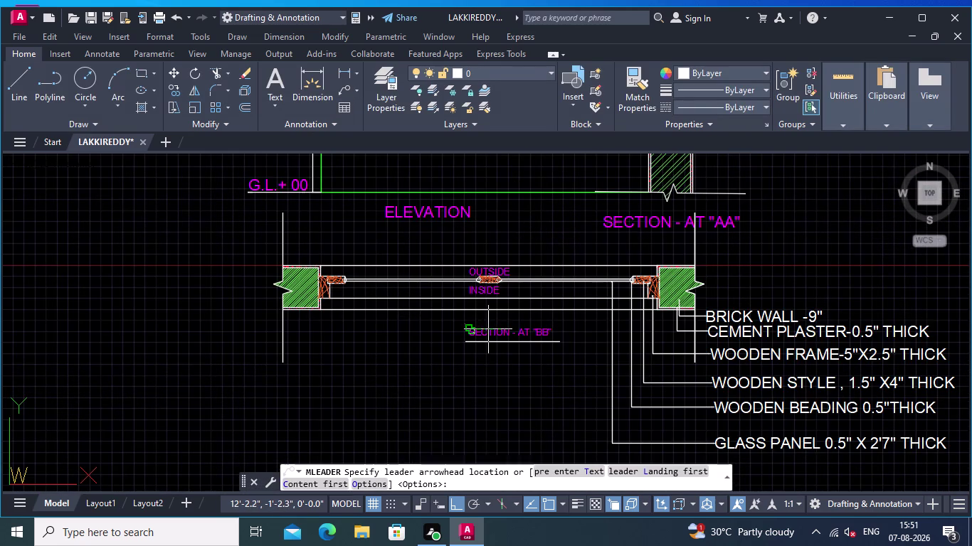
scroll(up, 3)
scroll(up, 3)
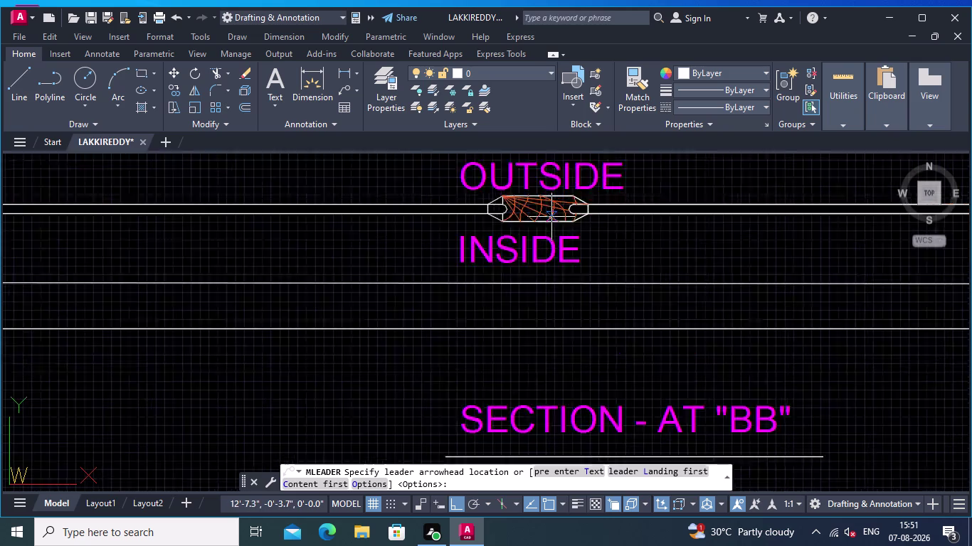
click(541, 213)
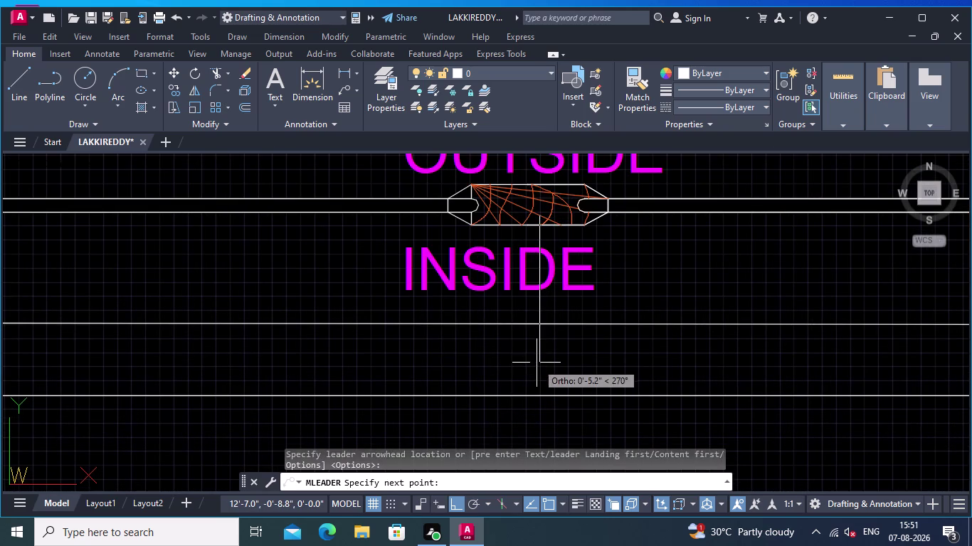
Add leader points below INSIDE, then to the right, then downward.
middle_drag(537, 363, 475, 242)
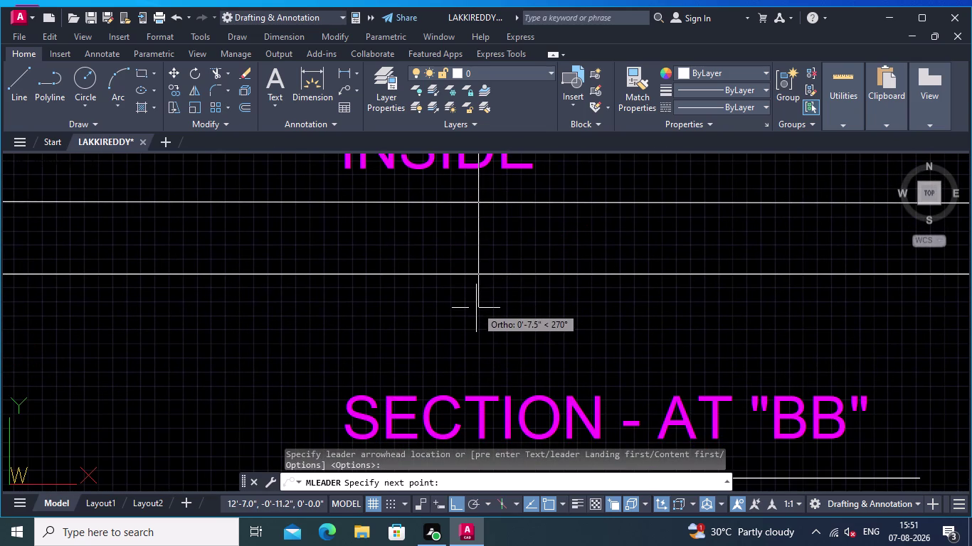
click(476, 308)
middle_drag(598, 309, 249, 176)
scroll(down, 3)
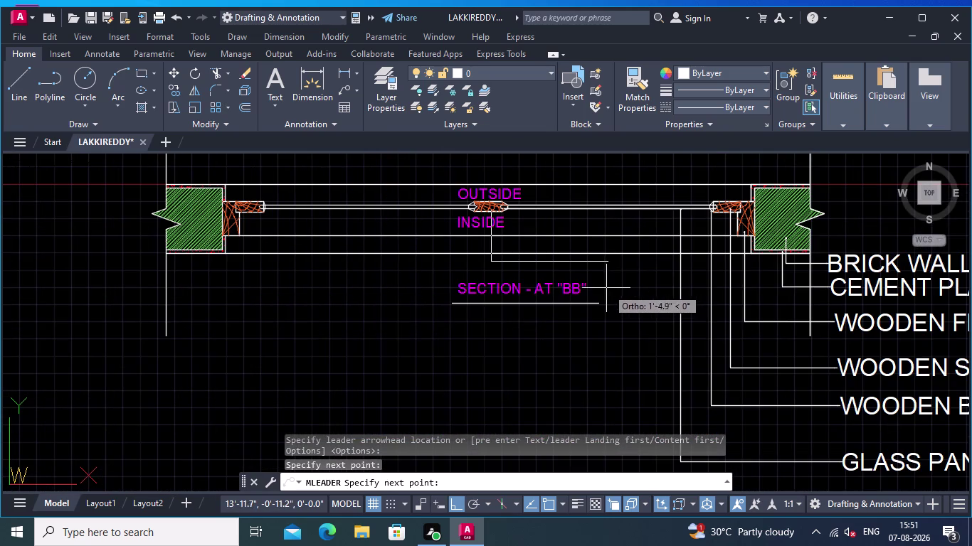
click(614, 296)
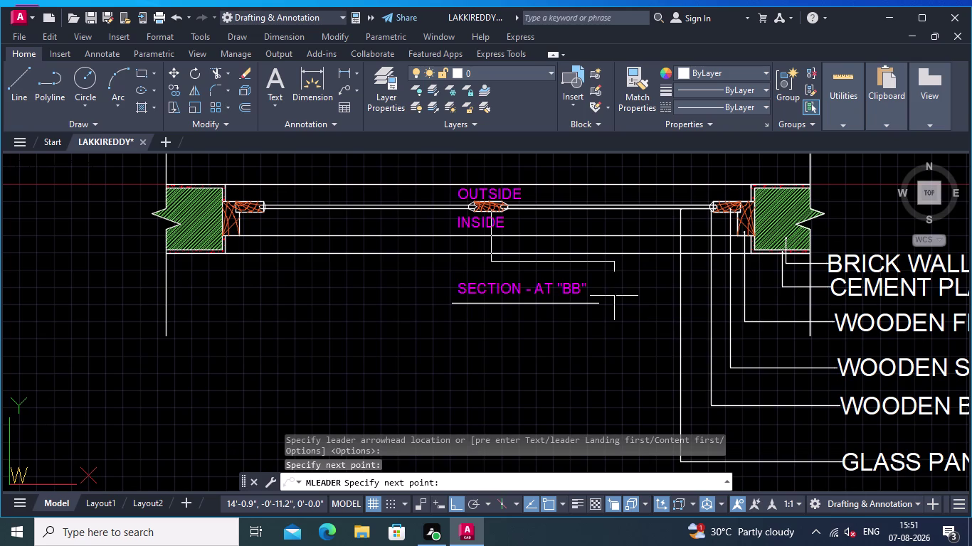
middle_drag(616, 412, 544, 176)
click(560, 264)
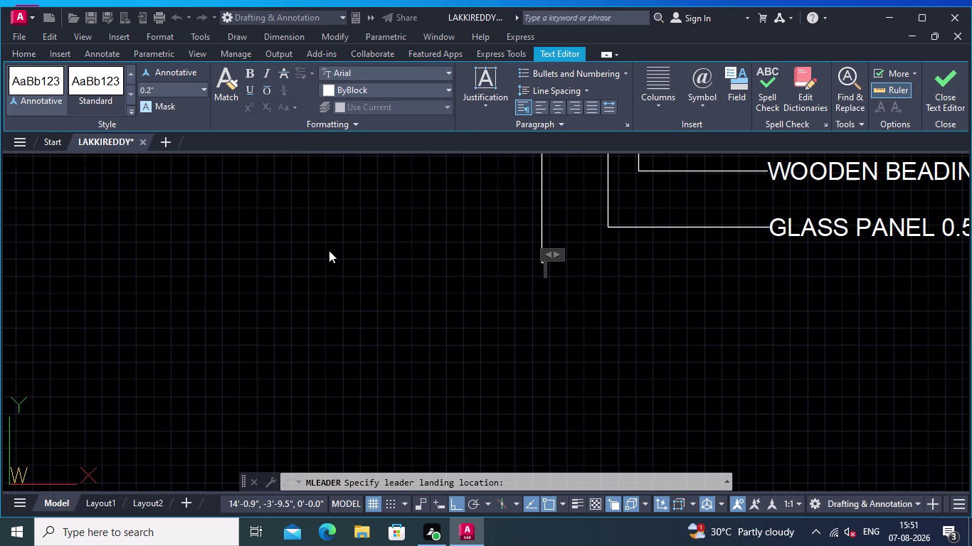
Cancel the label text entry and delete the unfinished leader below the BB section.
scroll(down, 3)
middle_drag(336, 253, 389, 303)
scroll(up, 3)
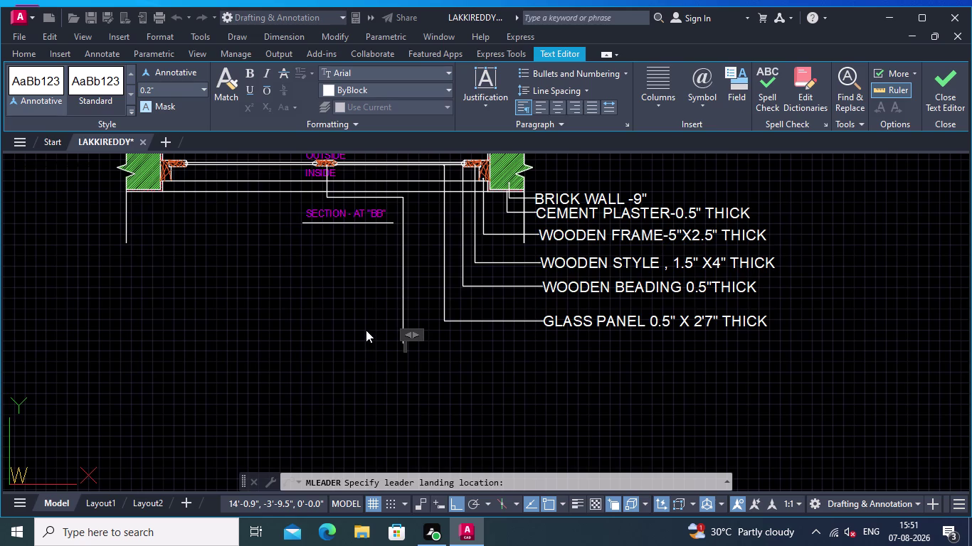
key(Escape)
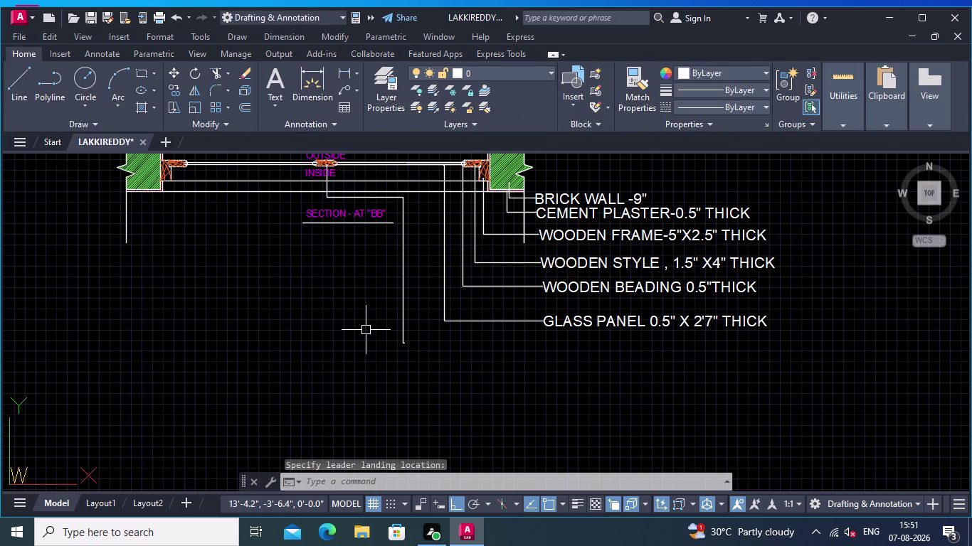
click(405, 328)
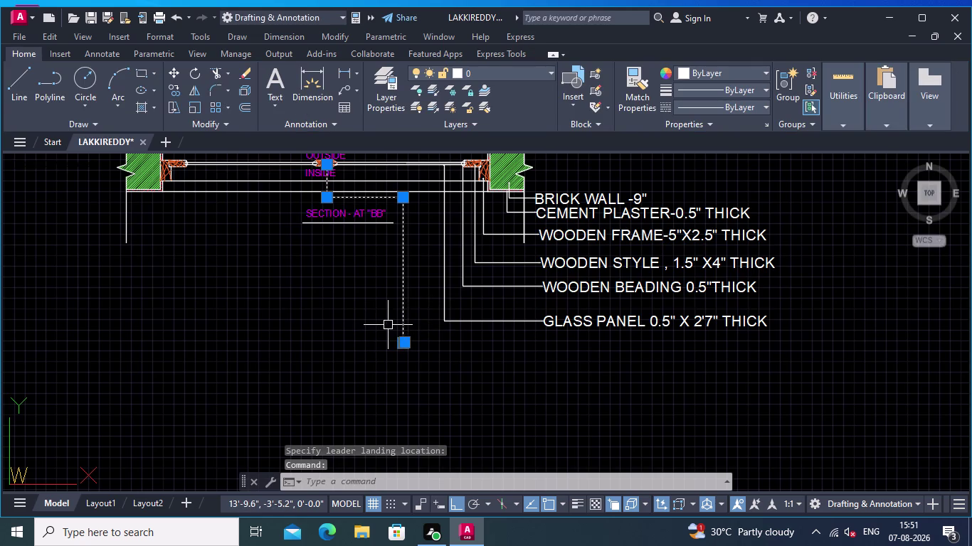
key(Delete)
scroll(up, 3)
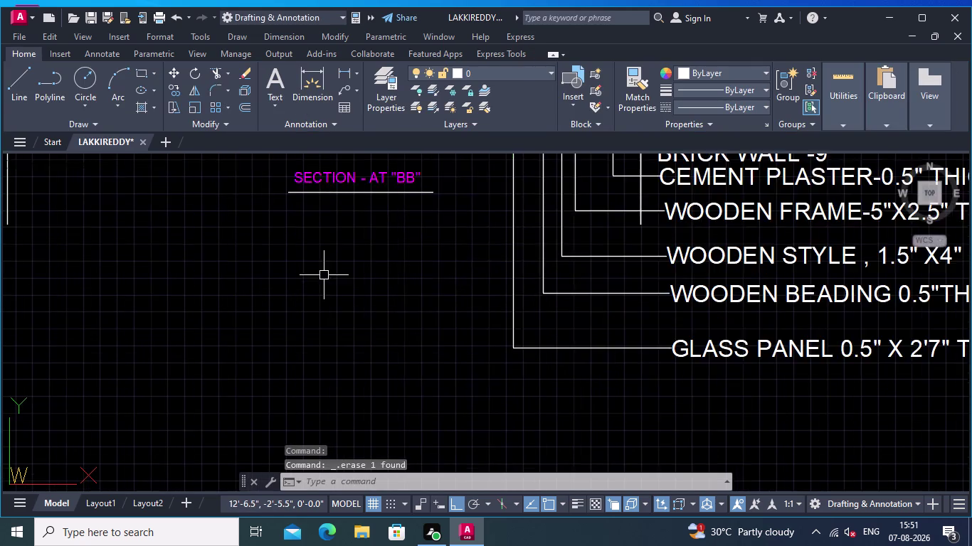
middle_drag(324, 275, 362, 350)
Through MLS, change Standard's maximum leader points from 4 to 5, set current, close.
key(m)
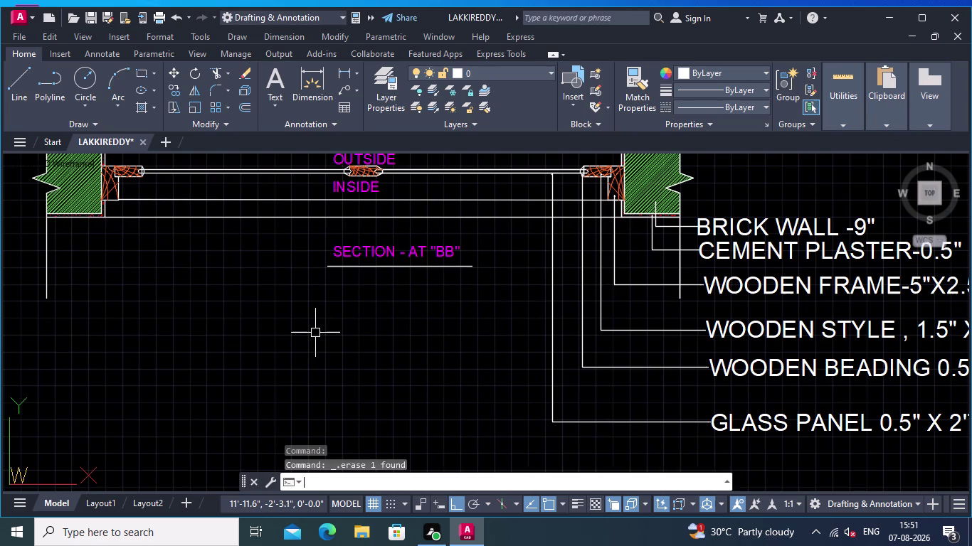
text(LS)
key(Return)
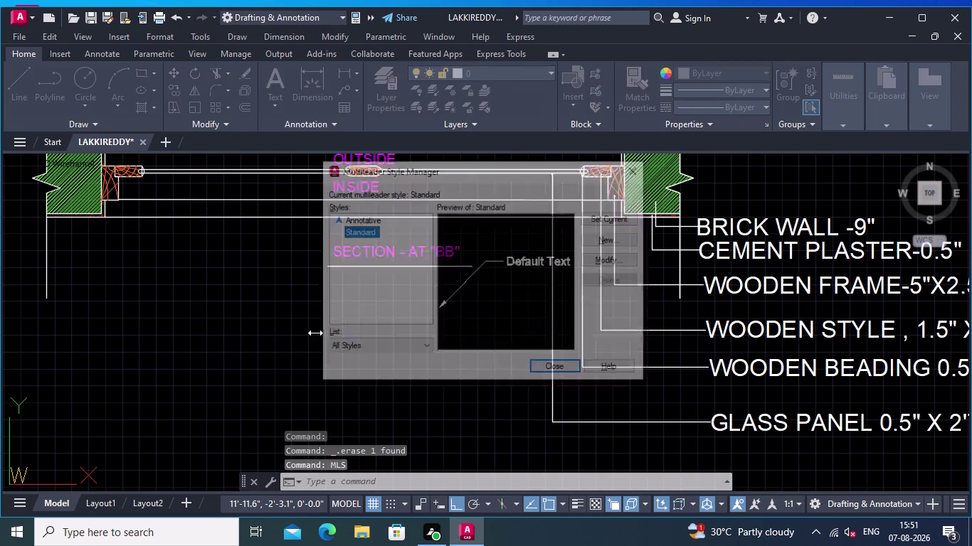
click(625, 257)
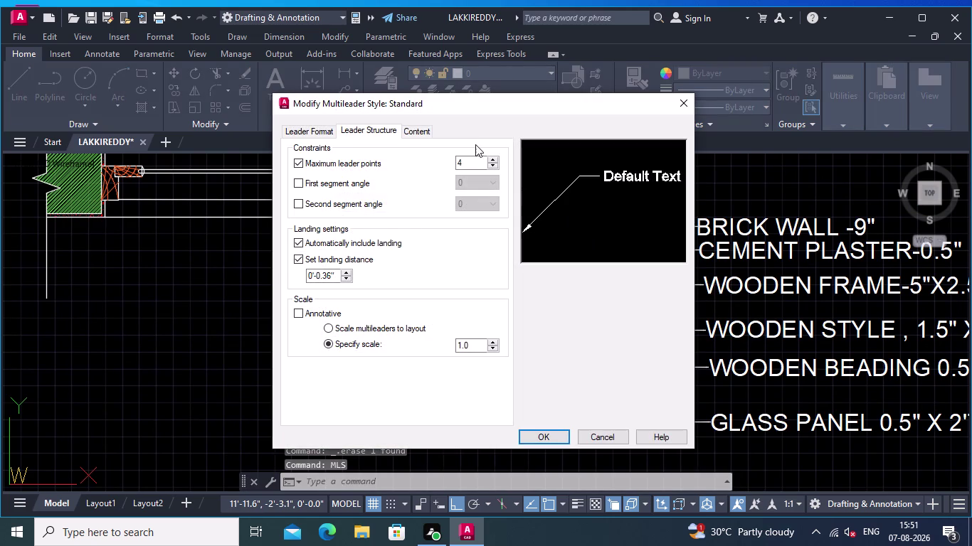
click(469, 157)
key(BackSpace)
key(5)
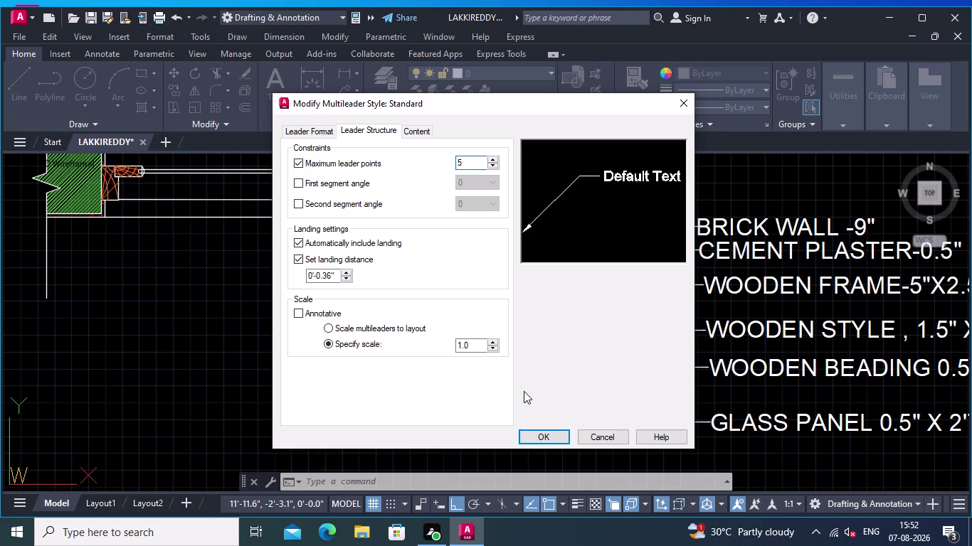
click(539, 436)
click(622, 210)
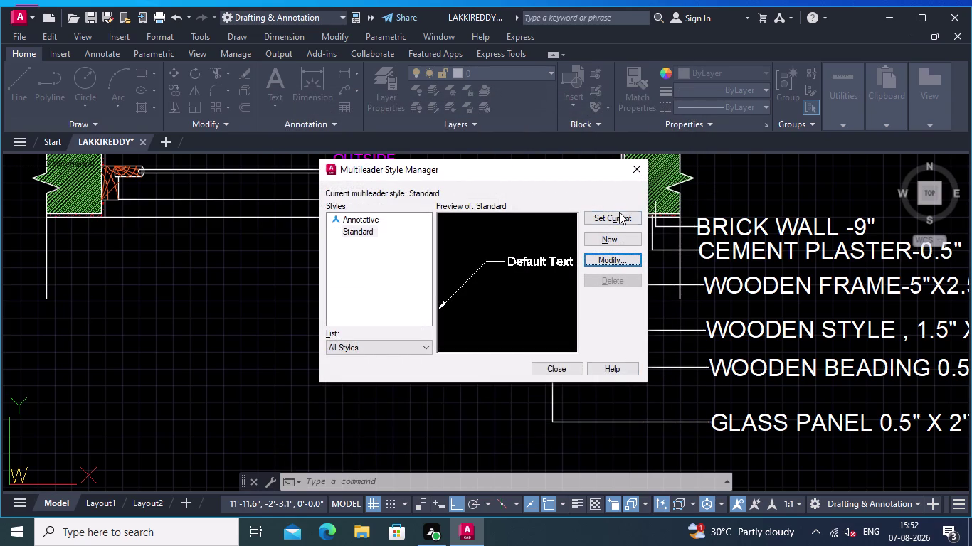
click(619, 212)
click(546, 365)
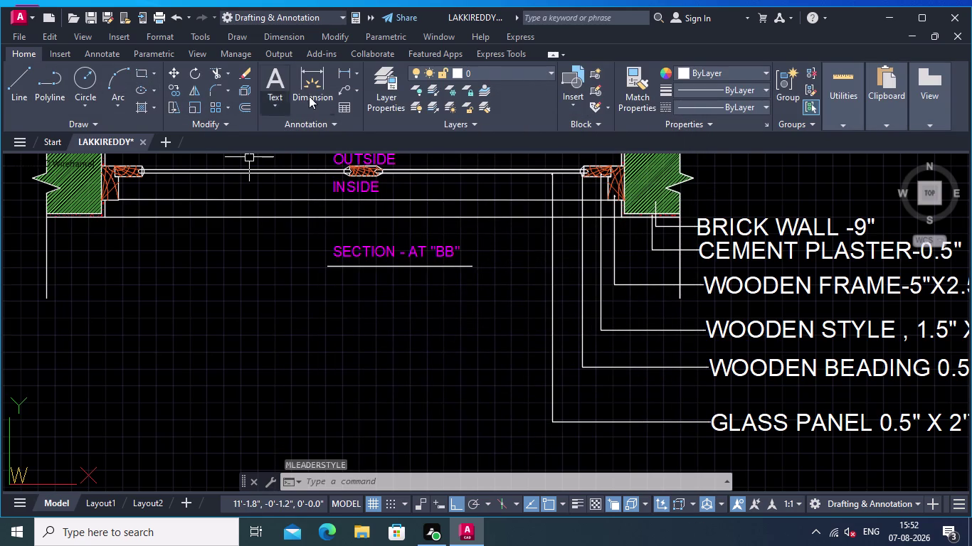
Start a new multileader with its arrowhead on the hatched centre piece.
click(348, 85)
middle_drag(380, 302, 393, 356)
scroll(up, 3)
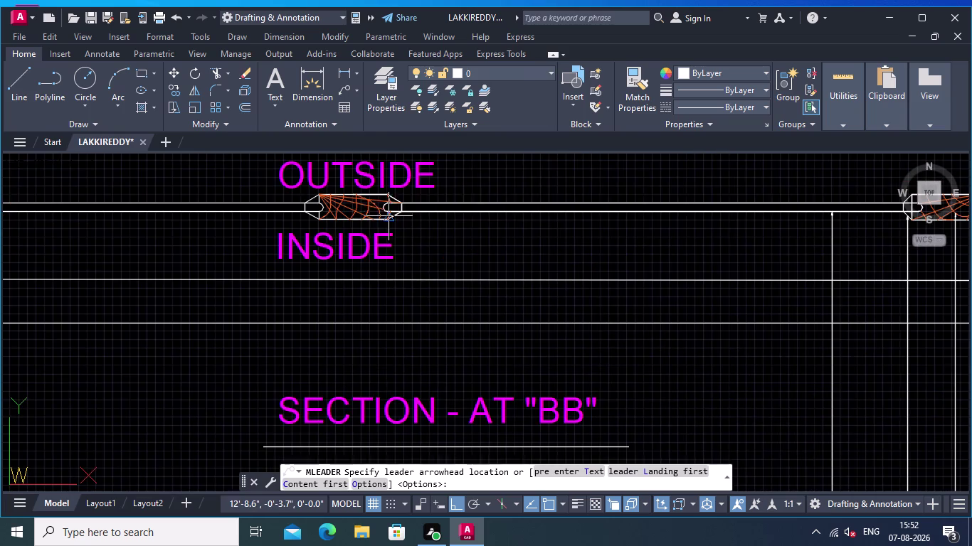
scroll(up, 3)
click(354, 223)
Route the leader below INSIDE, right, down past the material labels, and place its landing.
middle_drag(335, 367, 336, 367)
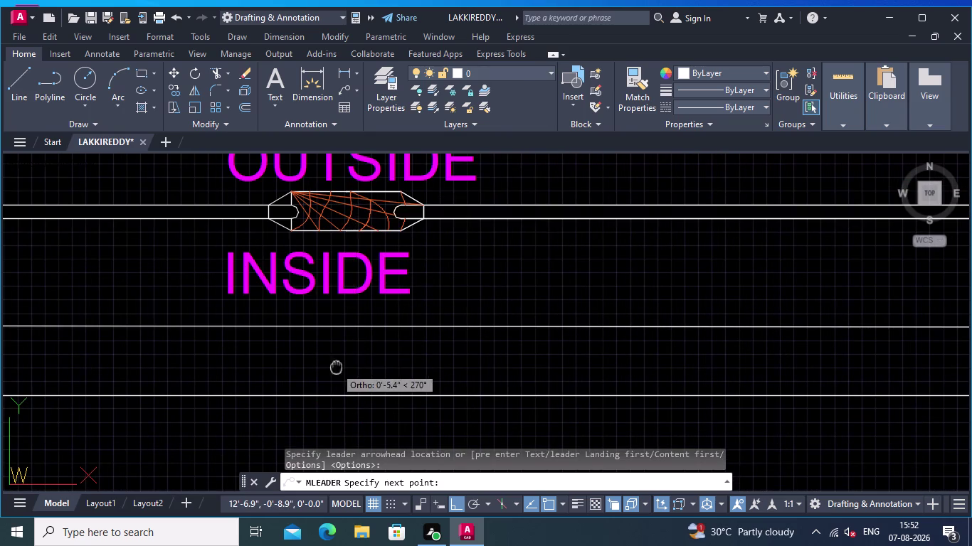
middle_drag(336, 367, 310, 222)
click(313, 316)
middle_drag(690, 382, 444, 251)
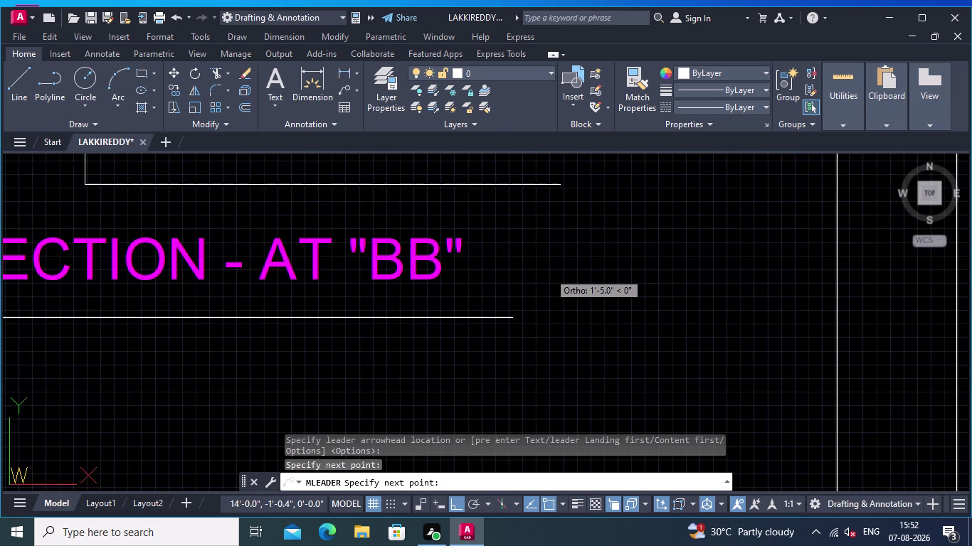
click(560, 271)
middle_drag(564, 397, 542, 254)
scroll(down, 3)
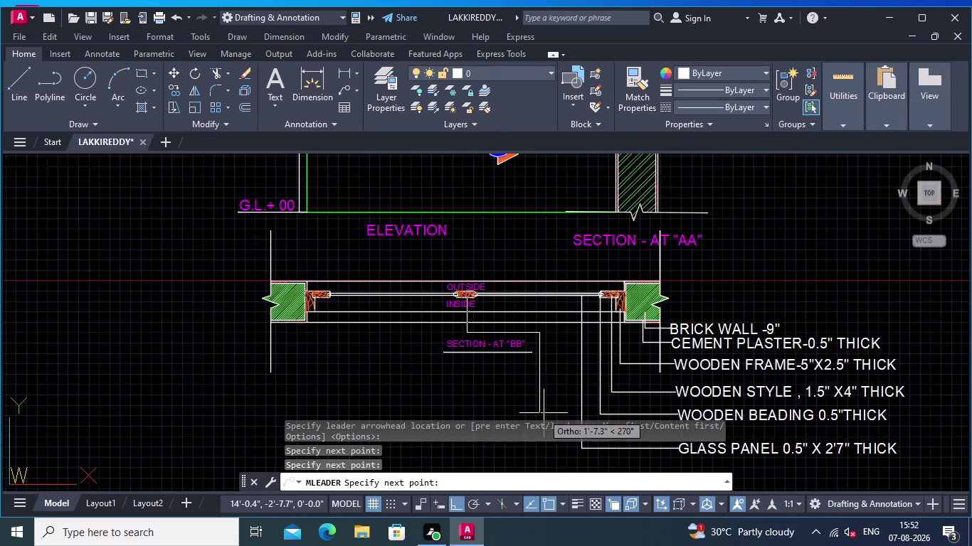
middle_drag(547, 412, 525, 262)
click(549, 335)
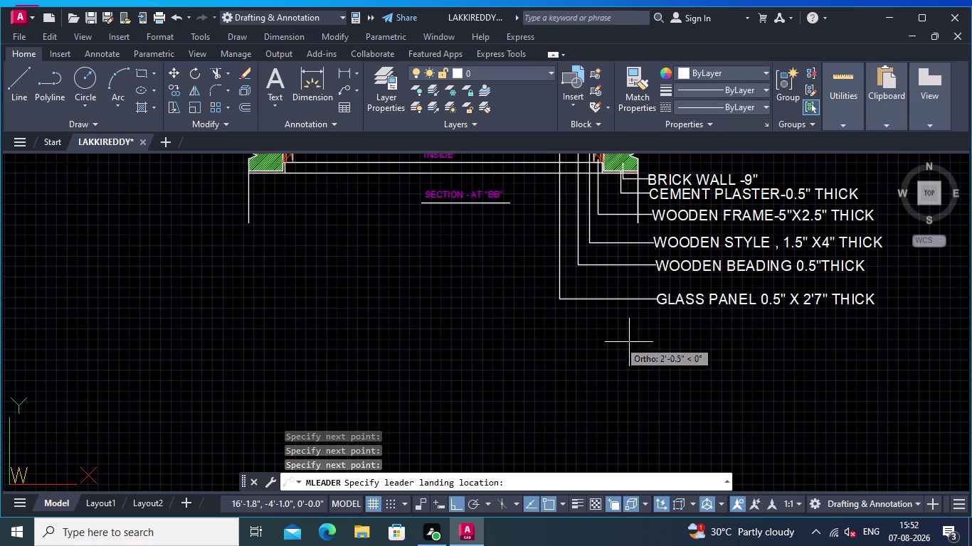
click(661, 347)
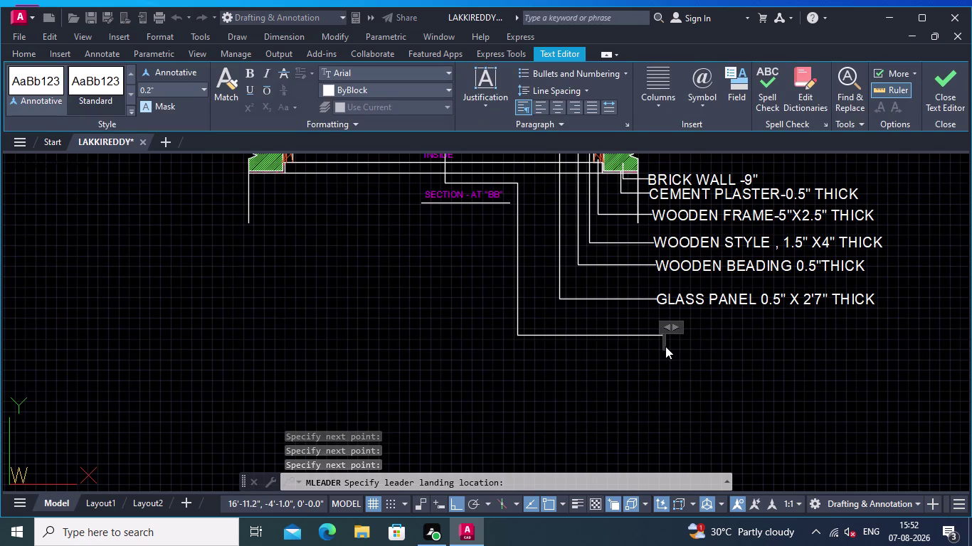
Type the label MIDDLE STYLE 1.5" X 4" THICK, correcting a typo, and finish it.
text(MIDDL)
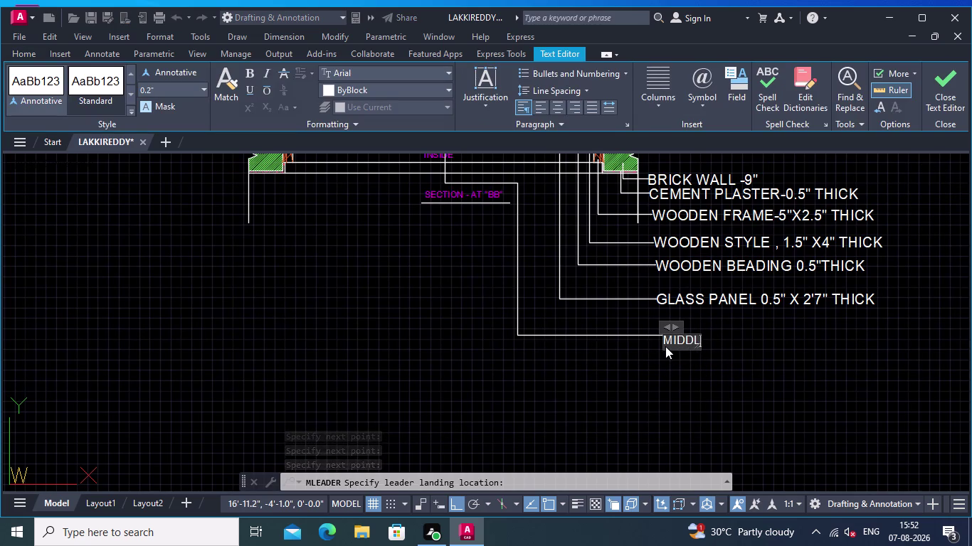
text(E STY)
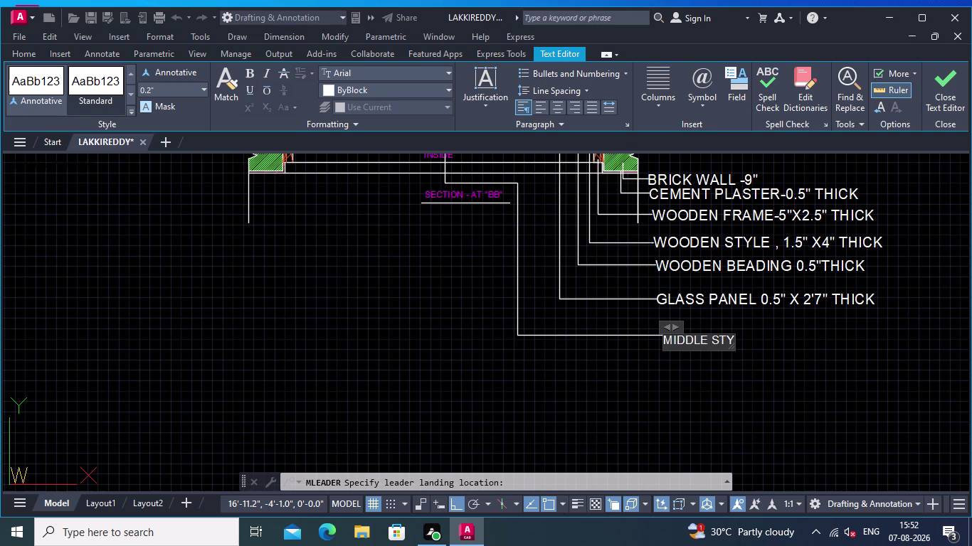
text(LE)
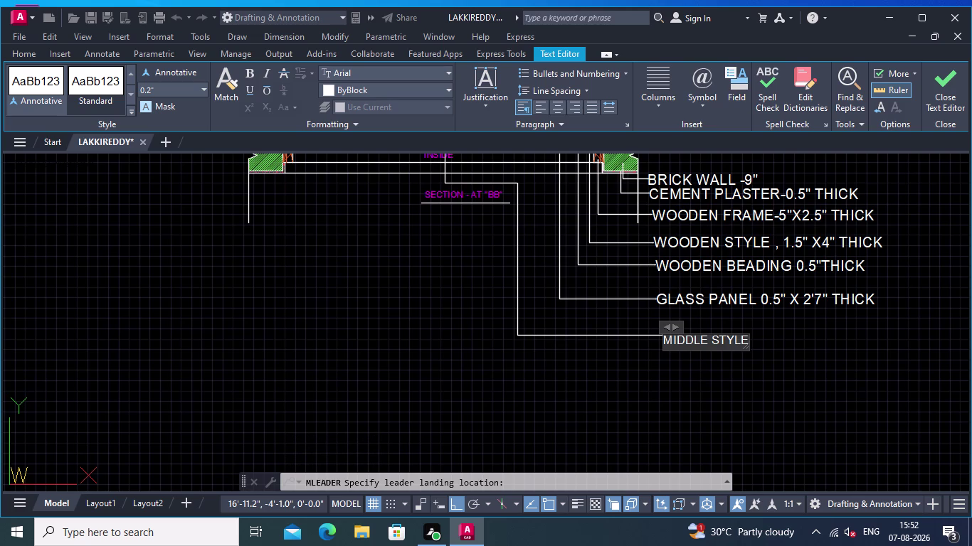
key(space)
key(1)
text(.5")
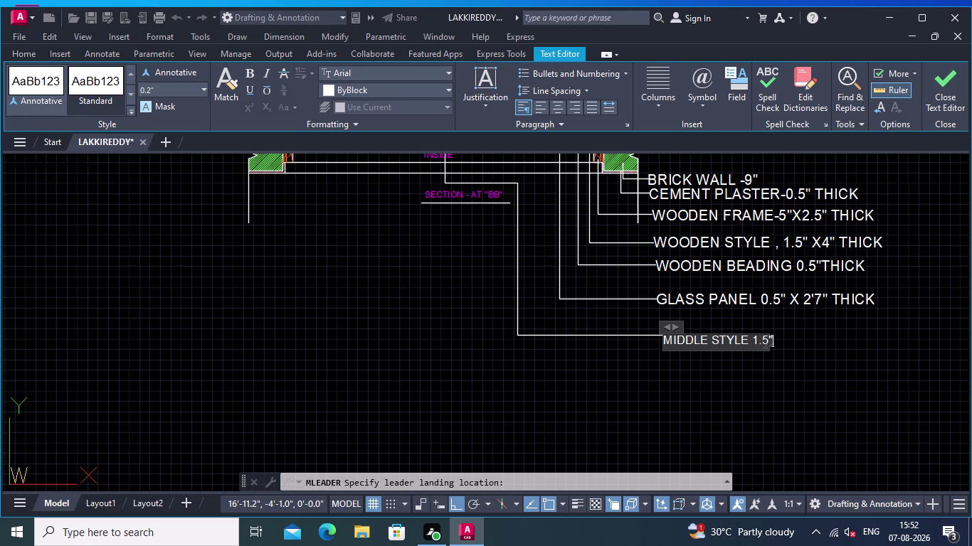
key(space)
text(X)
key(space)
text(4")
key(space)
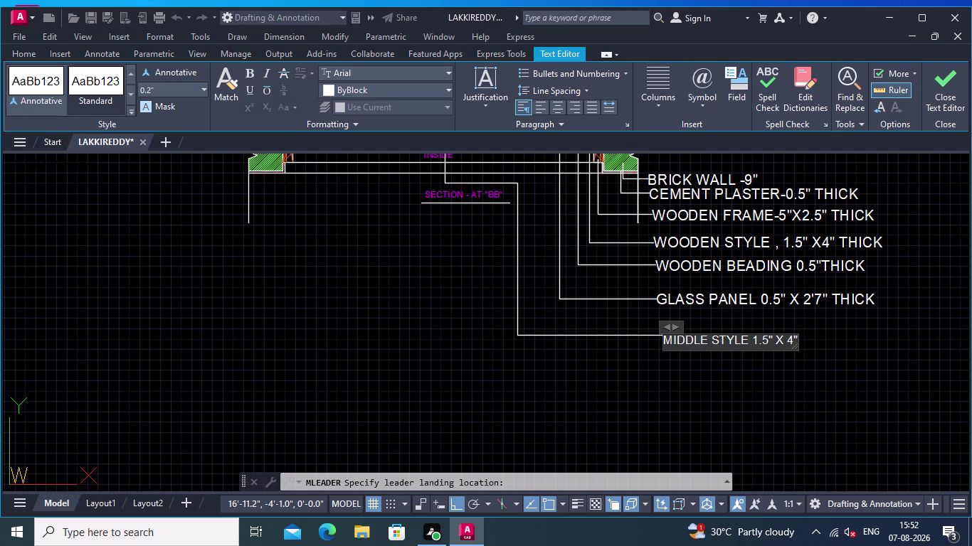
text(THICJ)
key(BackSpace)
key(k)
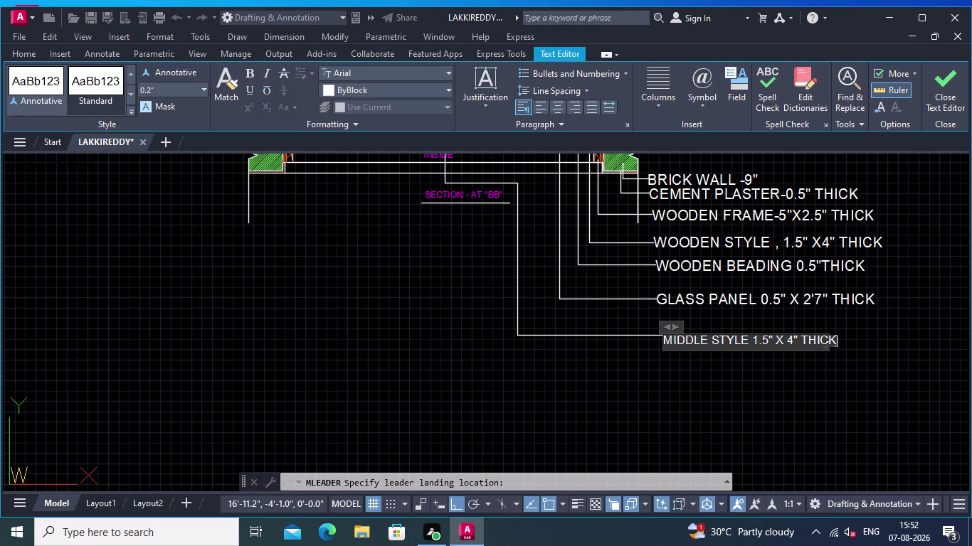
click(640, 376)
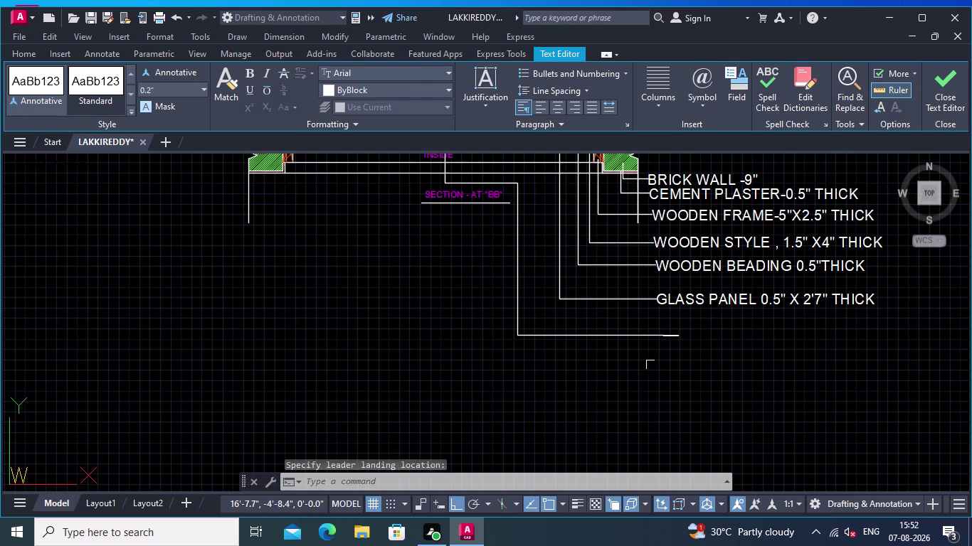
In Properties, set the MIDDLE STYLE leader's text height to 2.5.
scroll(up, 3)
scroll(up, 3)
scroll(up, 3)
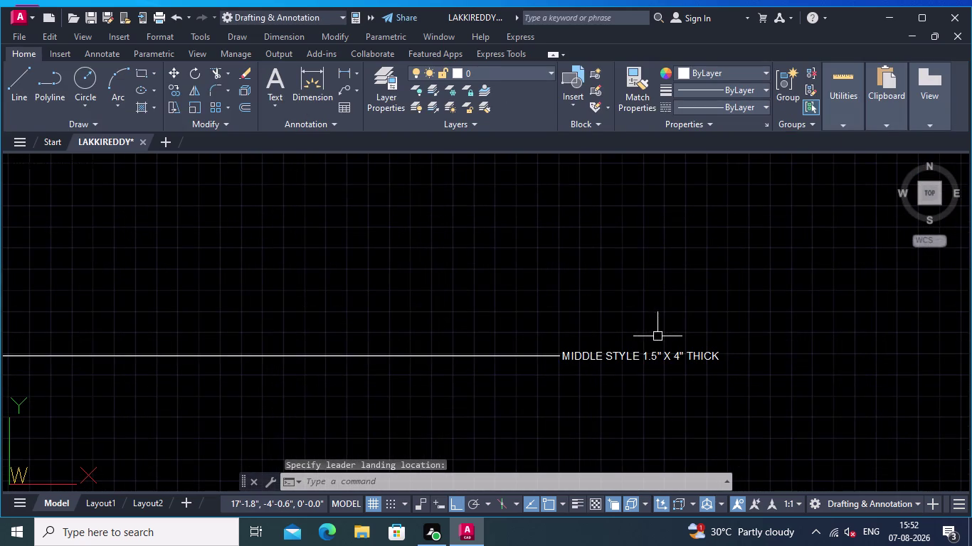
click(649, 359)
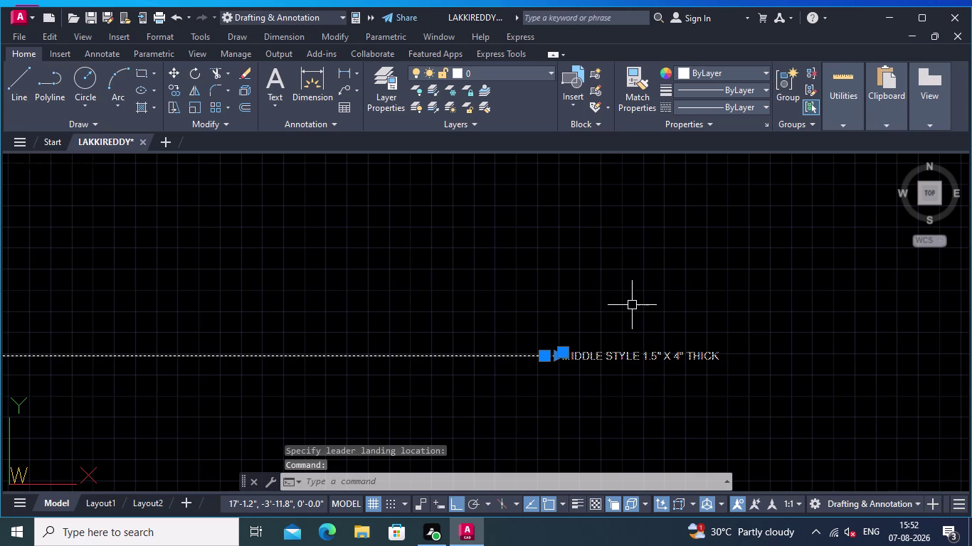
key(p)
text(RO)
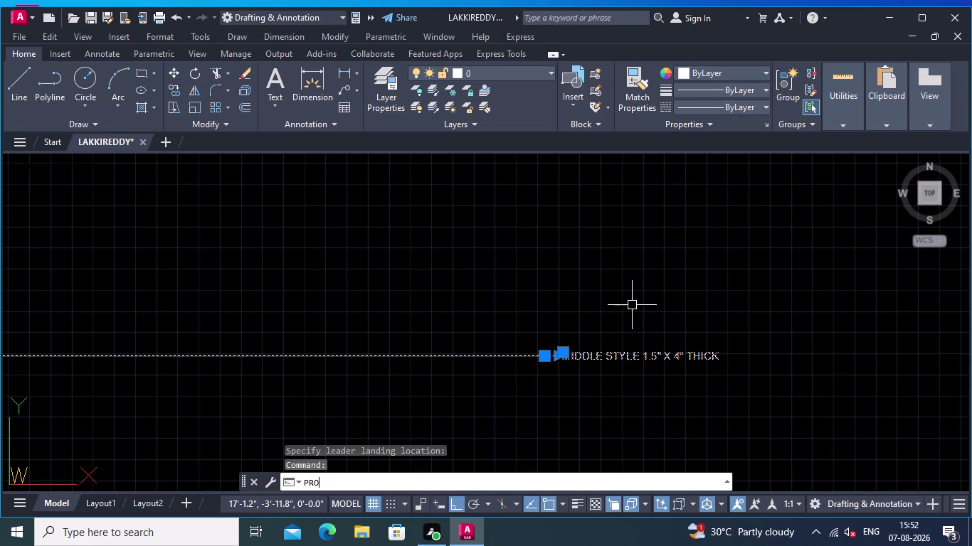
click(383, 345)
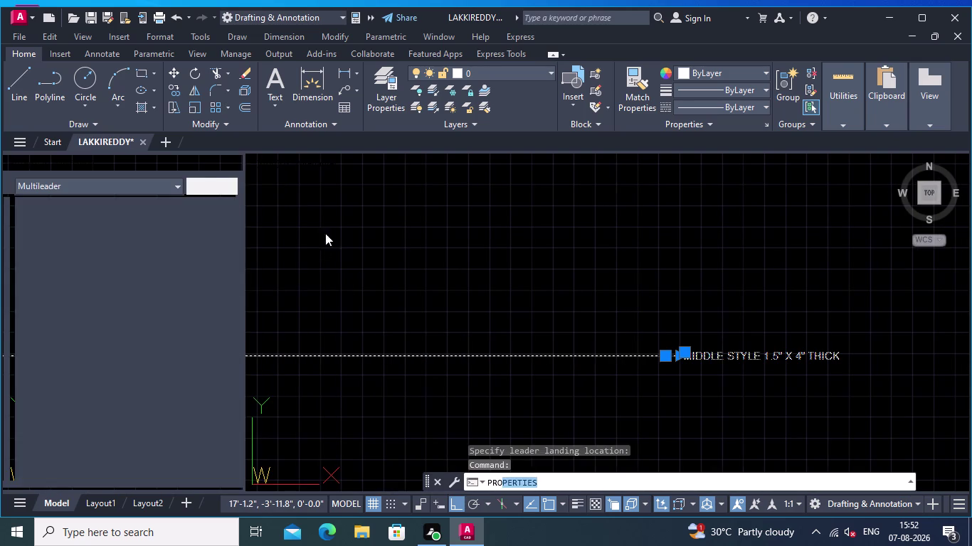
scroll(down, 3)
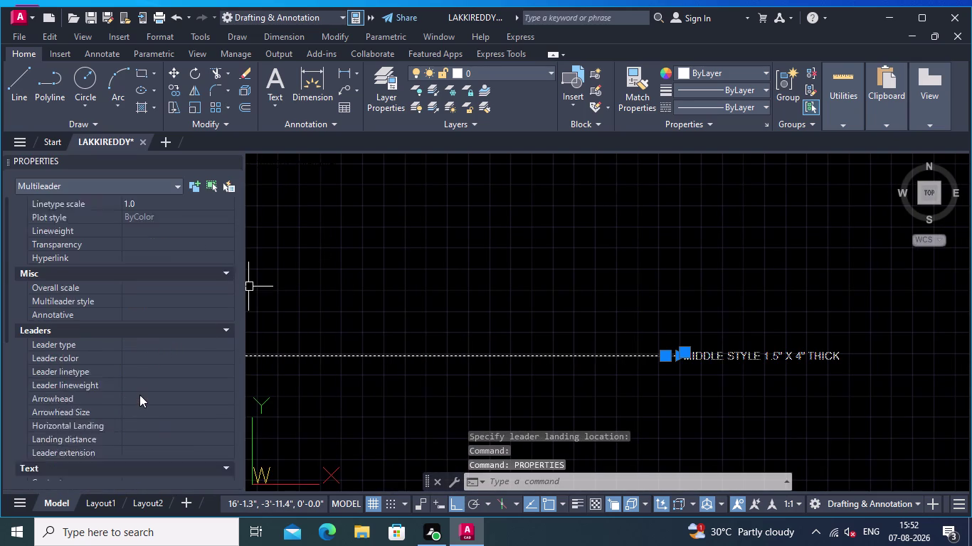
scroll(down, 3)
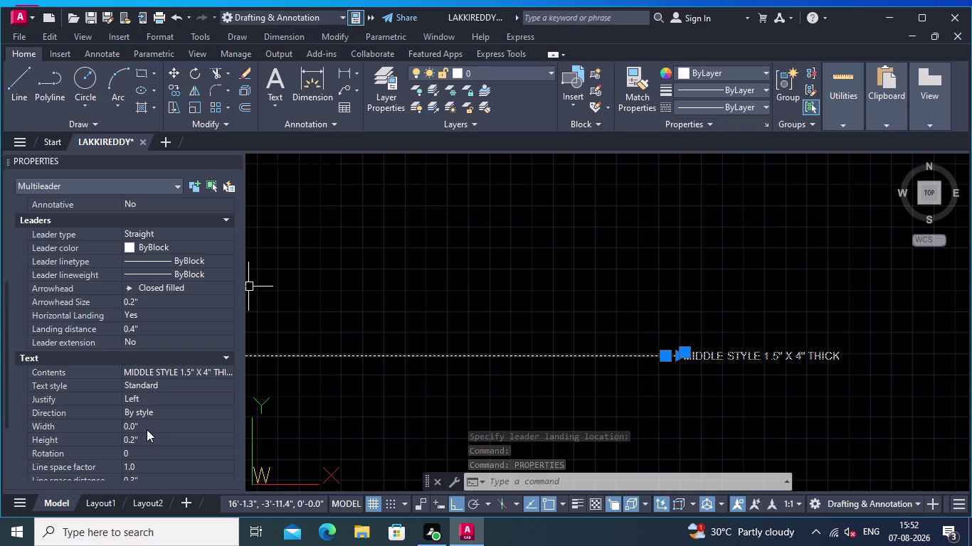
click(143, 438)
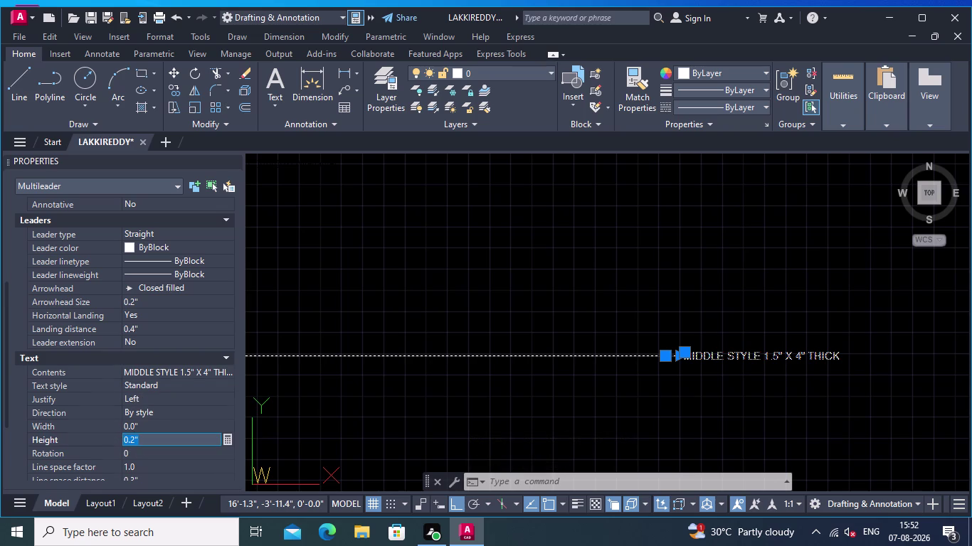
key(5)
key(BackSpace)
text(2.5)
key(Return)
Deselect the leader, close the Properties palette, and pan to view all material labels.
click(361, 306)
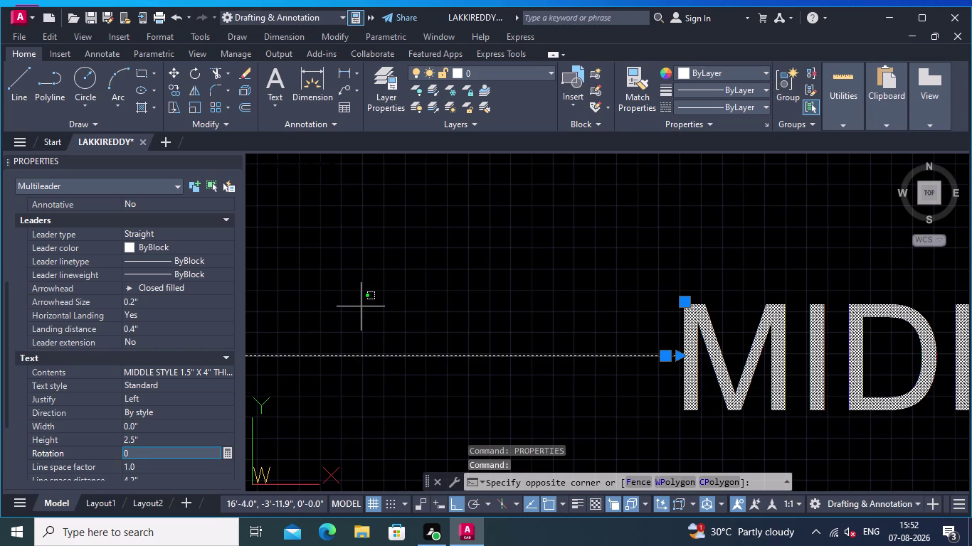
key(Escape)
key(Escape)
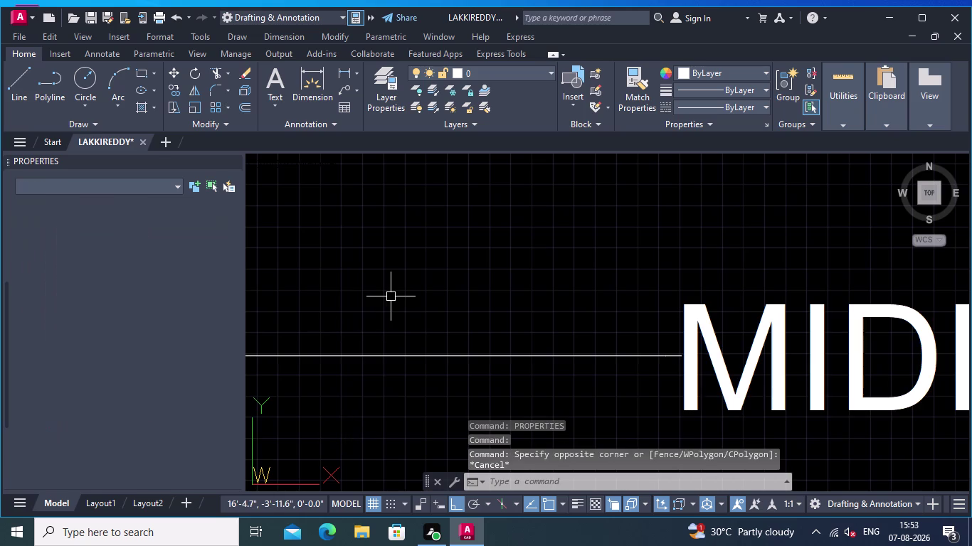
click(231, 156)
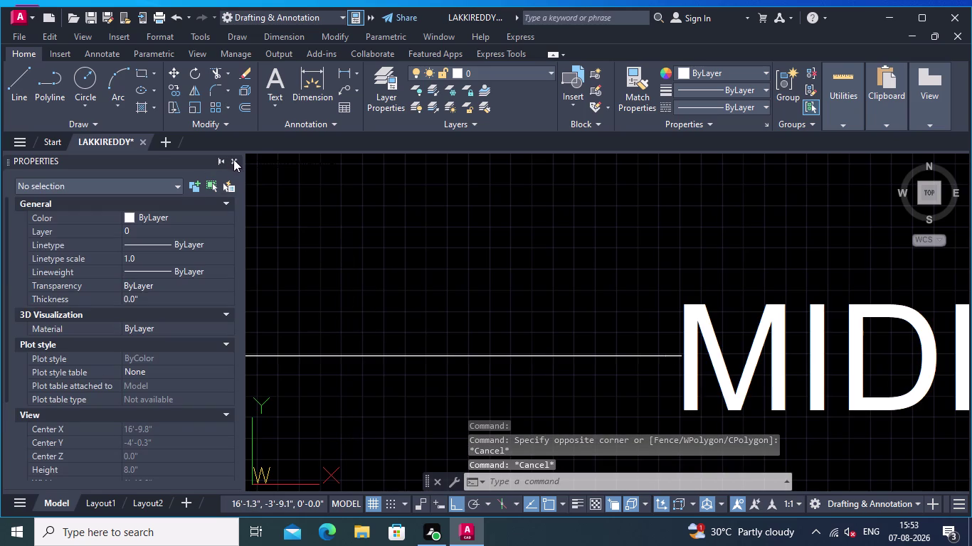
click(234, 159)
scroll(down, 3)
scroll(down, 3)
scroll(up, 3)
scroll(down, 3)
middle_drag(516, 295, 523, 346)
scroll(up, 3)
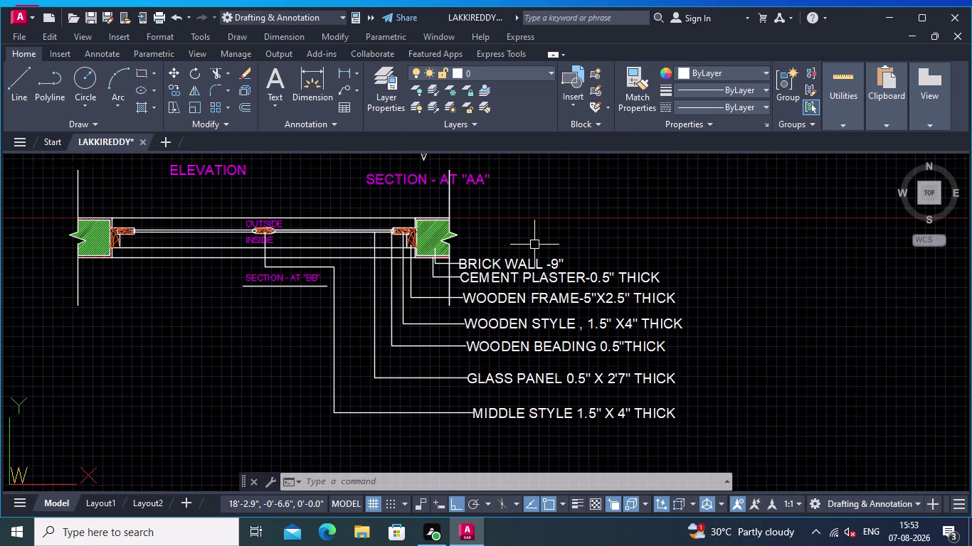
click(353, 87)
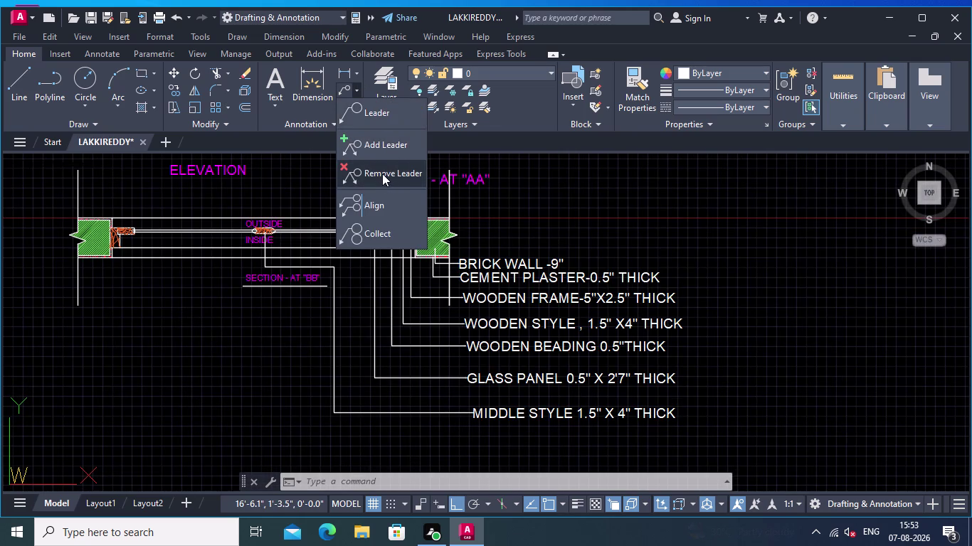
Align the seven material multileaders into a column on the BRICK WALL leader.
click(380, 170)
key(Escape)
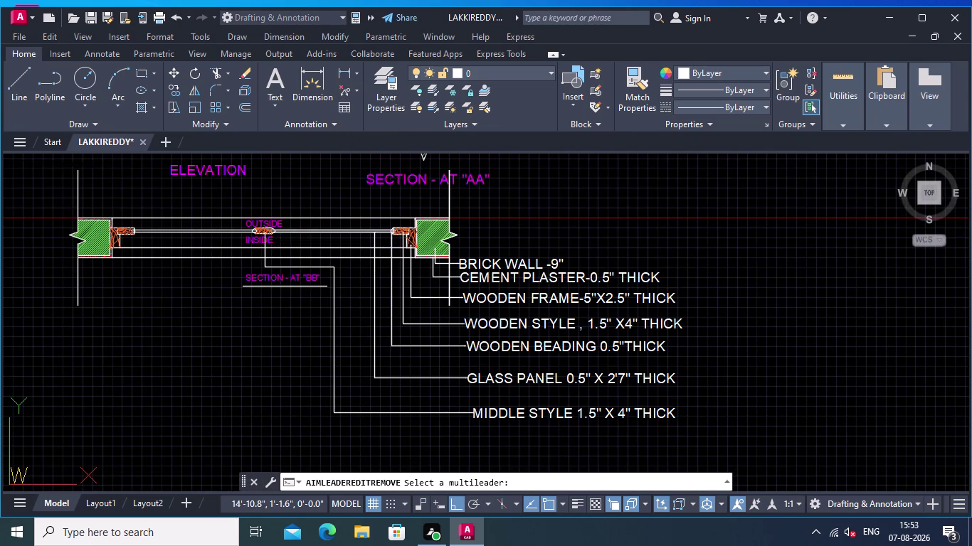
key(Escape)
click(357, 87)
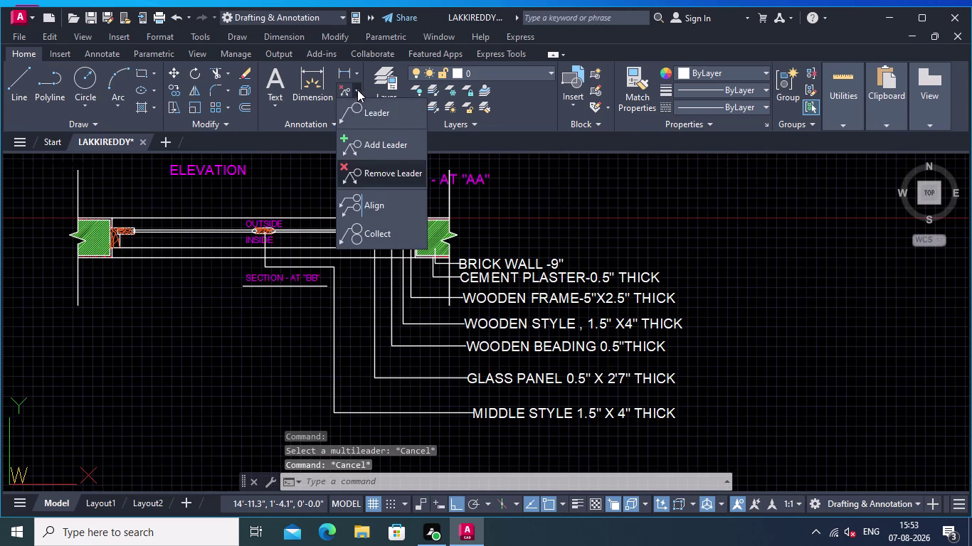
click(379, 204)
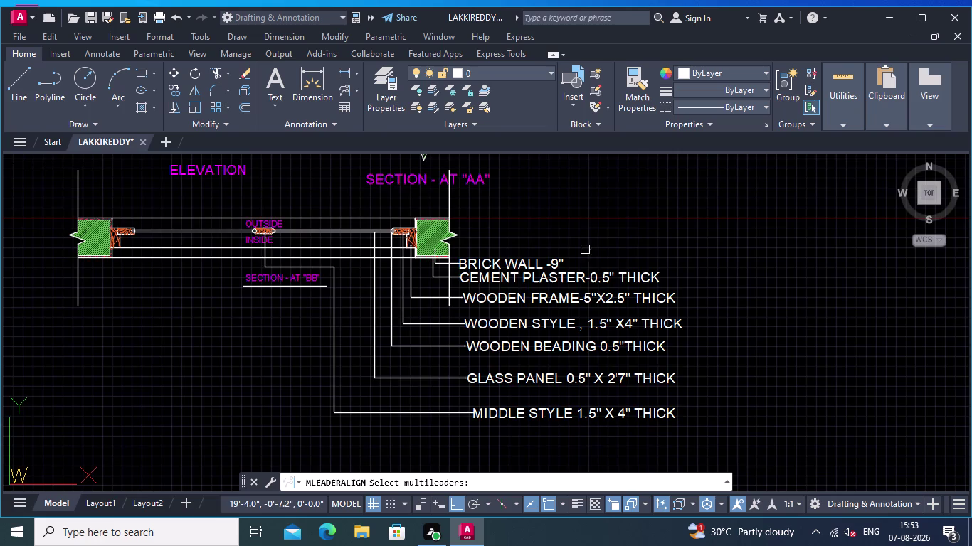
middle_drag(592, 317, 542, 231)
drag(646, 368, 646, 358)
click(462, 158)
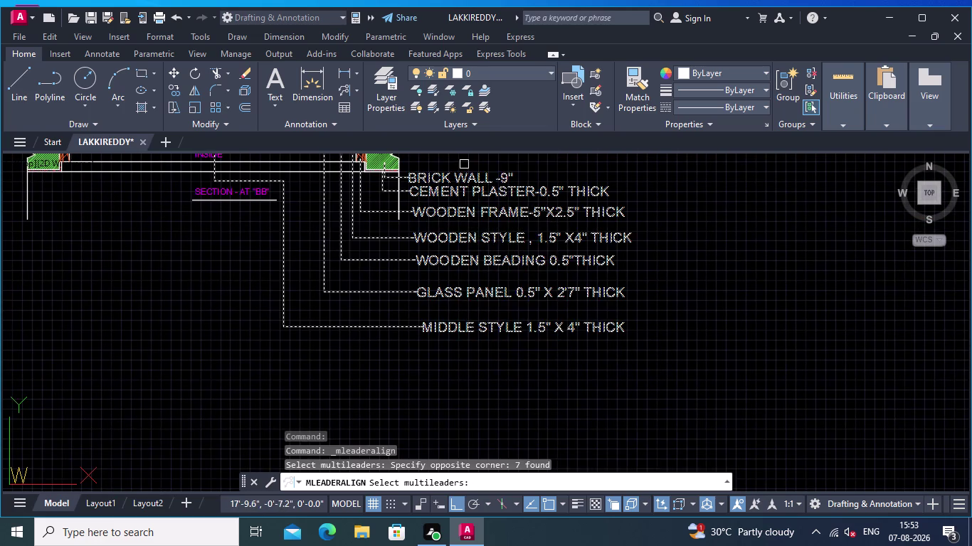
middle_drag(510, 172, 552, 241)
key(Return)
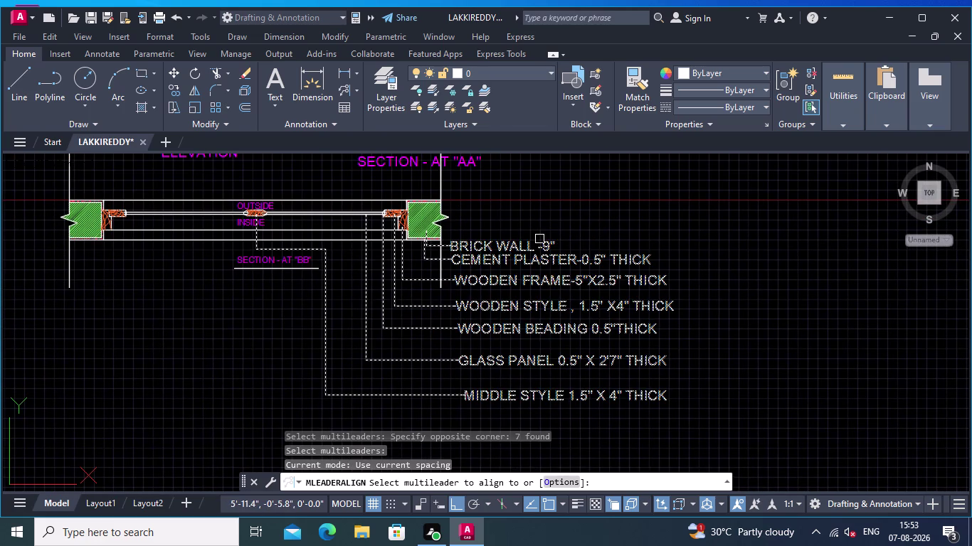
drag(538, 241, 538, 249)
key(Return)
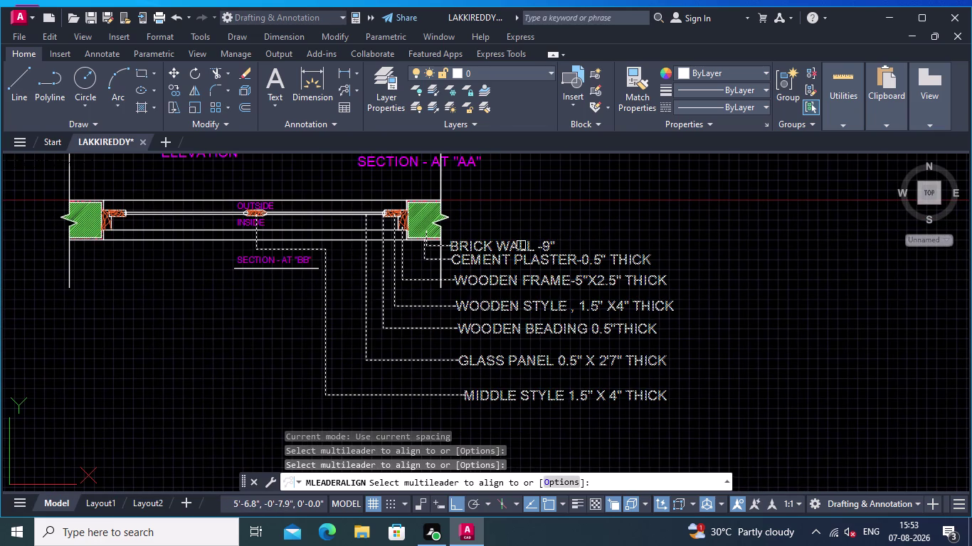
key(Return)
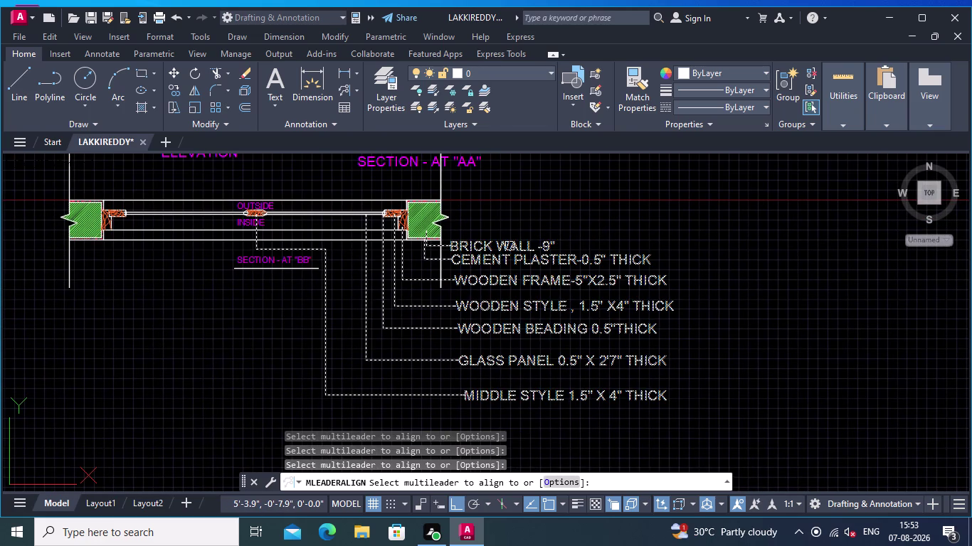
drag(509, 246, 451, 154)
middle_drag(461, 413, 463, 331)
click(459, 370)
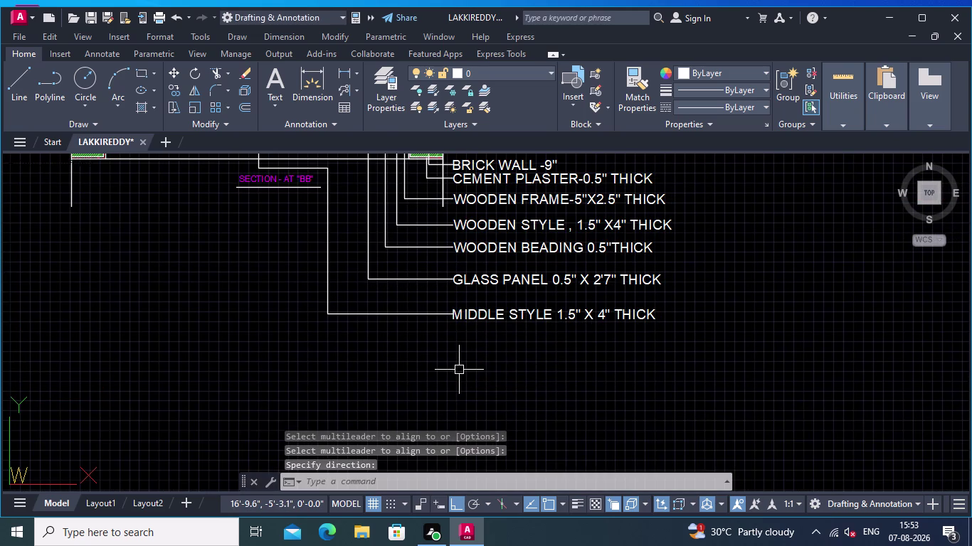
Inspect the aligned labels, pan to the plan section's labels, and start Match Properties.
middle_drag(525, 345, 550, 414)
scroll(up, 3)
scroll(down, 3)
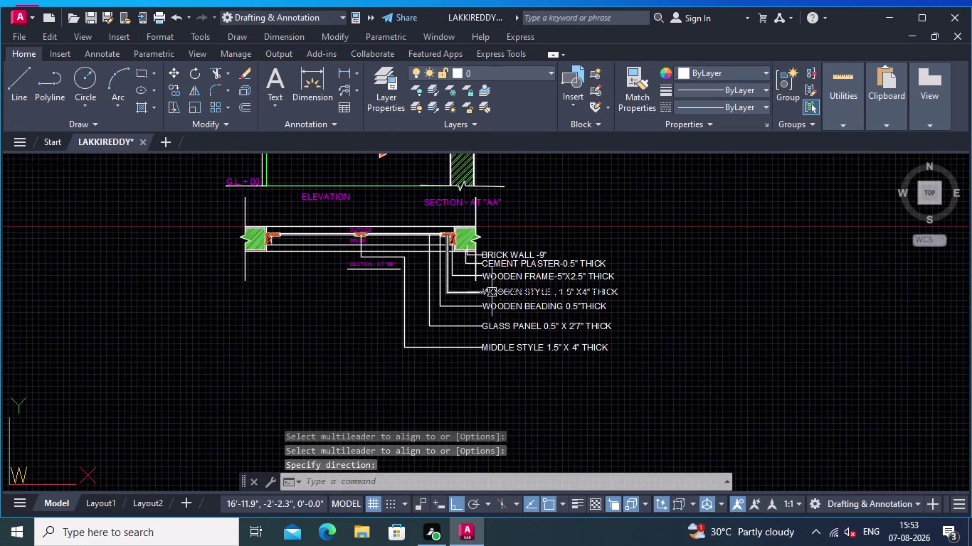
middle_drag(493, 294, 520, 342)
scroll(up, 3)
scroll(up, 3)
middle_drag(512, 281, 495, 228)
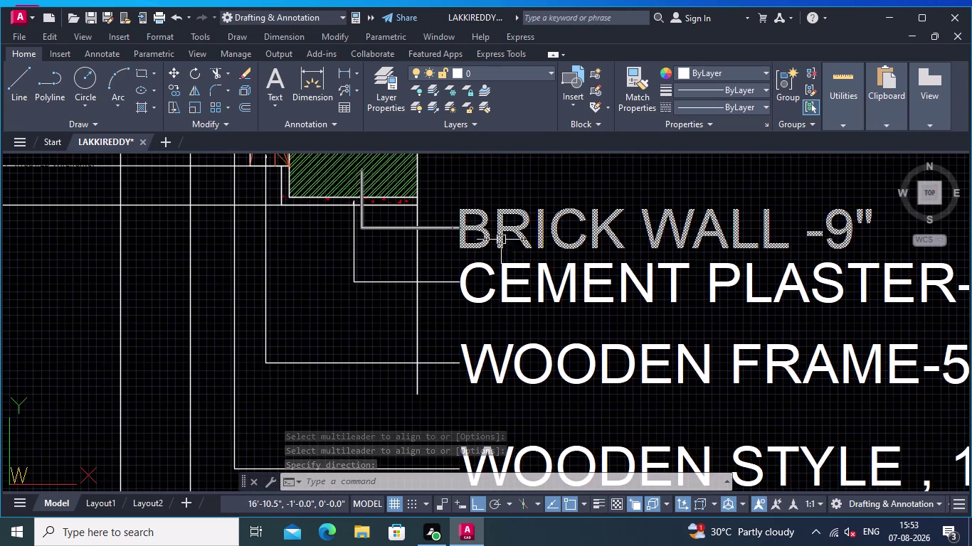
scroll(down, 3)
middle_drag(519, 283, 488, 221)
scroll(down, 3)
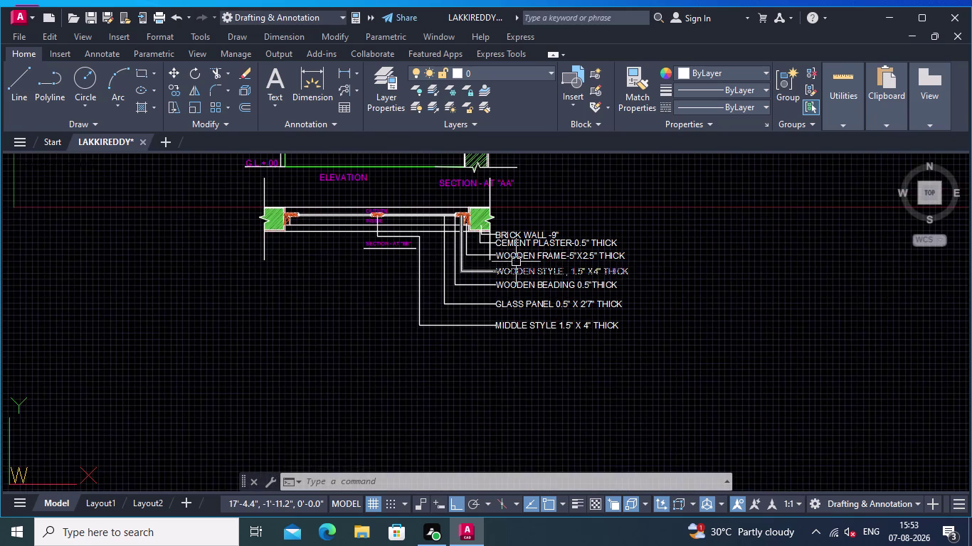
middle_drag(515, 264, 519, 286)
middle_drag(526, 270, 543, 314)
scroll(up, 3)
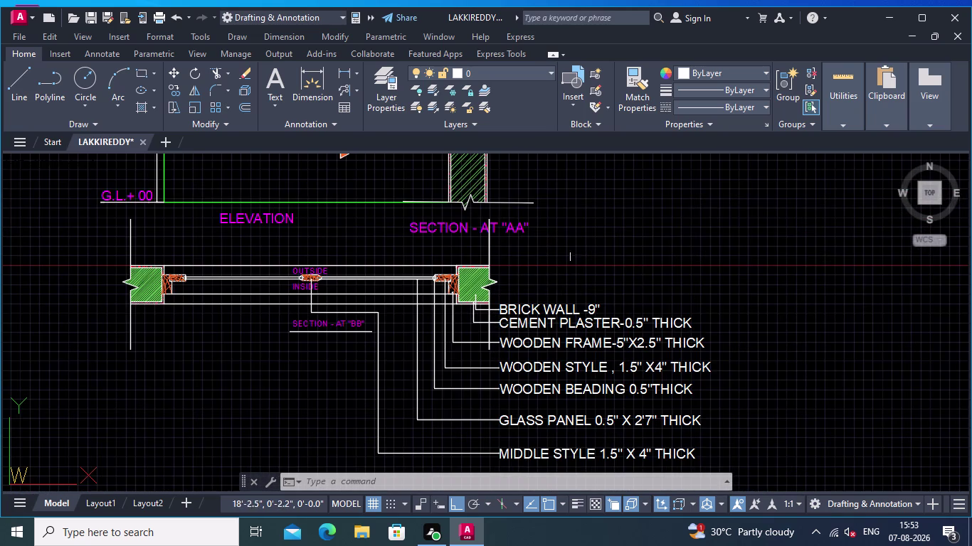
middle_drag(571, 265, 560, 247)
scroll(up, 3)
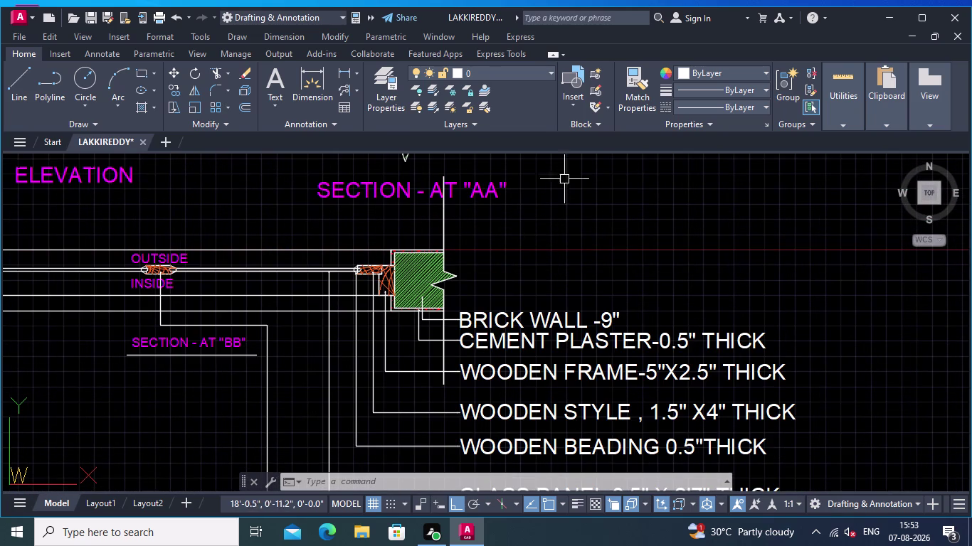
click(635, 77)
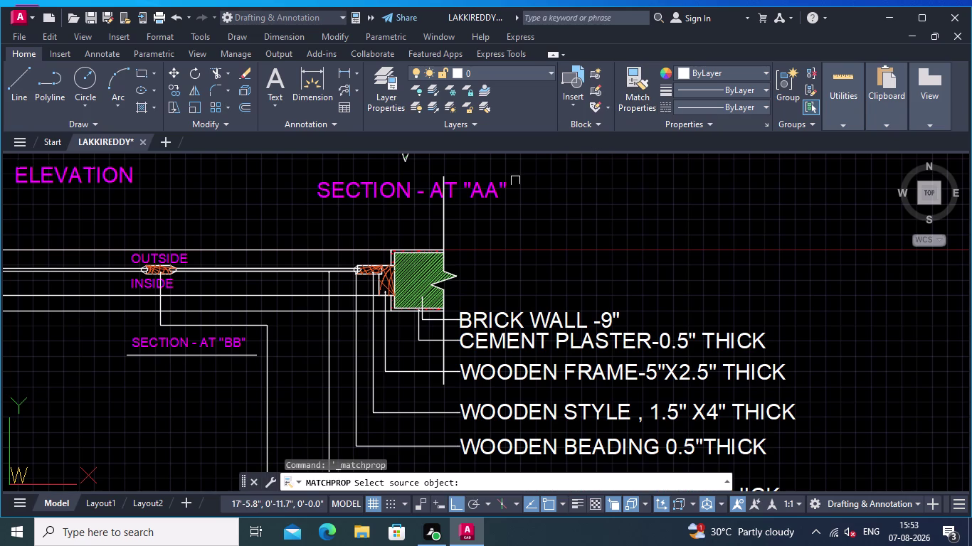
Match the magenta source object's properties onto the plan section leader labels.
click(495, 195)
middle_drag(601, 241, 547, 150)
scroll(down, 3)
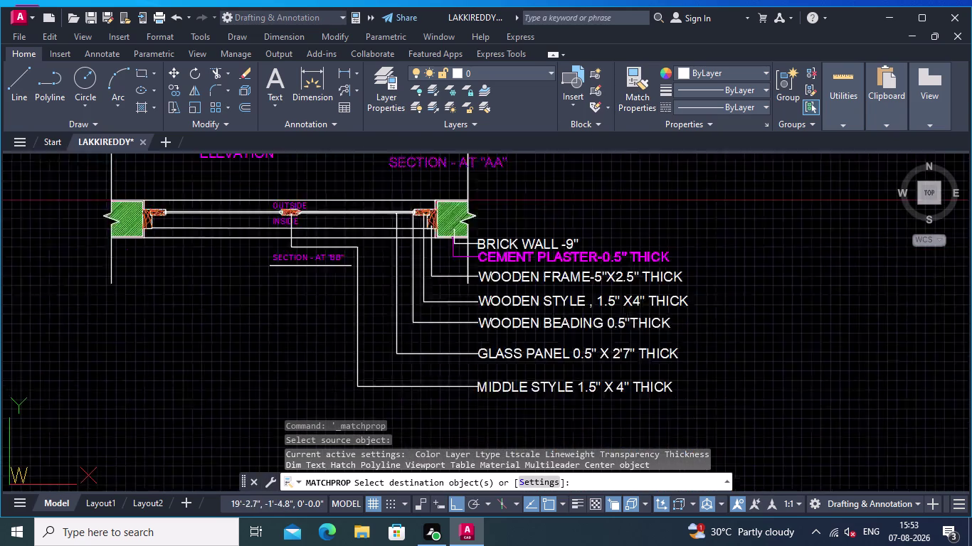
drag(634, 373, 638, 358)
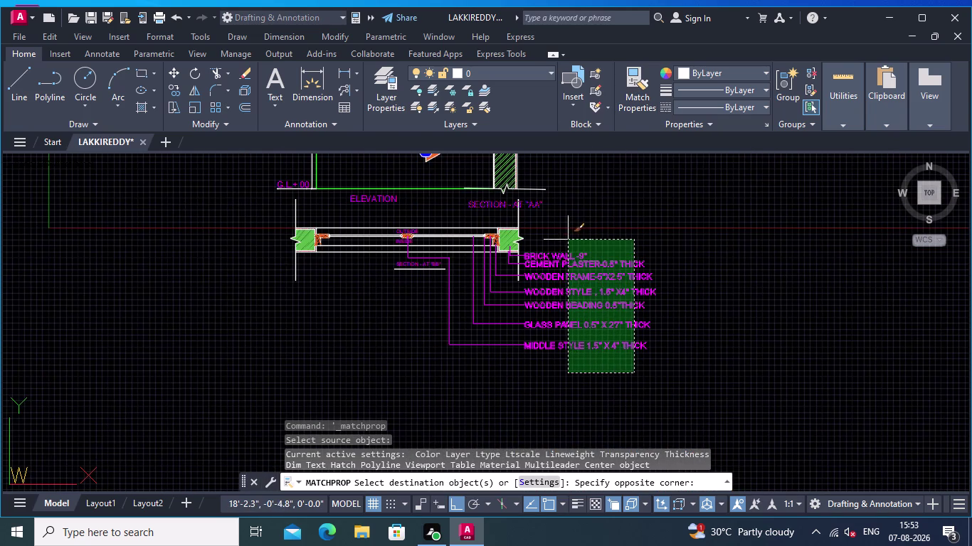
click(568, 240)
middle_drag(571, 235, 585, 223)
key(Escape)
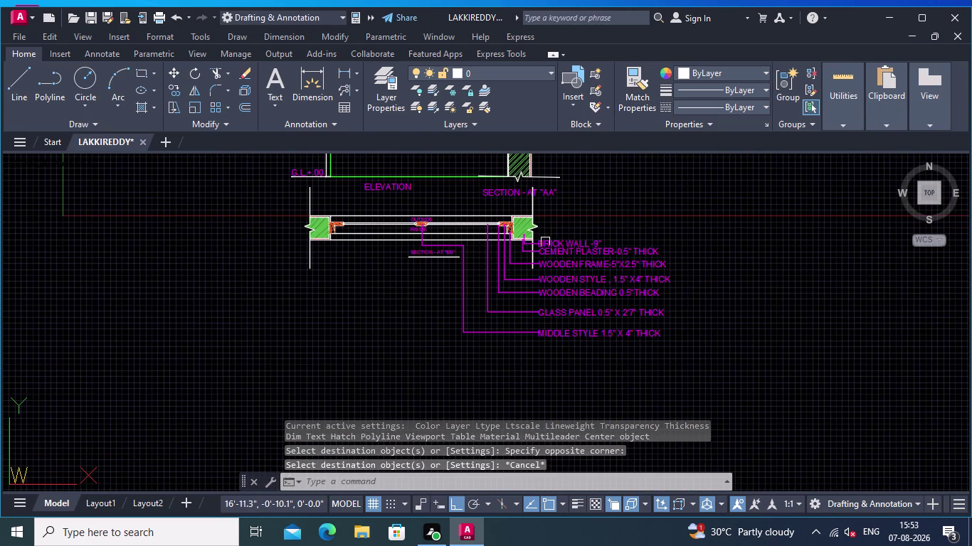
Window-select the seven recoloured plan section multileaders again.
scroll(up, 3)
scroll(up, 3)
middle_drag(527, 276, 492, 205)
scroll(down, 3)
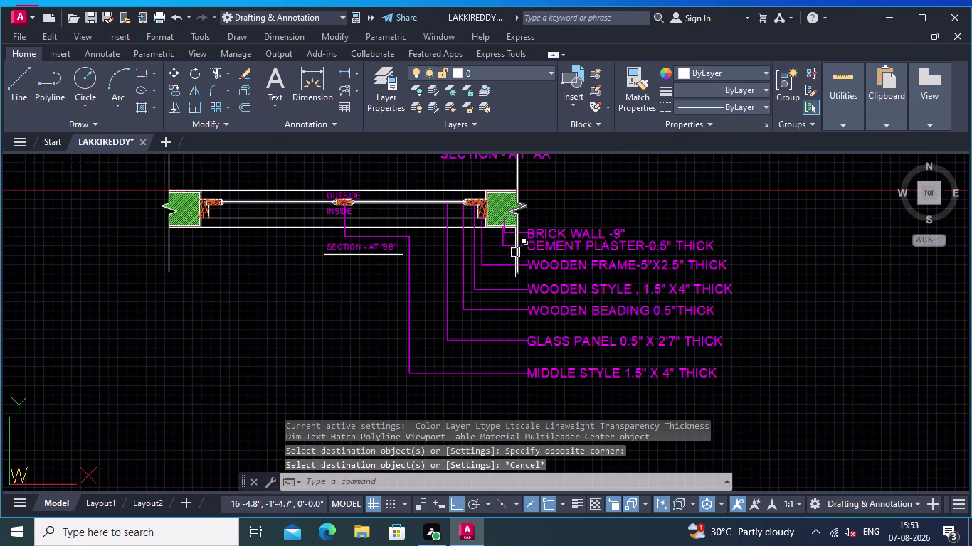
drag(688, 387, 683, 367)
click(603, 220)
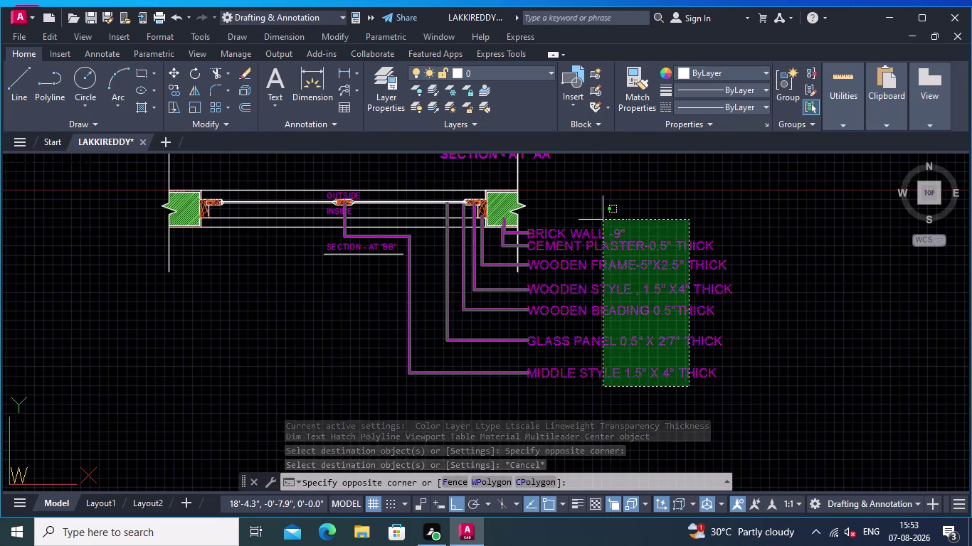
Set the seven selected plan leaders' arrowhead size to 4.0 in Properties, then deselect them.
text(PRO)
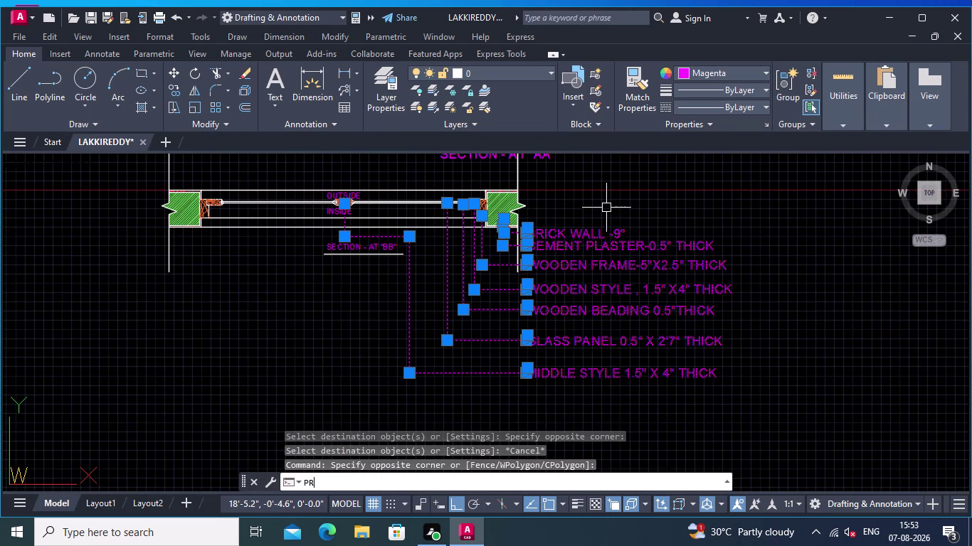
key(Return)
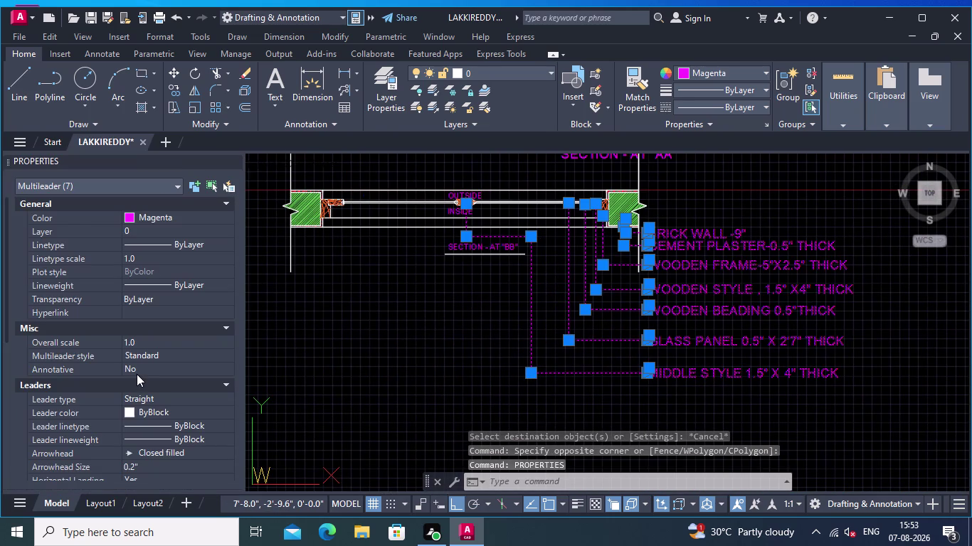
scroll(down, 3)
click(153, 299)
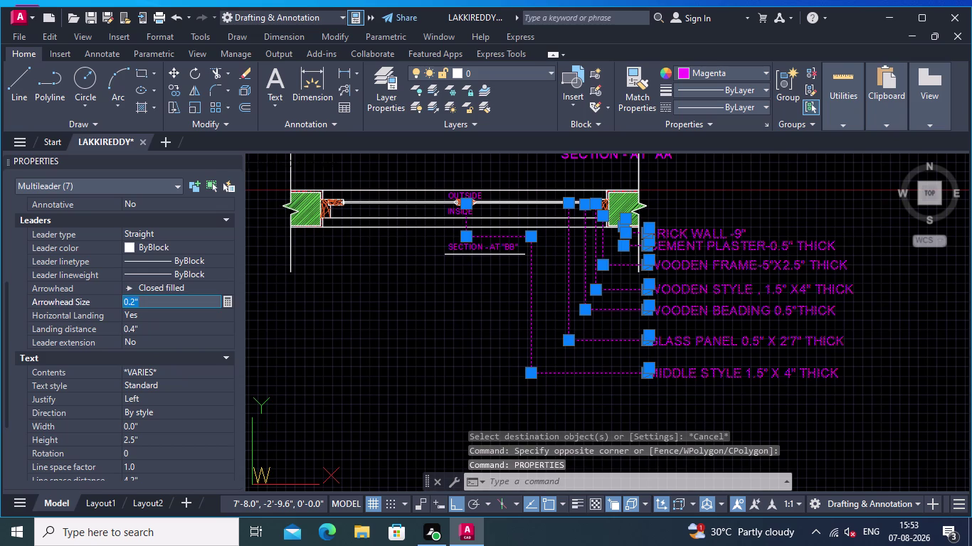
key(BackSpace)
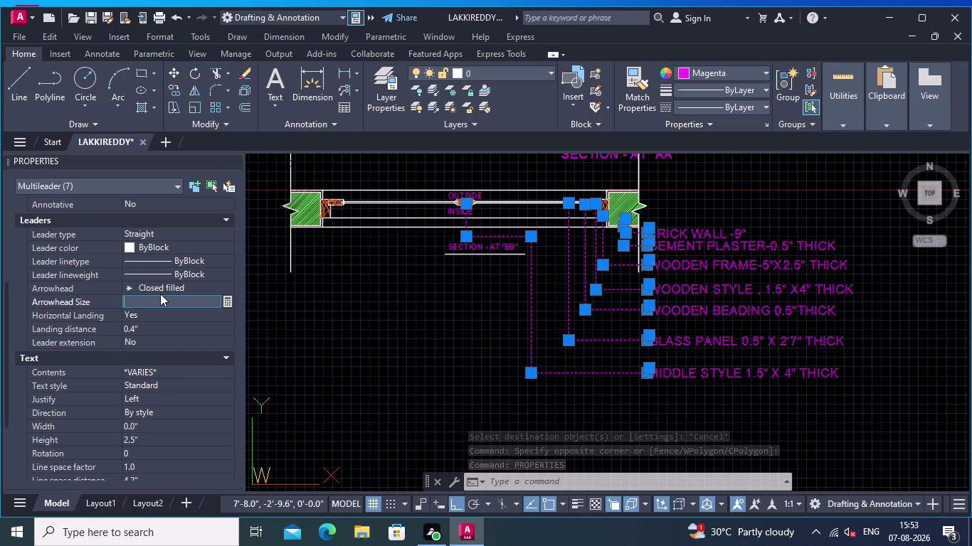
key(4)
key(Return)
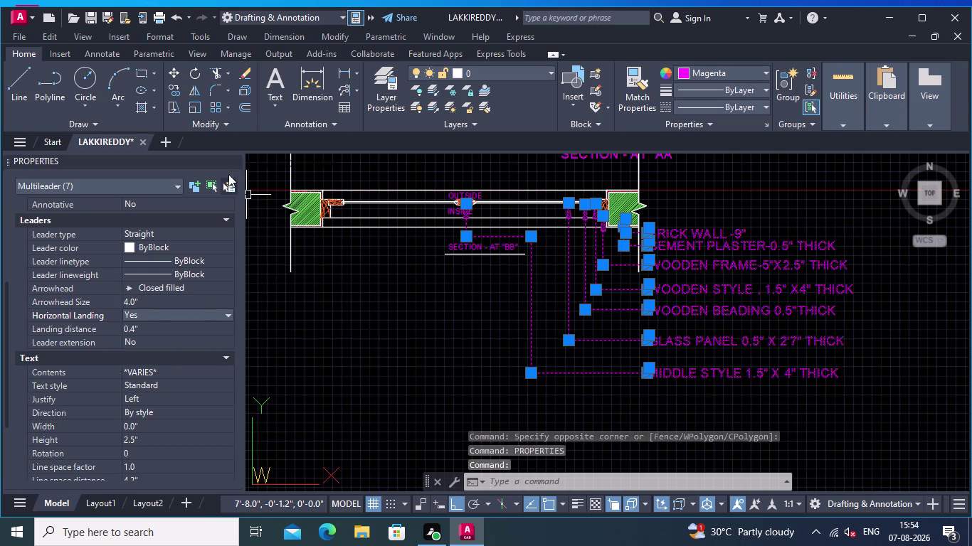
click(234, 158)
key(Escape)
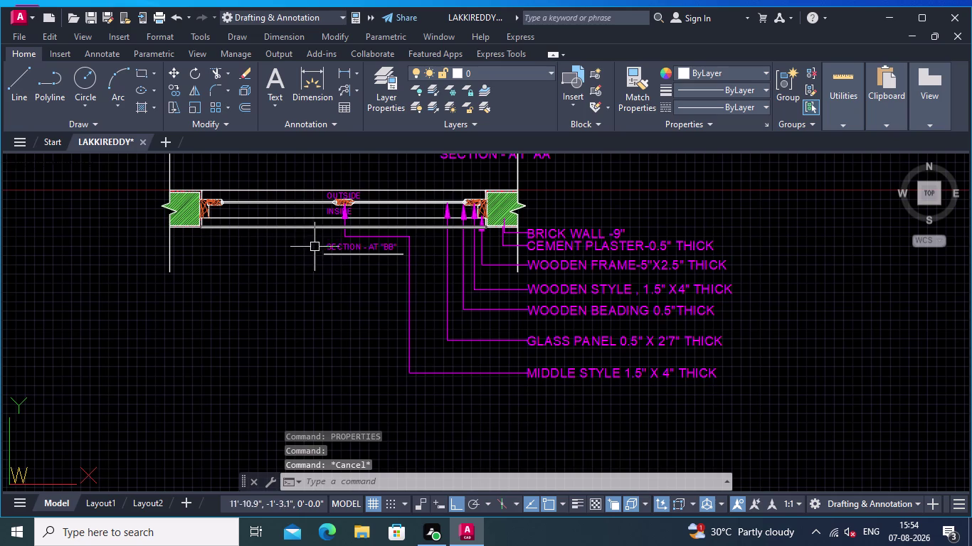
middle_drag(463, 244, 449, 302)
middle_drag(514, 277, 384, 220)
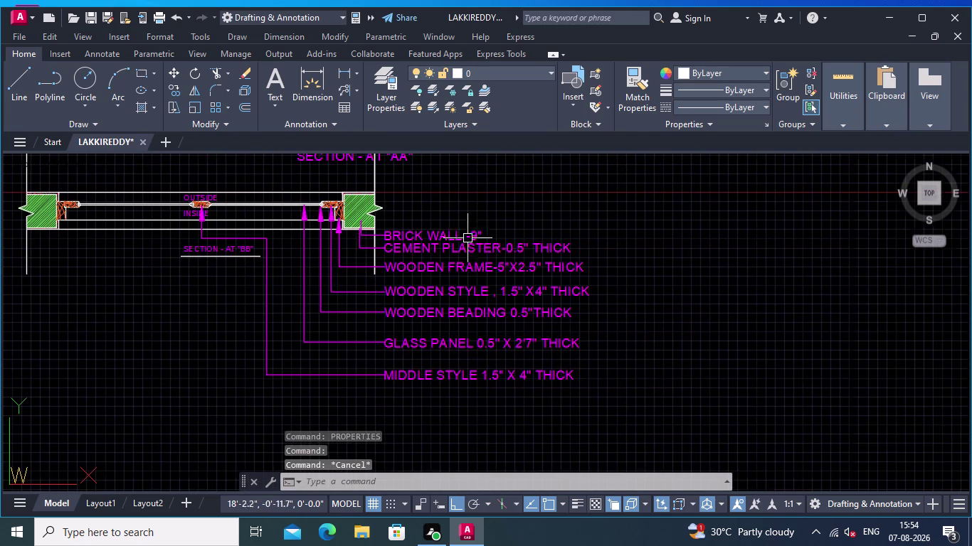
click(629, 77)
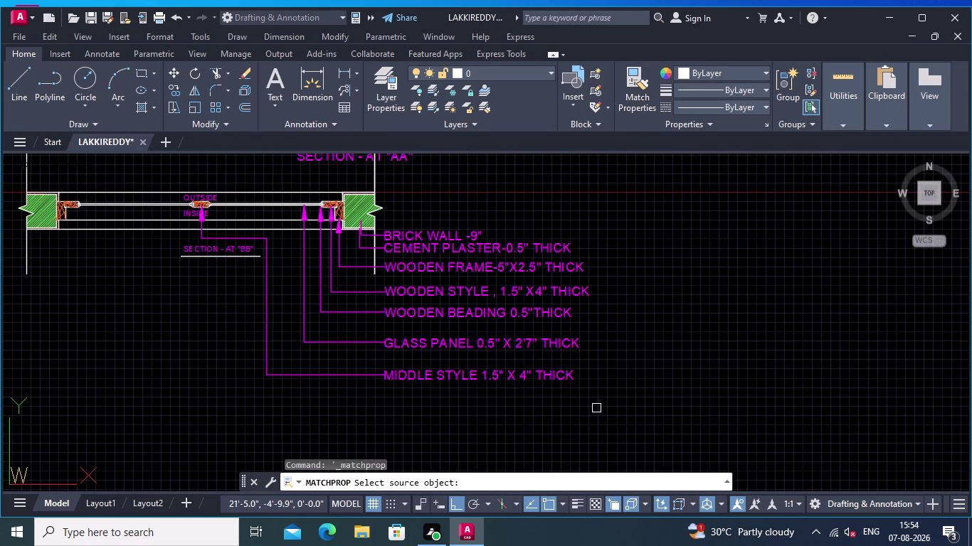
Pick a plan section label as the match source and pan up to section AA.
click(541, 246)
middle_drag(513, 228, 534, 295)
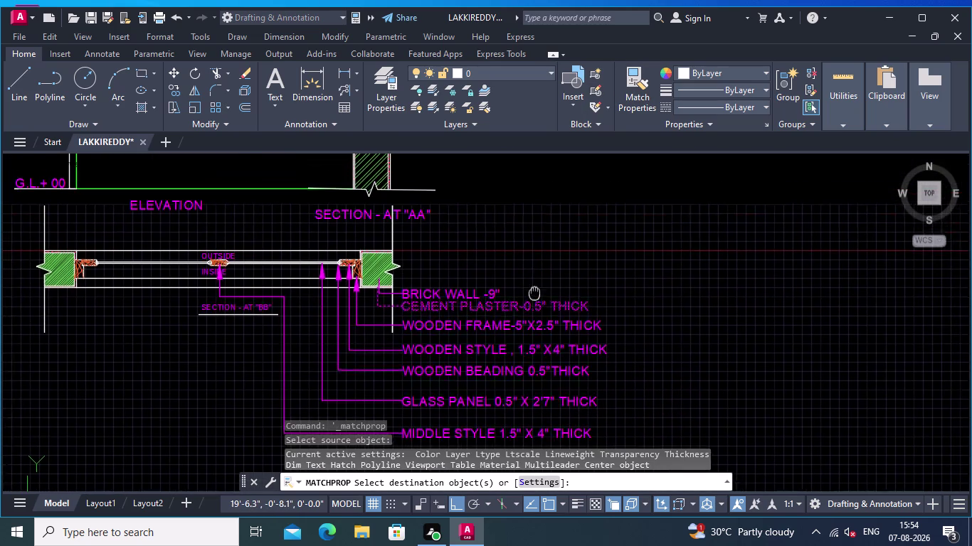
middle_drag(534, 295, 549, 321)
scroll(down, 3)
middle_drag(515, 253, 580, 334)
scroll(up, 3)
middle_drag(626, 253, 627, 273)
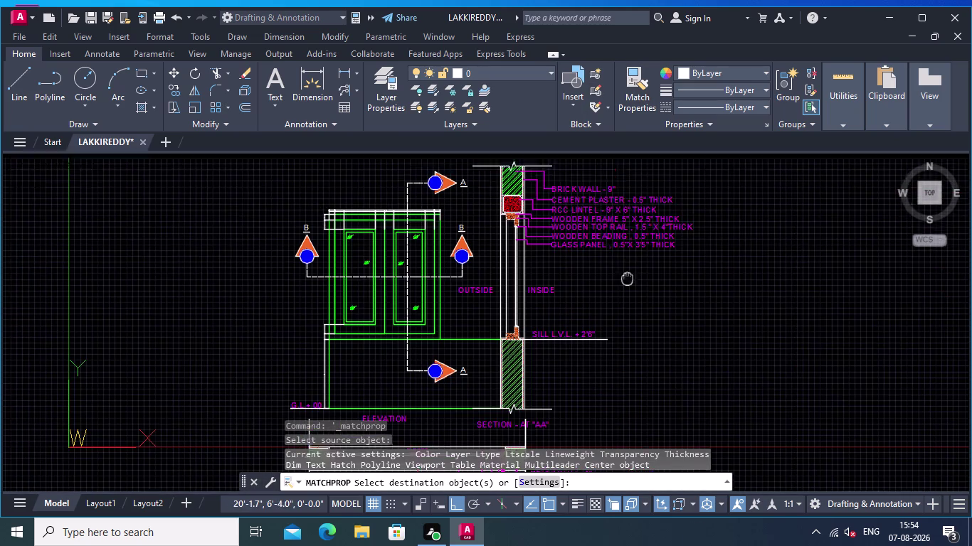
middle_drag(627, 273, 633, 330)
Apply the magenta plan-label style to the section AA leader labels.
click(663, 317)
click(588, 236)
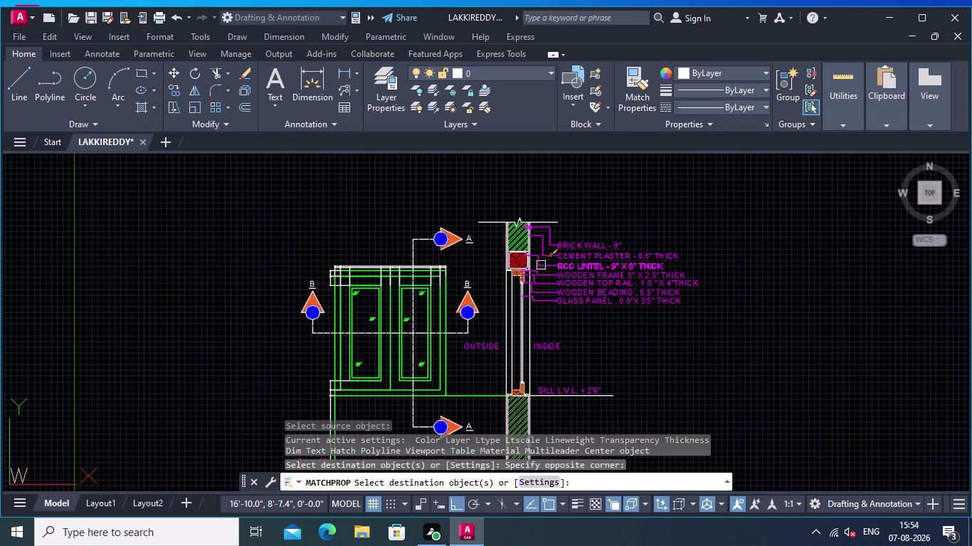
scroll(up, 3)
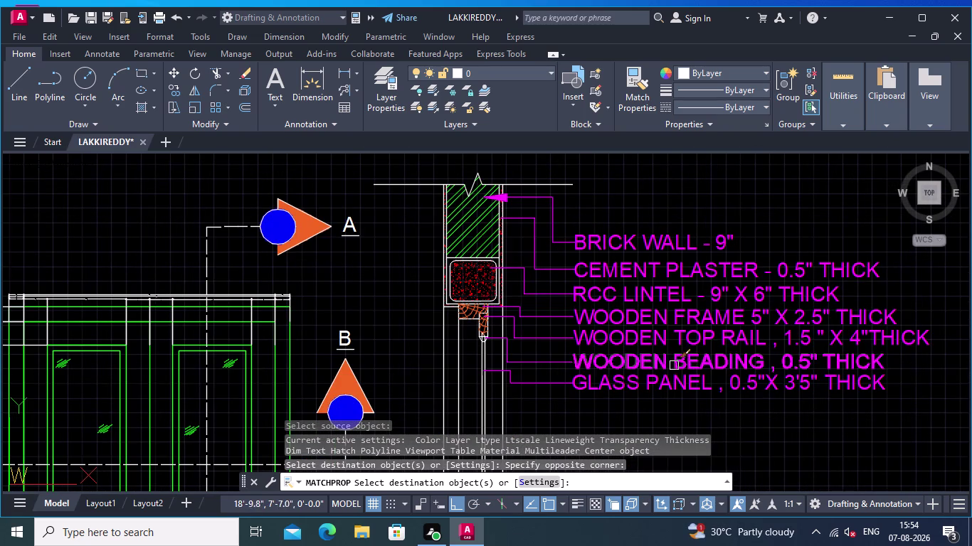
click(682, 399)
click(598, 247)
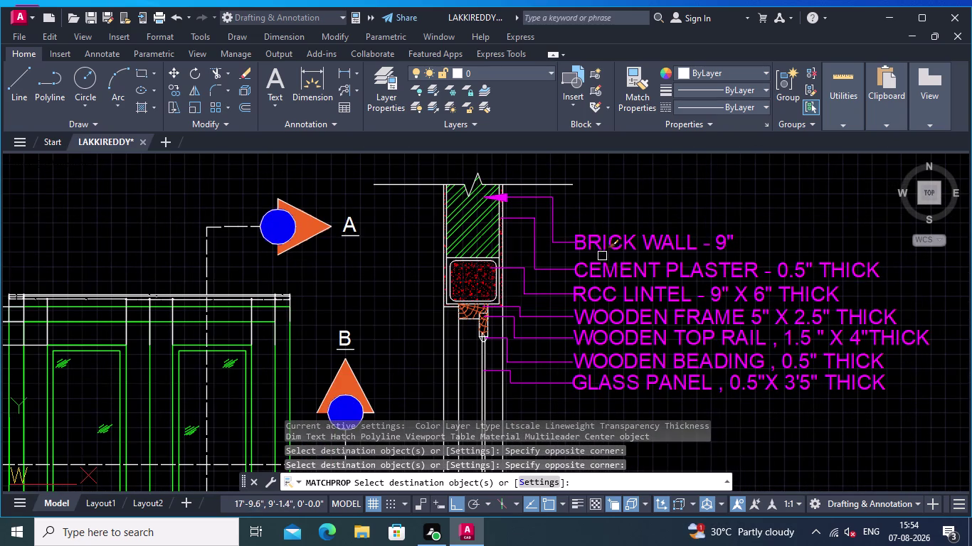
click(533, 225)
key(Escape)
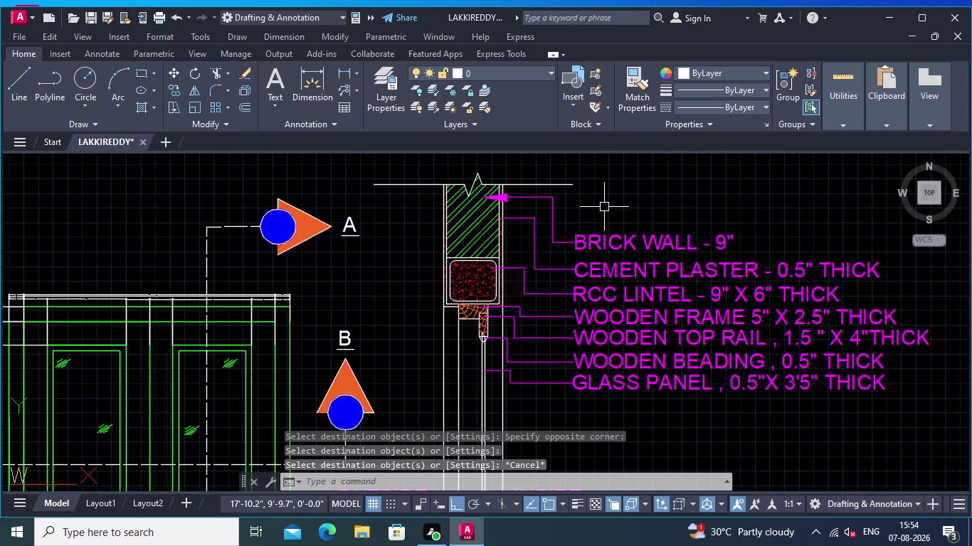
Begin window-selecting all the section AA leader labels.
scroll(down, 3)
middle_drag(670, 200, 617, 199)
scroll(up, 3)
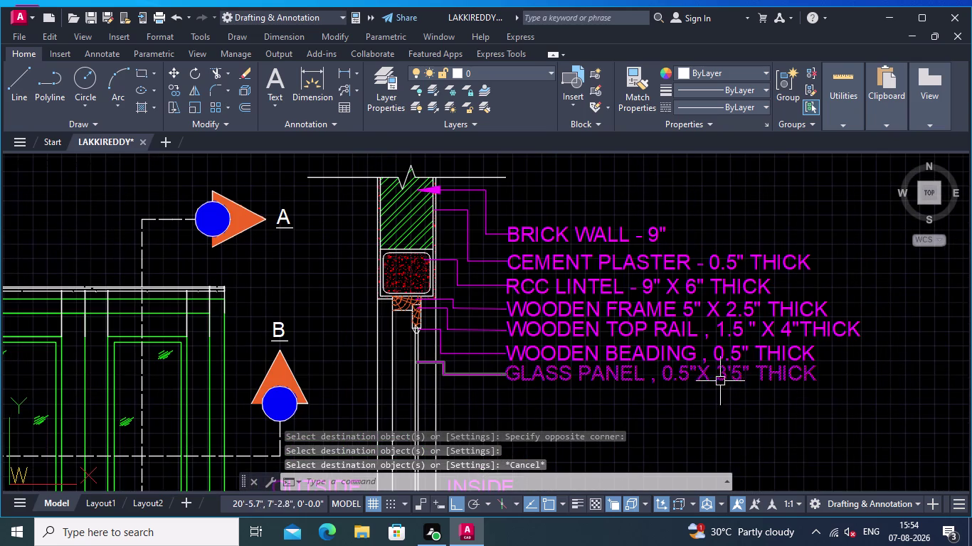
drag(705, 397, 705, 378)
Set the selected section AA leaders' arrowhead size to 4.0 via PRO.
click(621, 215)
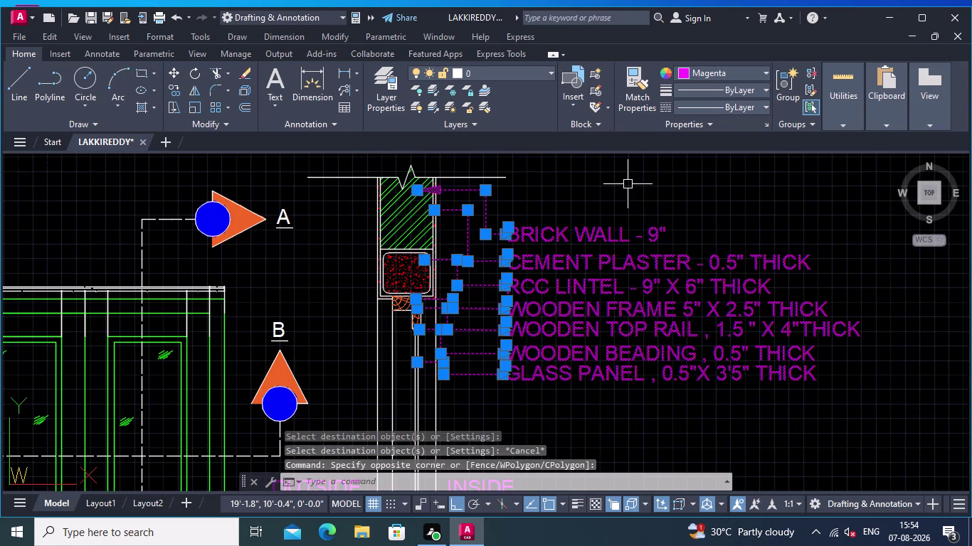
text(PRO)
key(Return)
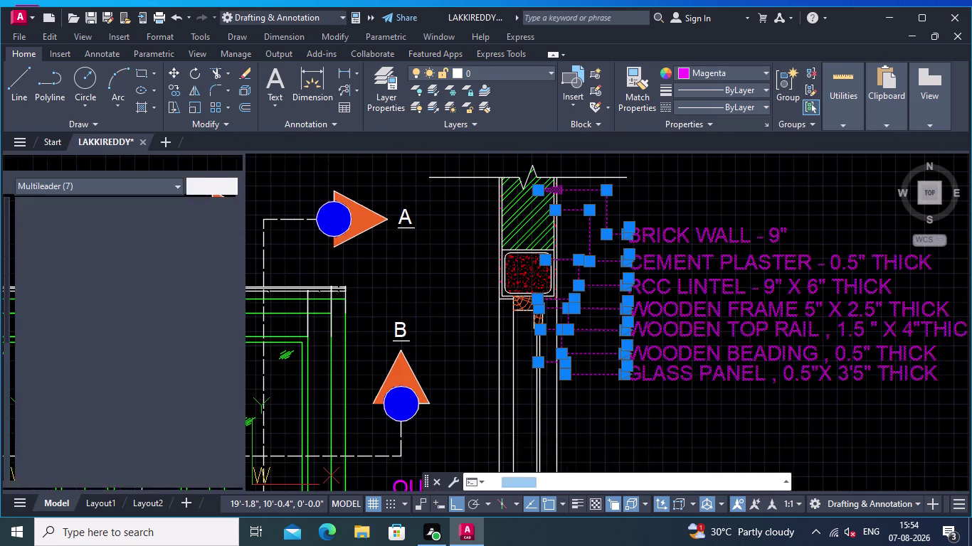
scroll(down, 3)
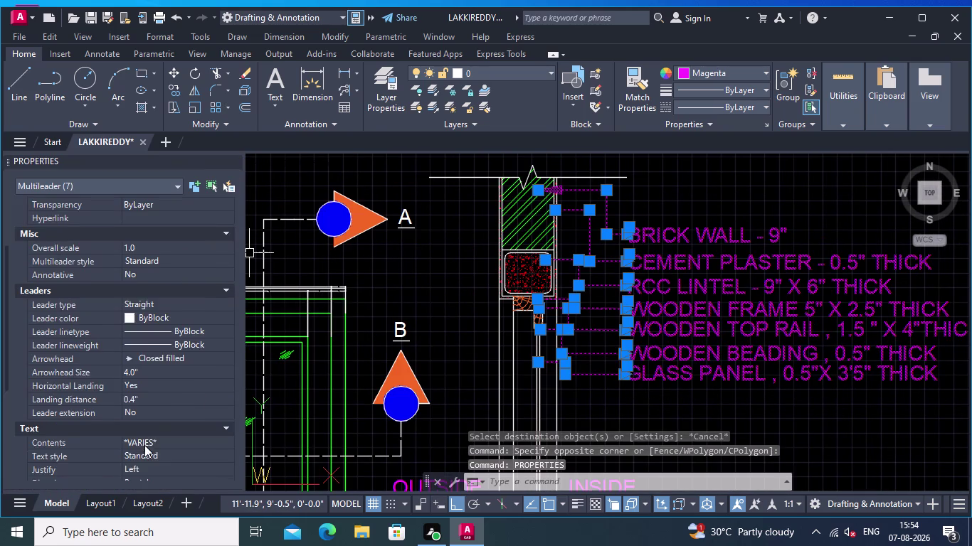
scroll(up, 3)
scroll(down, 3)
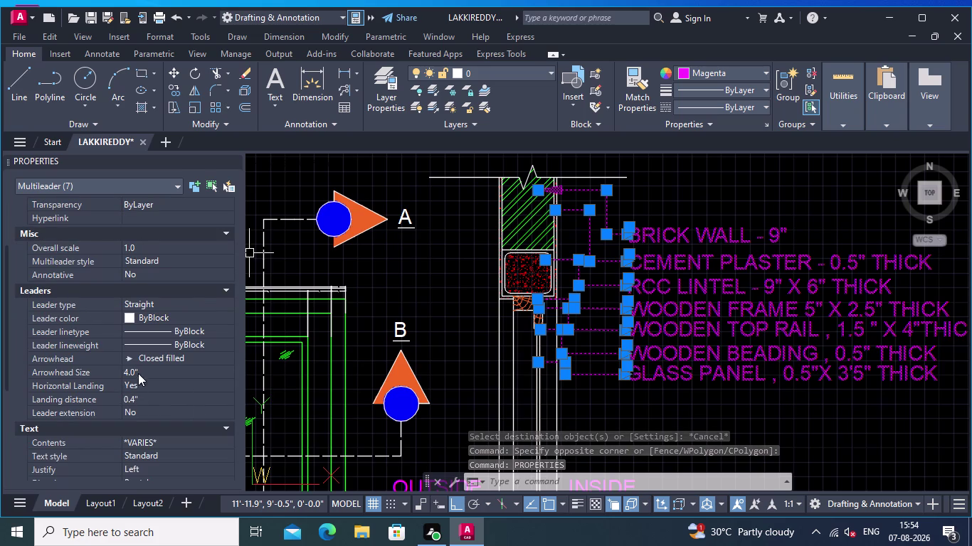
click(138, 368)
key(BackSpace)
key(BackSpace)
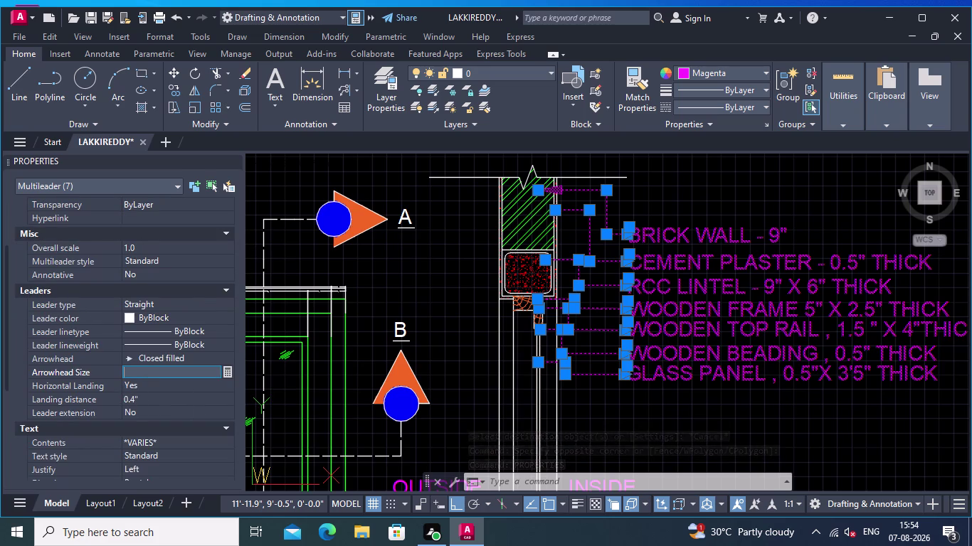
key(4)
key(Return)
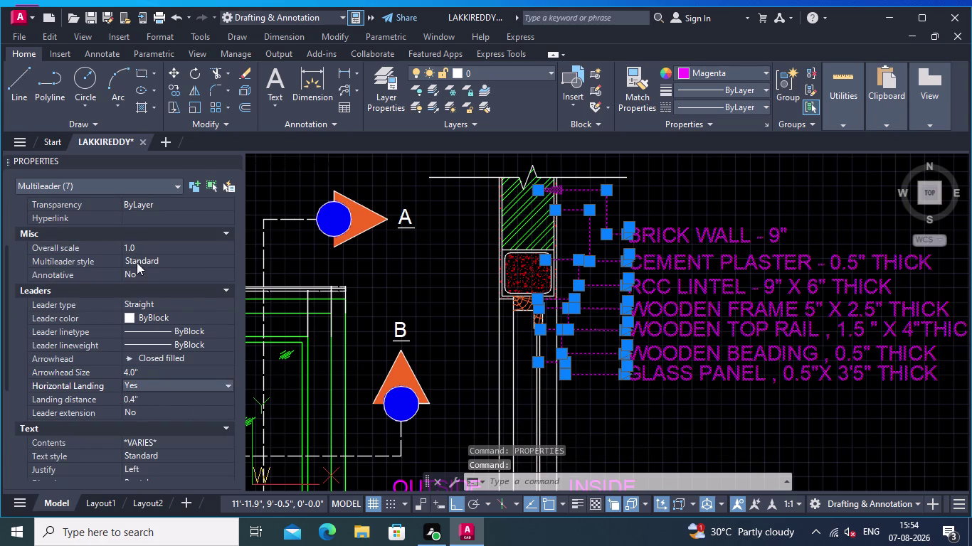
Close the Properties palette and clear the callout selection.
click(231, 159)
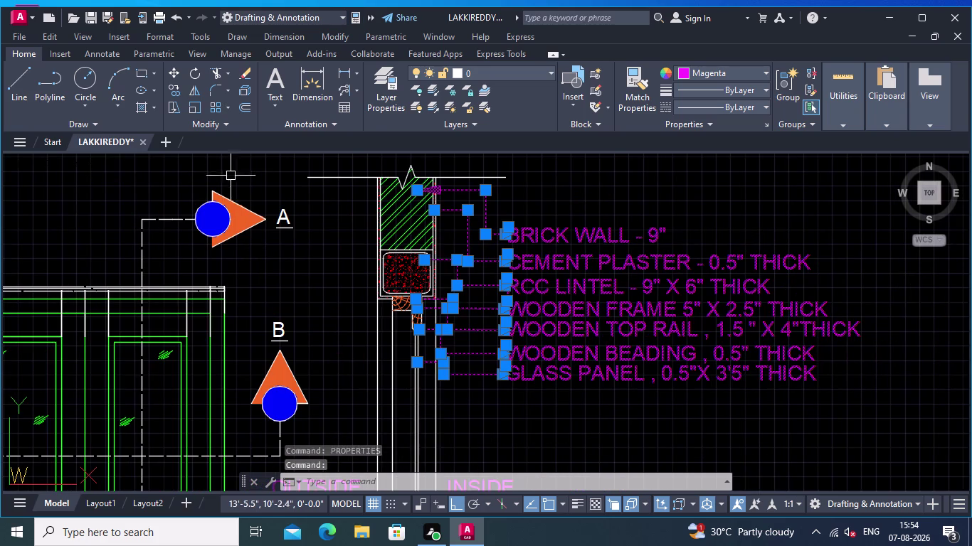
key(Return)
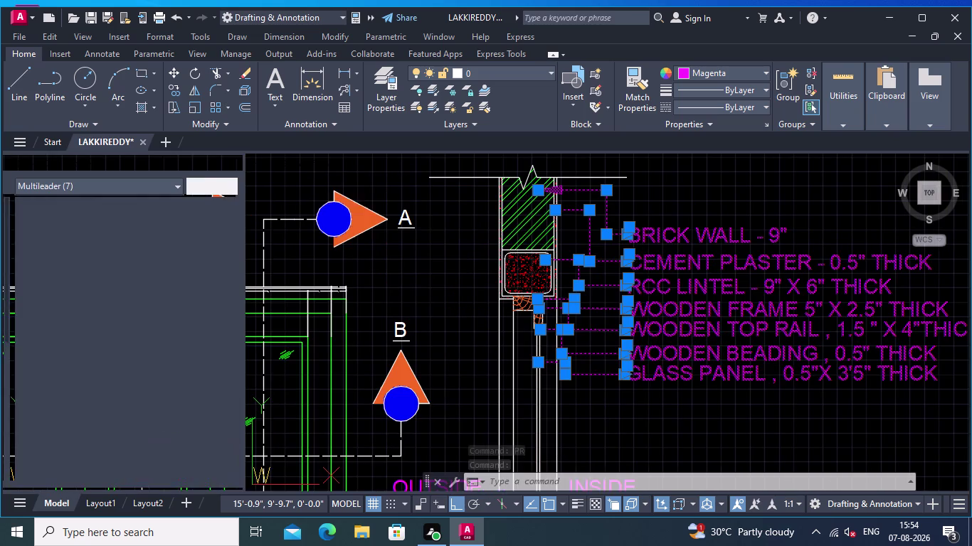
click(236, 157)
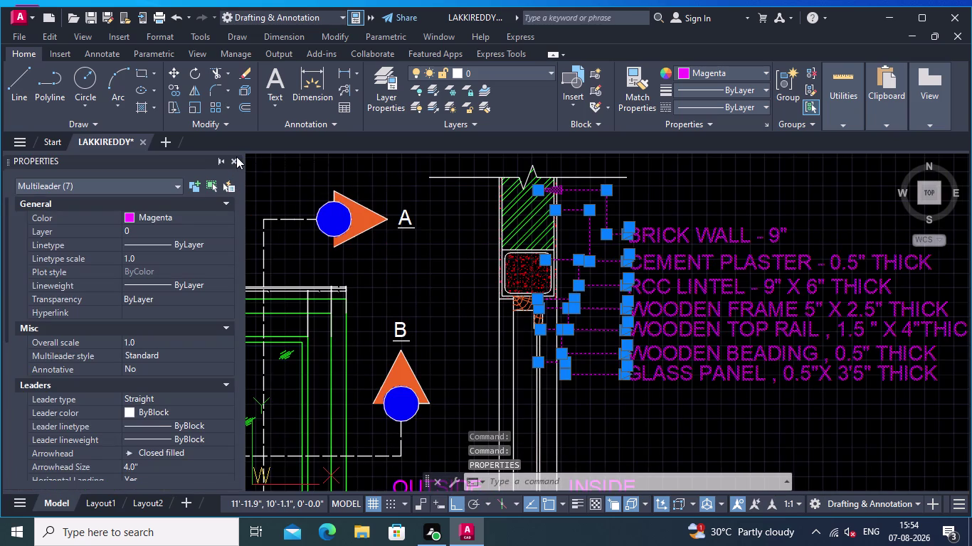
click(233, 157)
click(232, 156)
key(Escape)
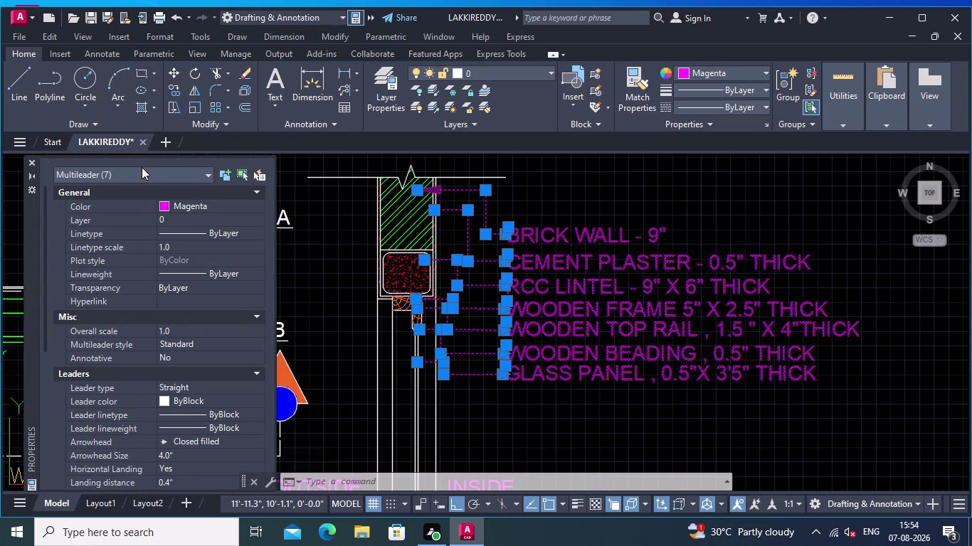
click(32, 161)
key(Escape)
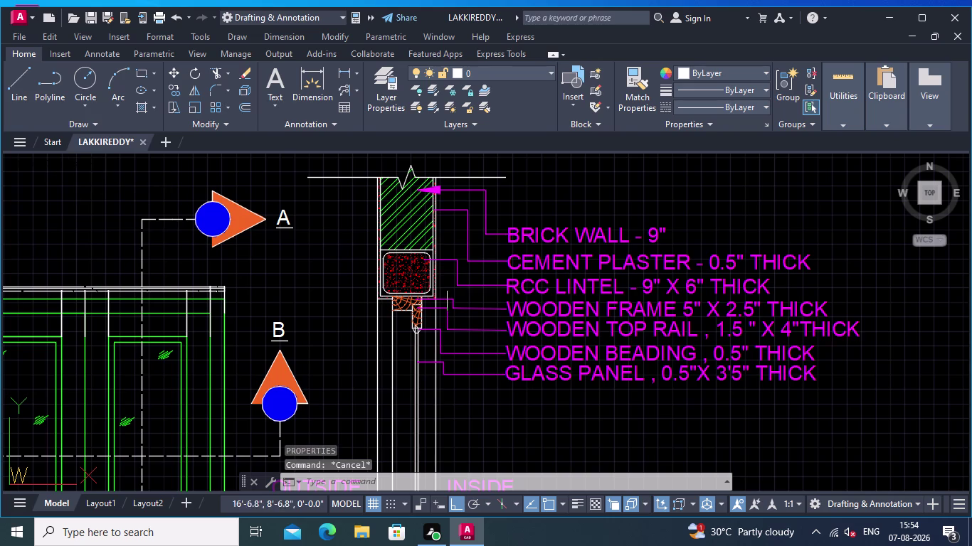
Zoom to the wall section and show the CEMENT PLASTER - 0.5" THICK callout's properties.
scroll(up, 3)
middle_drag(423, 243, 336, 258)
scroll(down, 3)
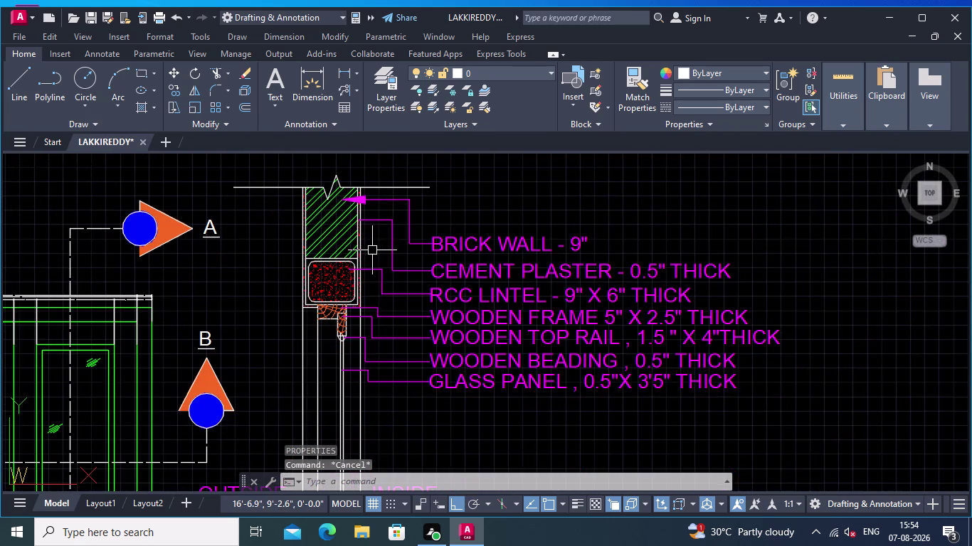
middle_drag(377, 256, 317, 245)
scroll(up, 3)
middle_drag(317, 224, 316, 262)
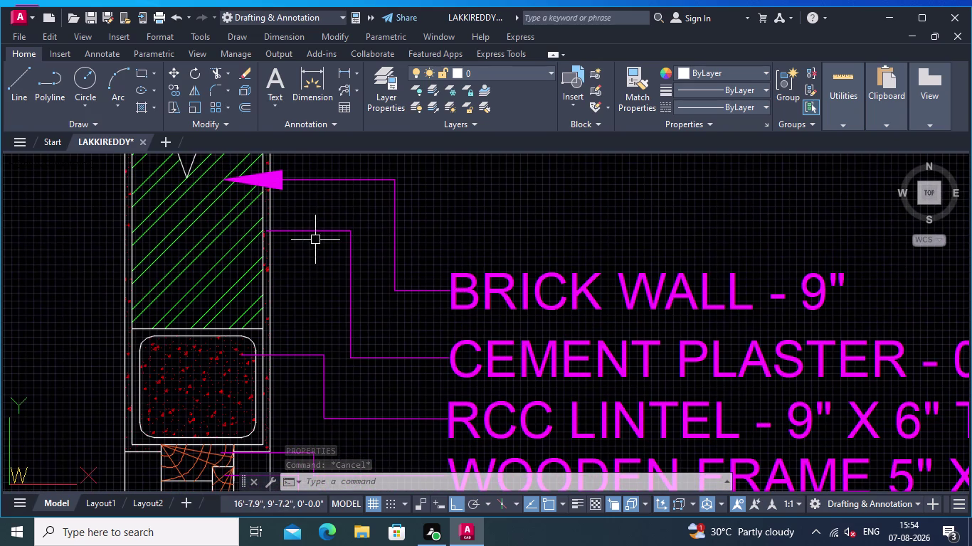
click(312, 232)
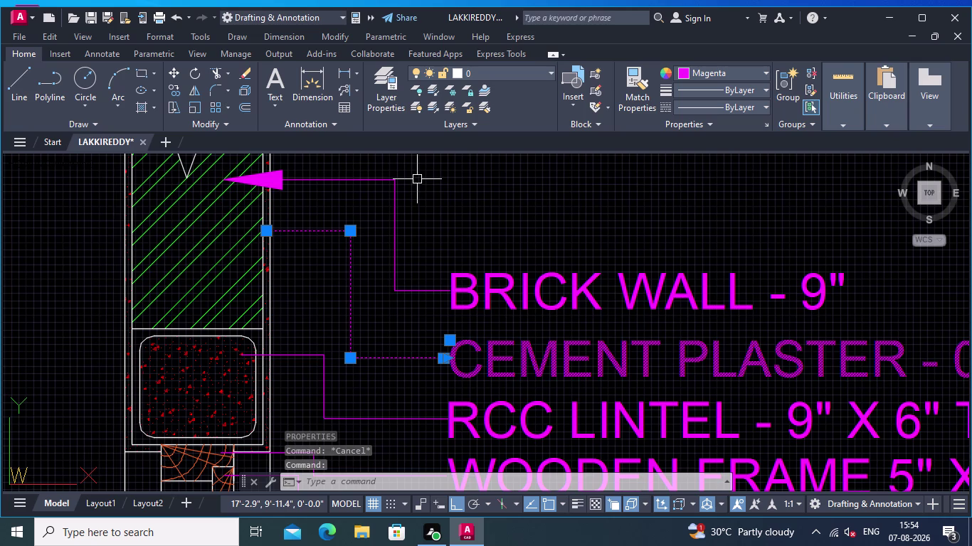
text(PRO)
key(Return)
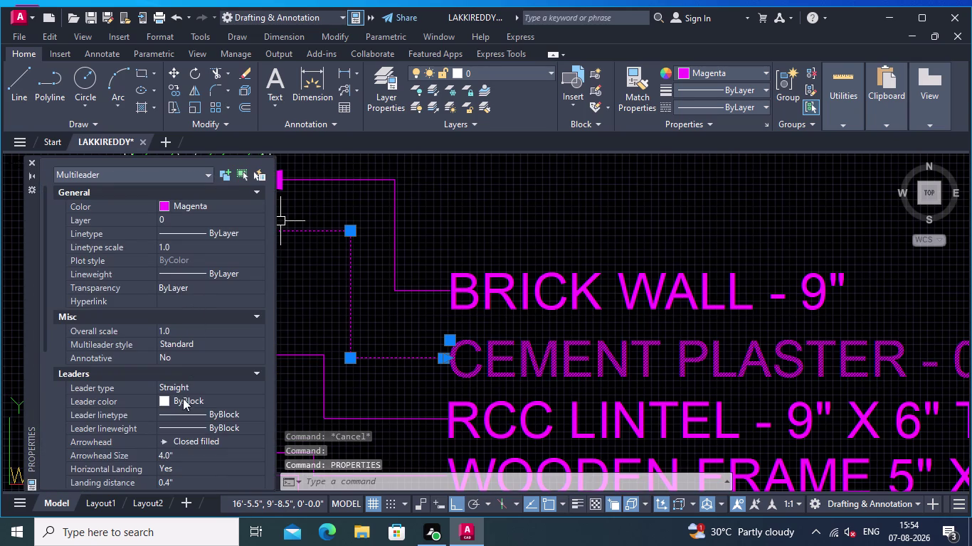
Inspect its 4.0" arrowhead size and cancel the edit.
scroll(down, 3)
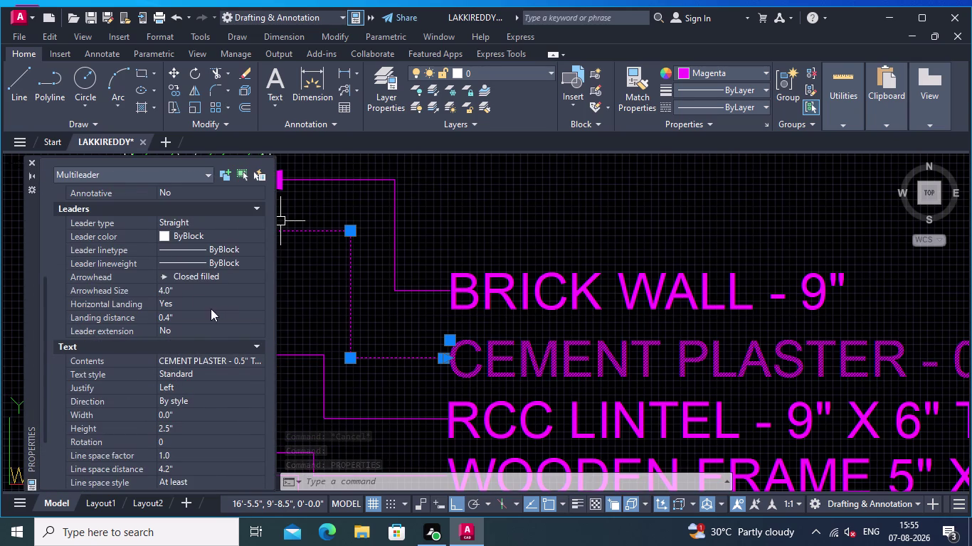
click(177, 288)
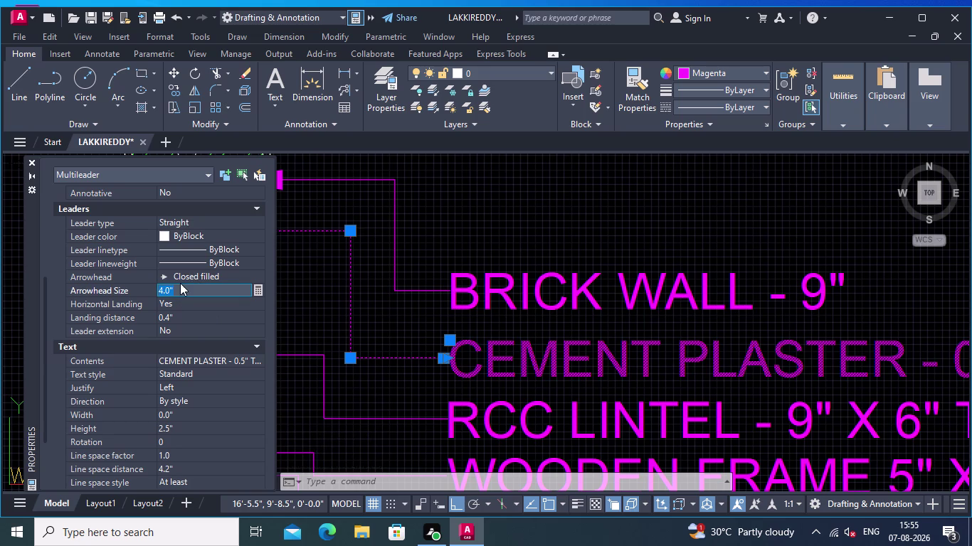
key(BackSpace)
key(BackSpace)
scroll(down, 3)
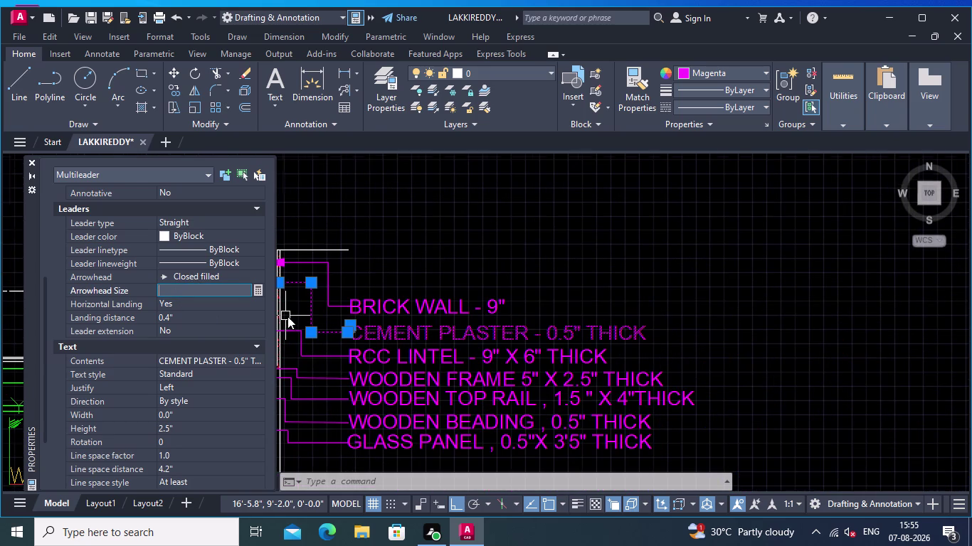
key(Escape)
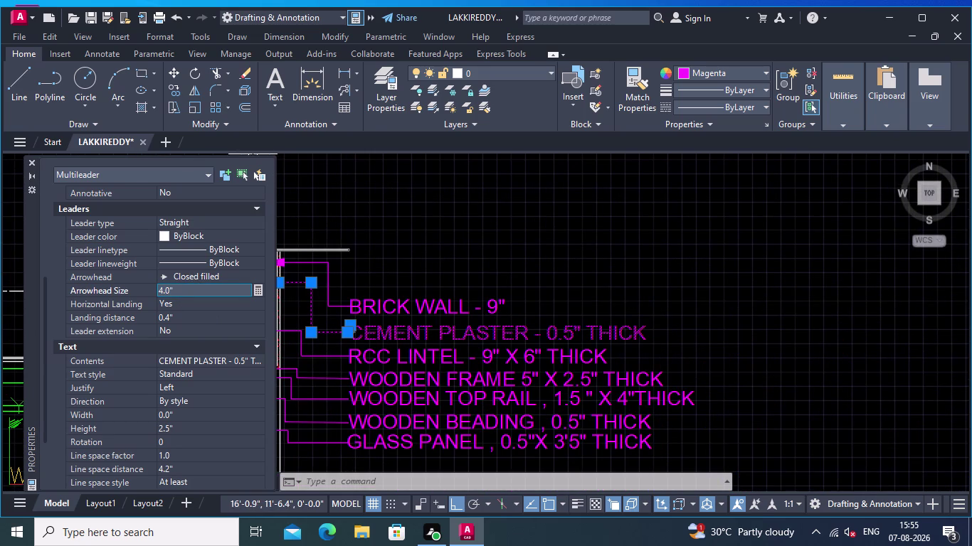
Delete the CEMENT PLASTER - 0.5" THICK callout.
click(30, 158)
middle_drag(417, 343, 377, 306)
key(Delete)
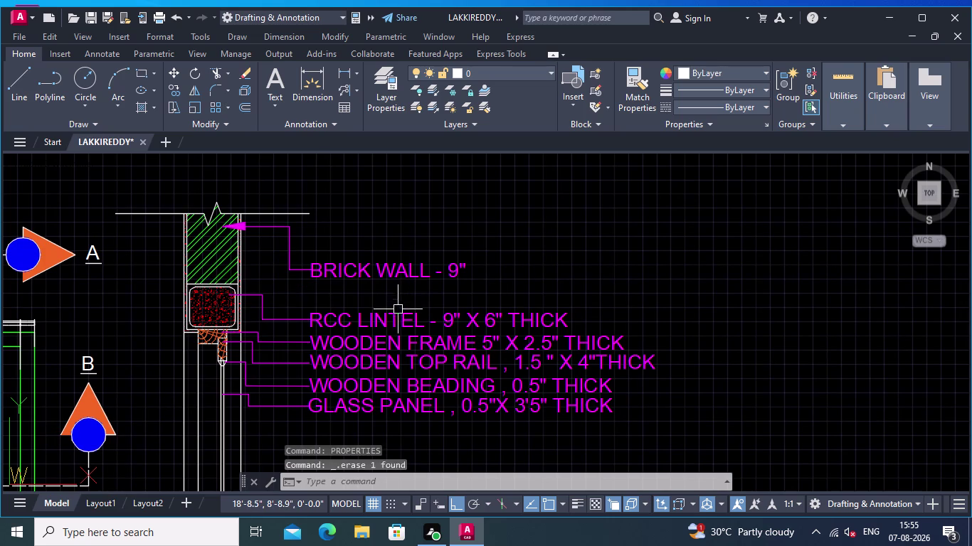
Delete the RCC LINTEL, WOODEN FRAME, WOODEN TOP RAIL, WOODEN BEADING and GLASS PANEL callouts.
click(398, 320)
key(Delete)
click(398, 342)
key(Delete)
click(398, 365)
key(Delete)
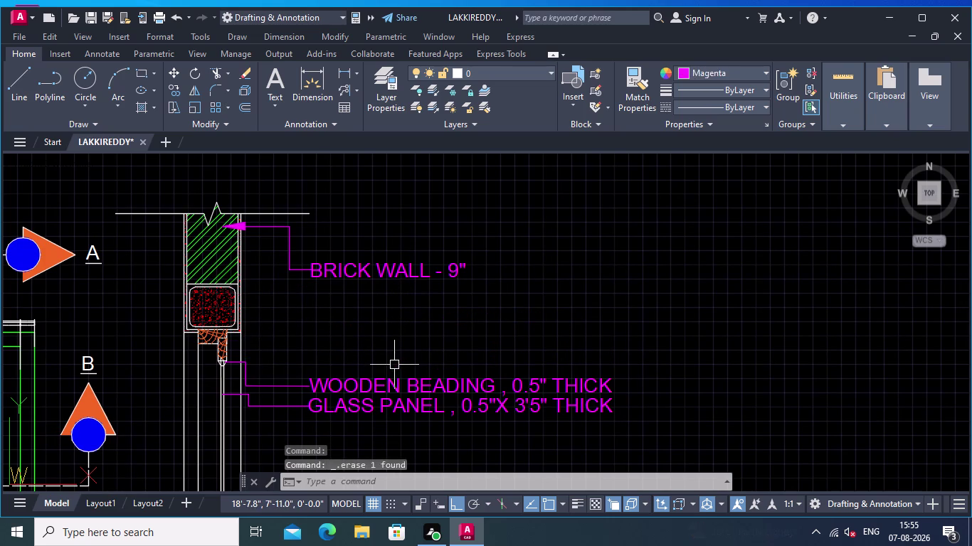
click(400, 376)
key(Delete)
click(402, 390)
click(399, 399)
key(Delete)
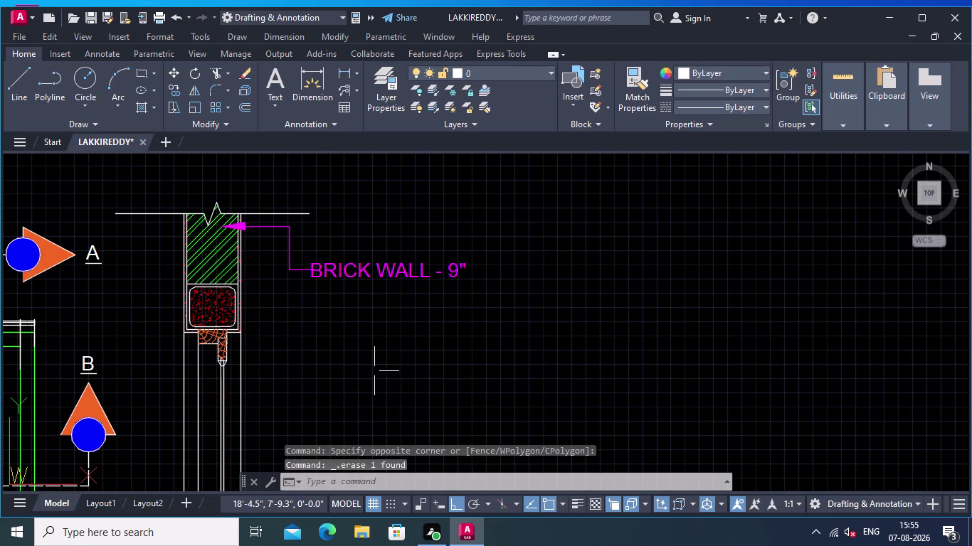
Start a new multileader with its arrowhead on the wall face and a first bend.
scroll(down, 3)
middle_drag(371, 353, 392, 350)
scroll(up, 3)
middle_drag(373, 311, 403, 310)
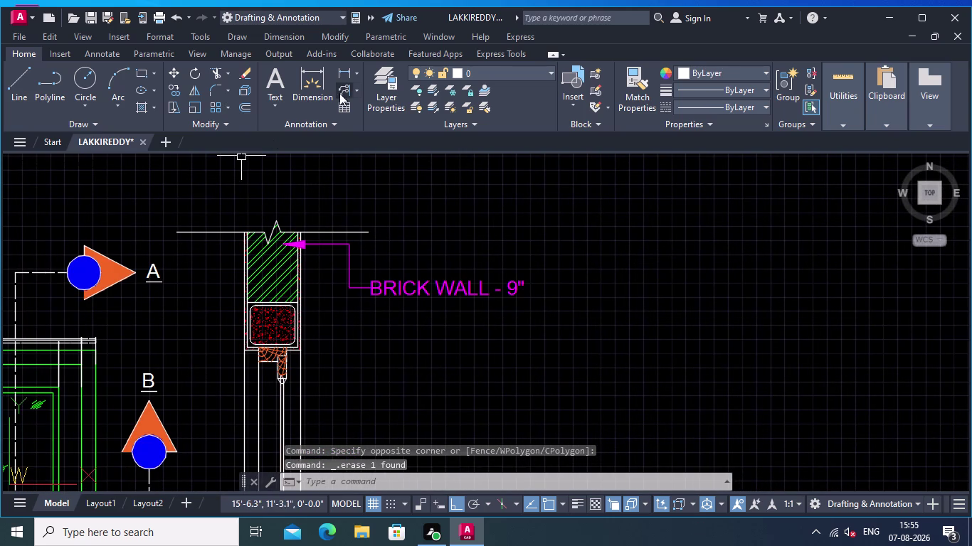
click(356, 90)
click(368, 112)
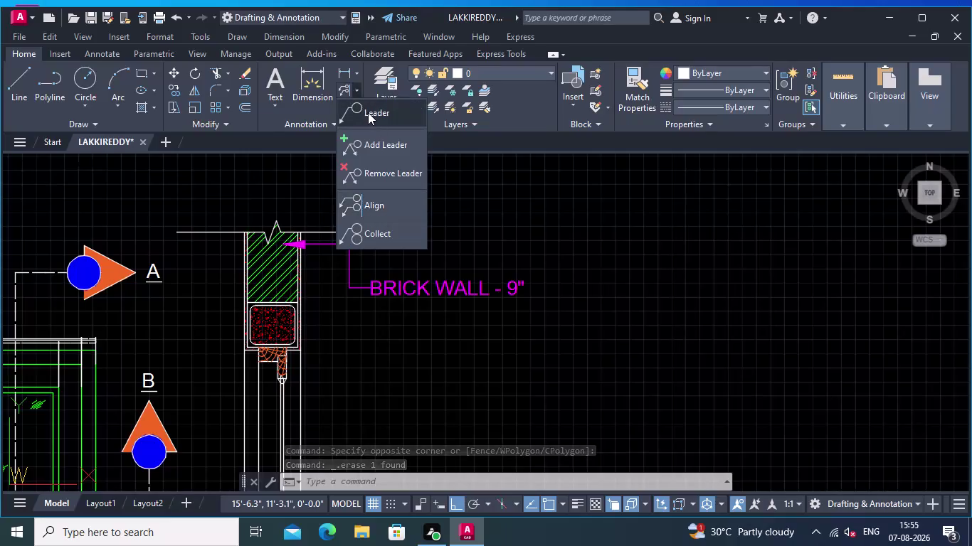
scroll(up, 3)
middle_drag(325, 293, 341, 265)
scroll(up, 3)
middle_drag(304, 226, 336, 291)
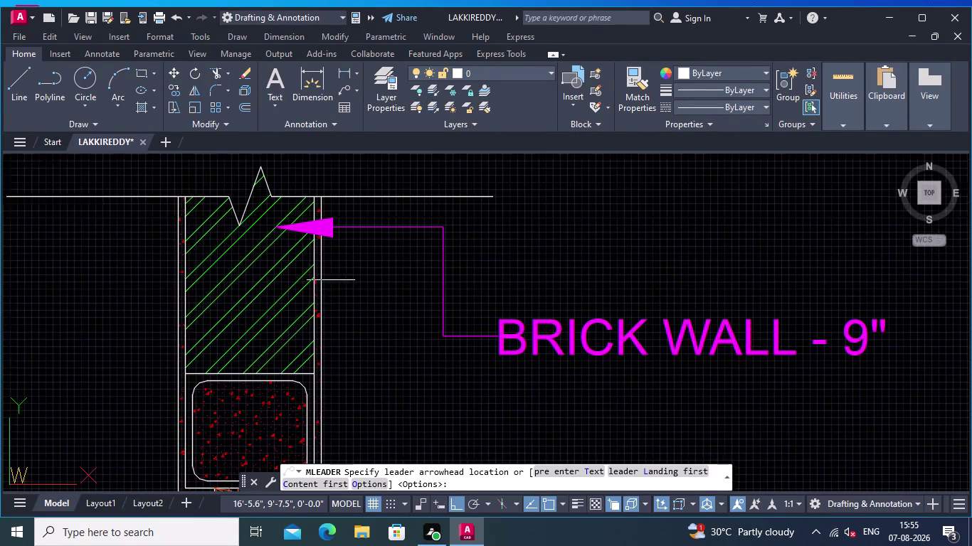
scroll(up, 3)
click(308, 269)
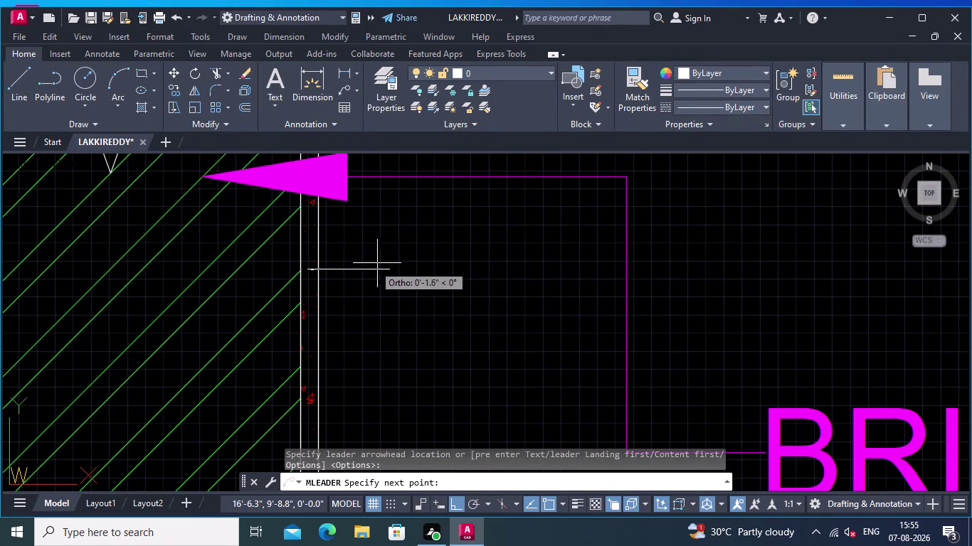
click(445, 263)
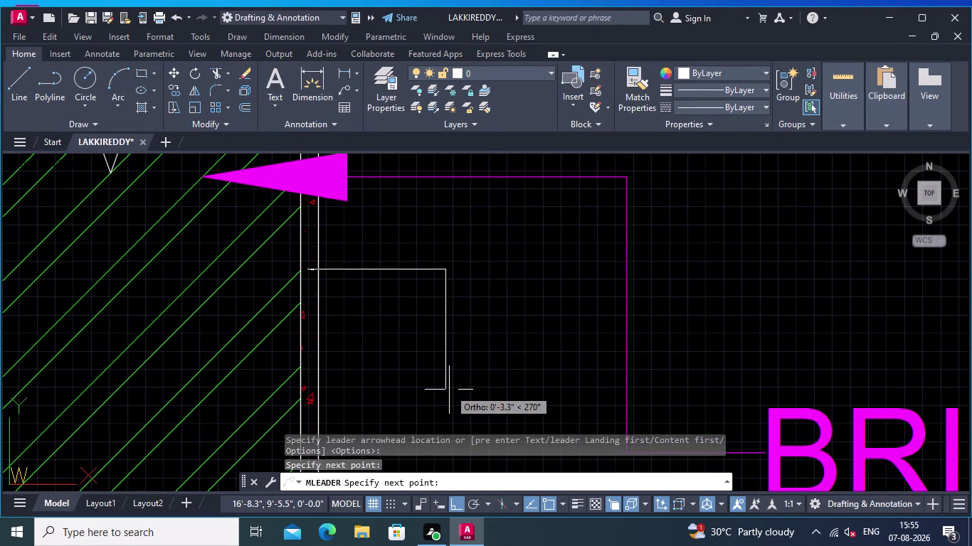
Route the leader down and right beneath BRICK WALL - 9" to its landing.
middle_drag(450, 391, 414, 212)
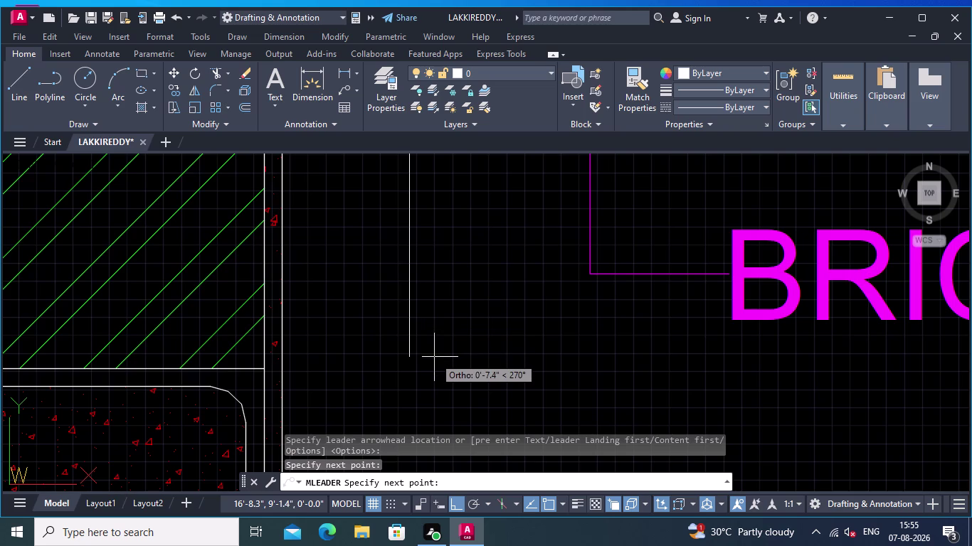
click(435, 357)
middle_drag(531, 362, 353, 308)
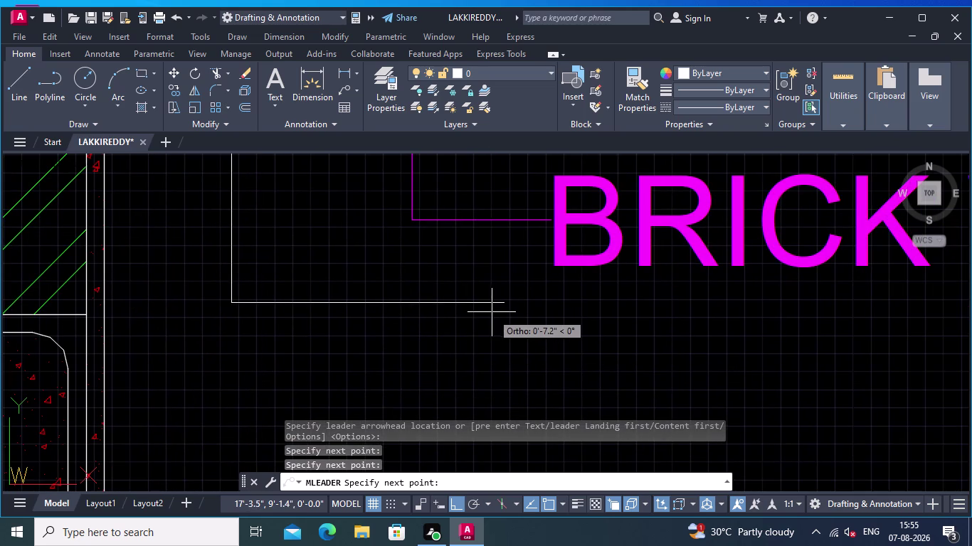
click(268, 377)
click(507, 361)
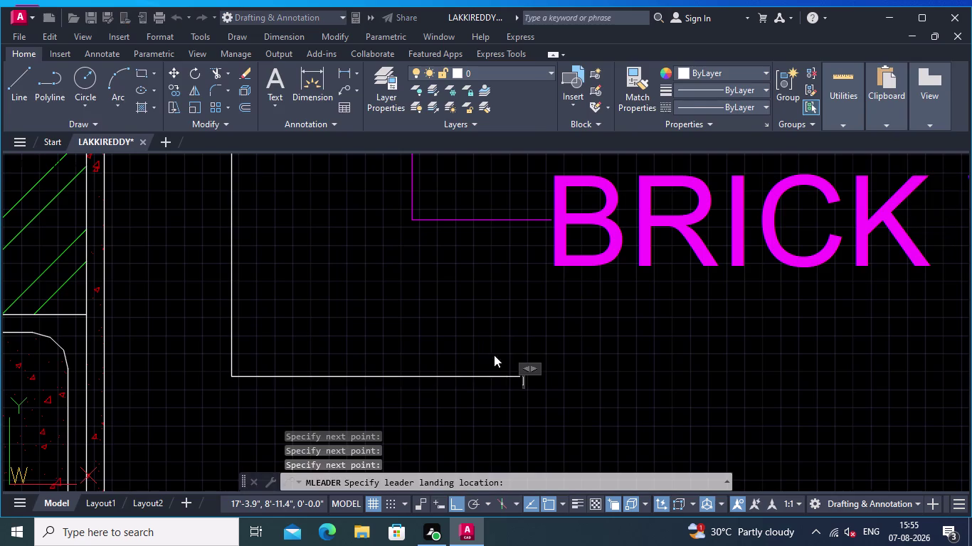
scroll(down, 3)
scroll(down, 3)
middle_drag(455, 325, 414, 337)
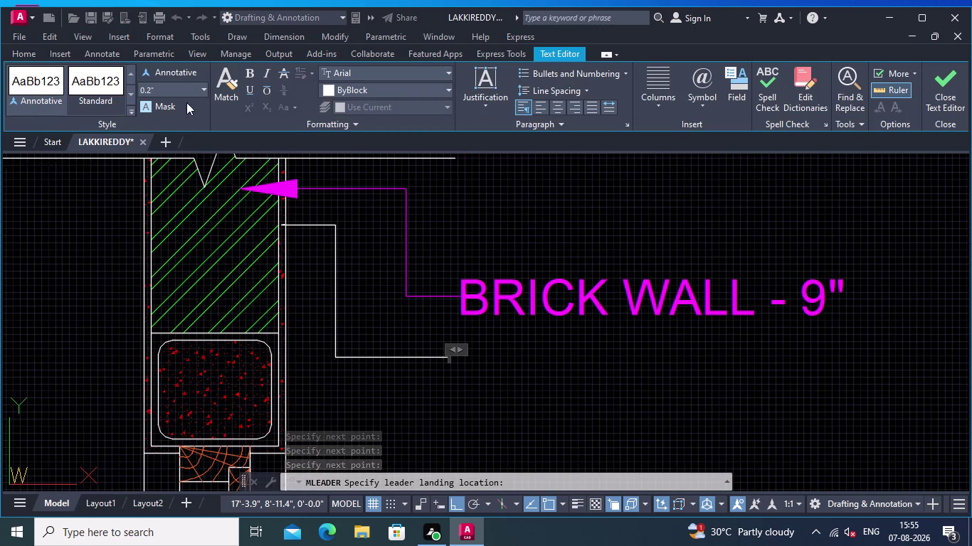
Set the leader label text height to 2.5.
click(186, 90)
key(BackSpace)
text(2.5)
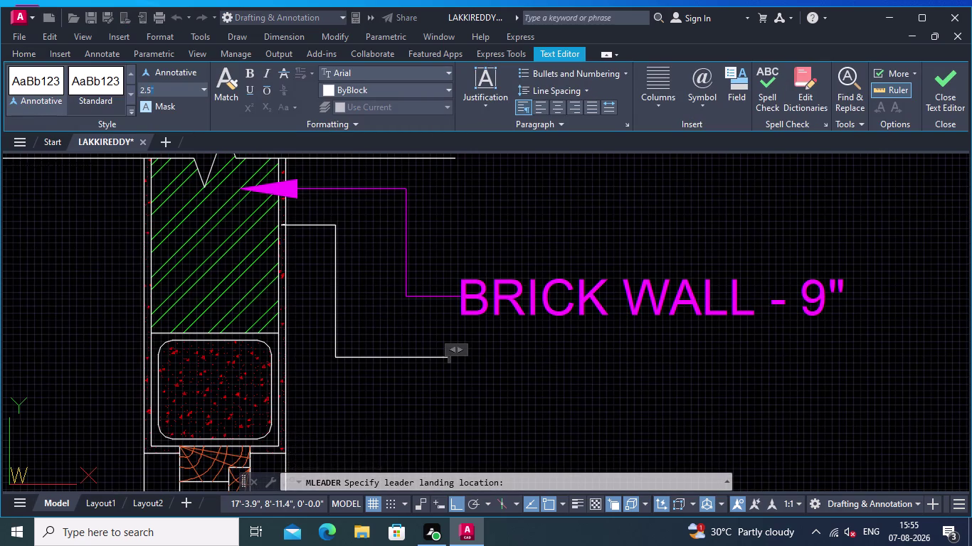
key(Return)
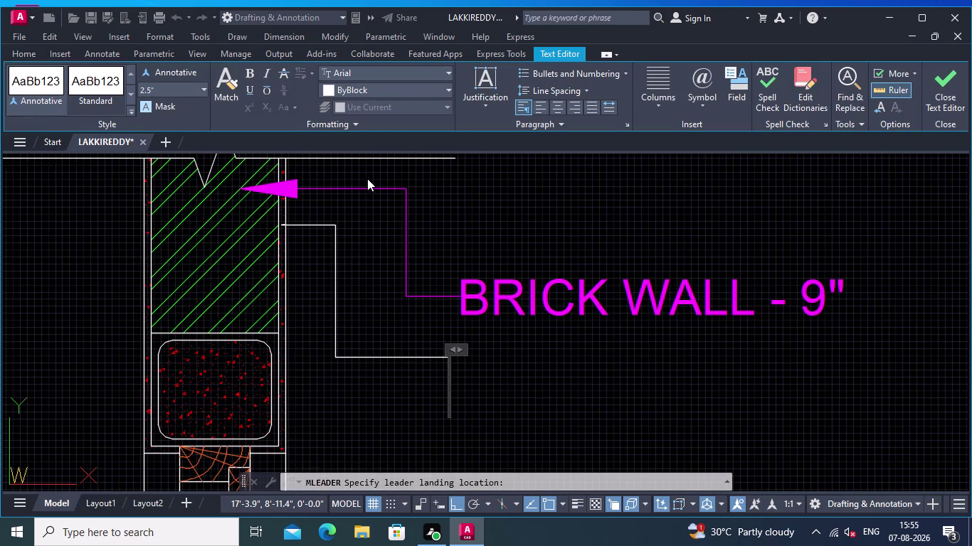
Type the label CEMENT PLASTER-0.5" THICK and close the text editor.
text(CEME)
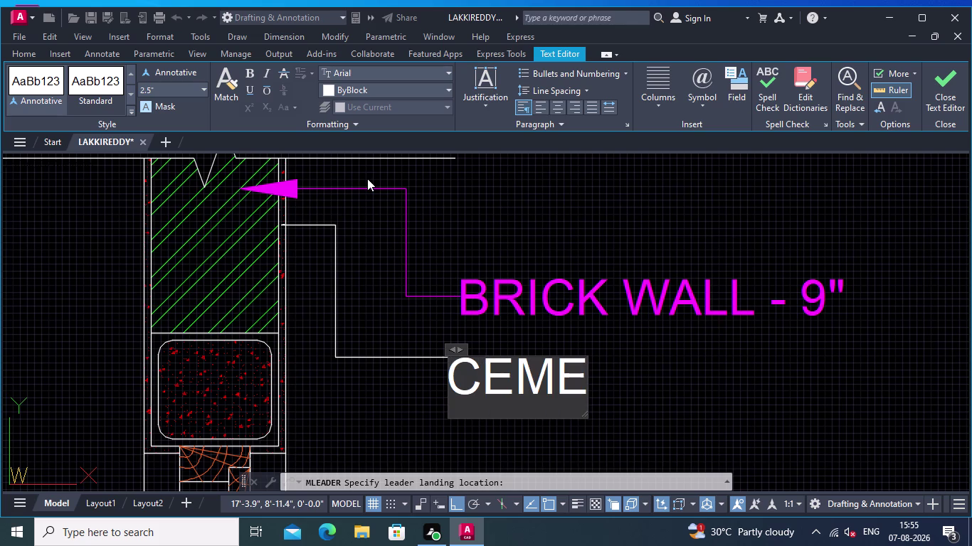
text(NT PLAS)
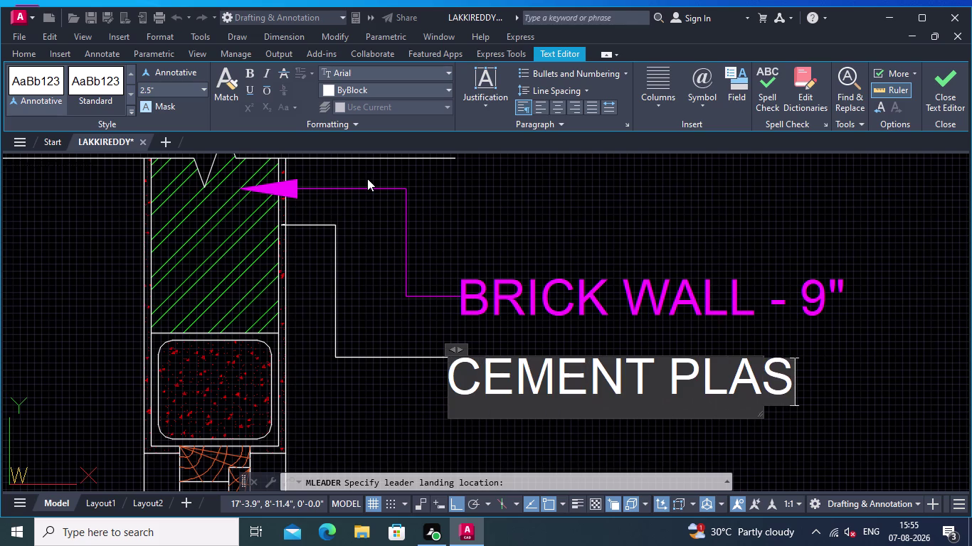
text(TER)
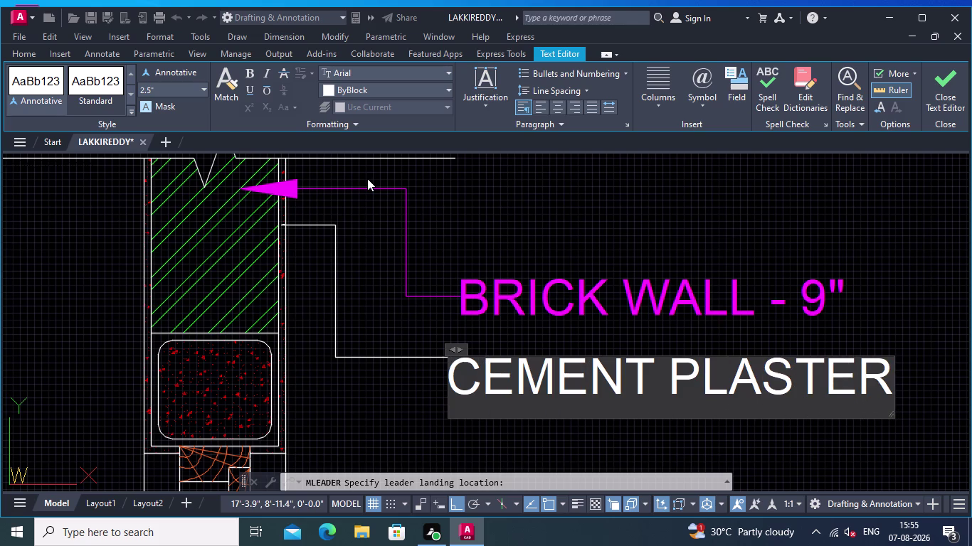
middle_drag(492, 243, 446, 212)
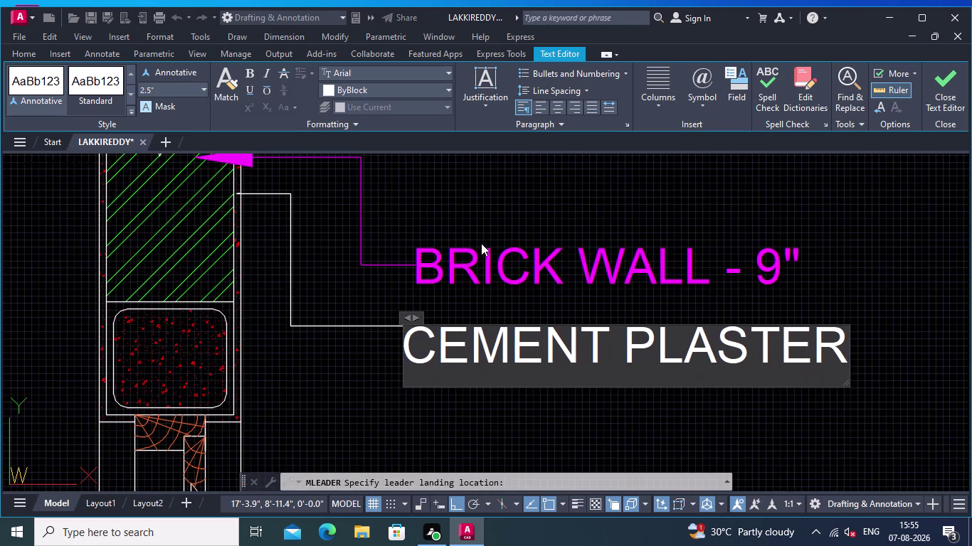
middle_drag(479, 212, 458, 212)
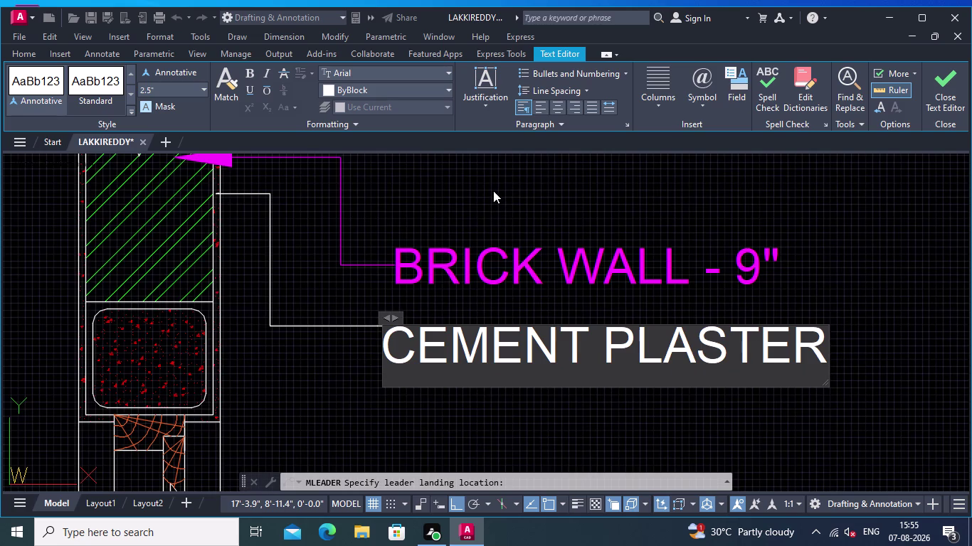
middle_drag(491, 220, 493, 247)
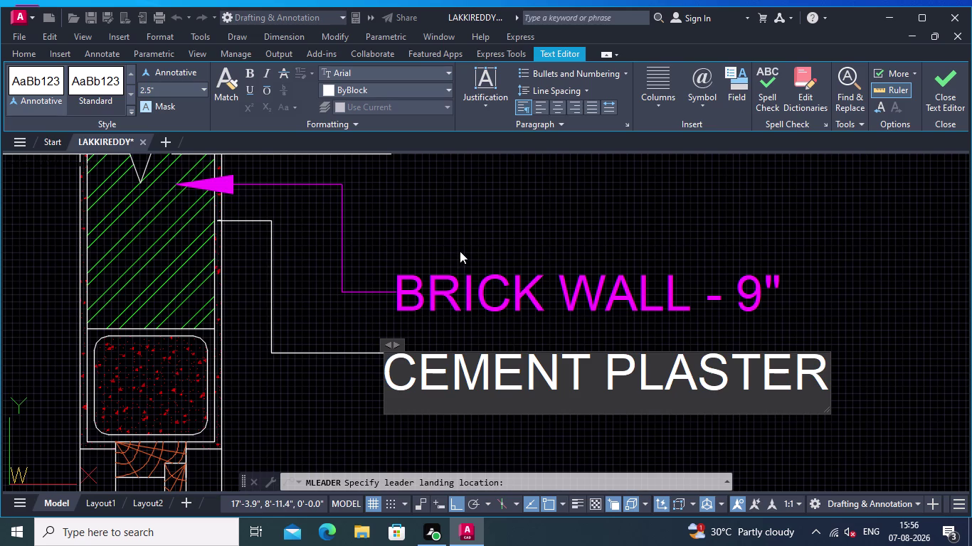
key(minus)
text(0.5)
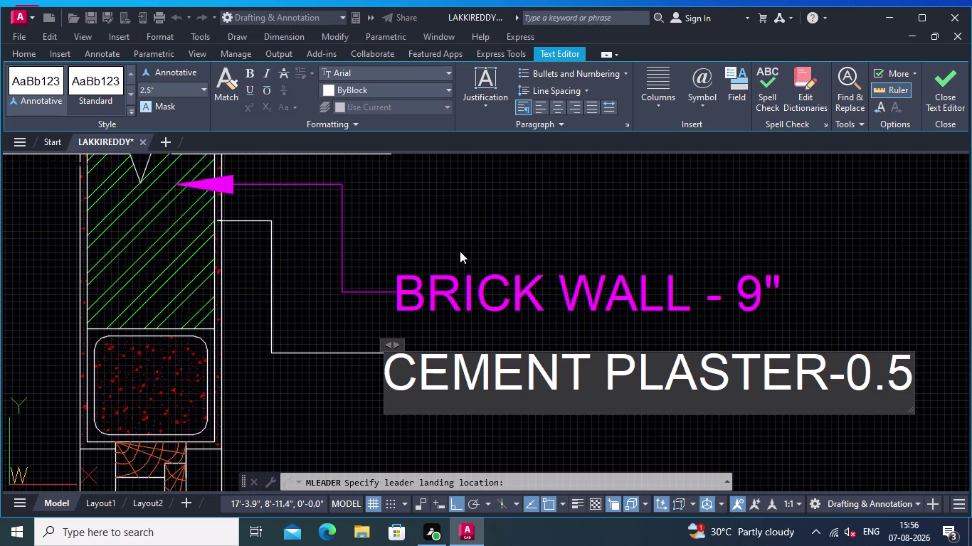
text(")
key(space)
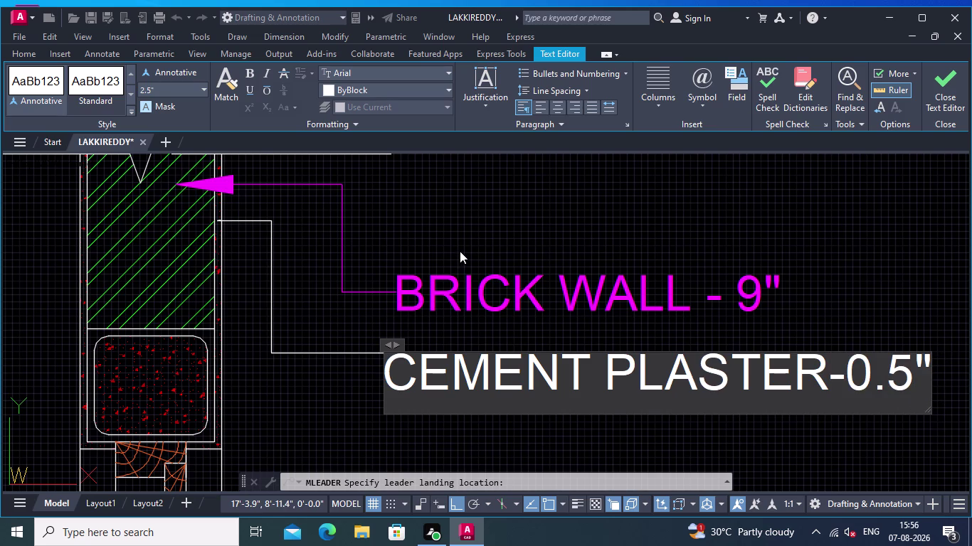
text(THICK)
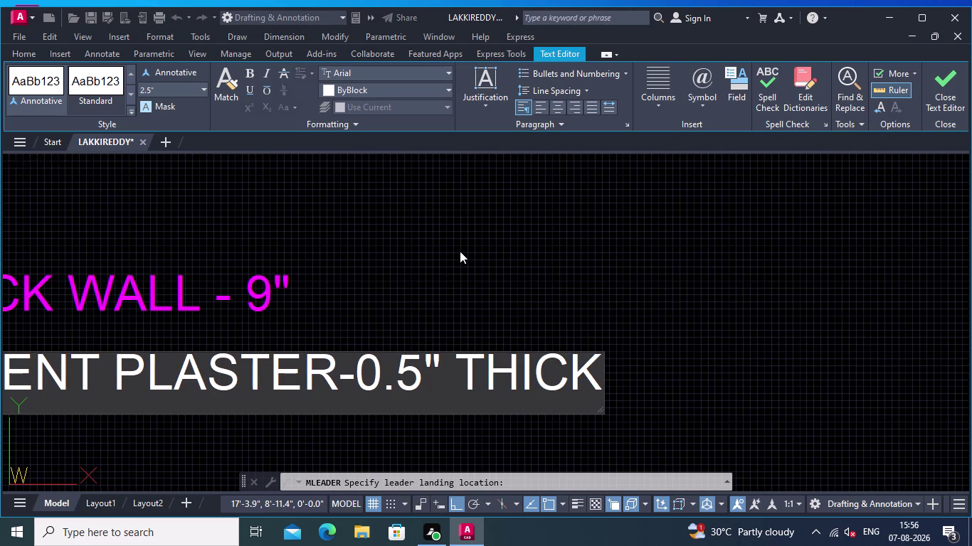
click(428, 286)
middle_drag(419, 301, 723, 291)
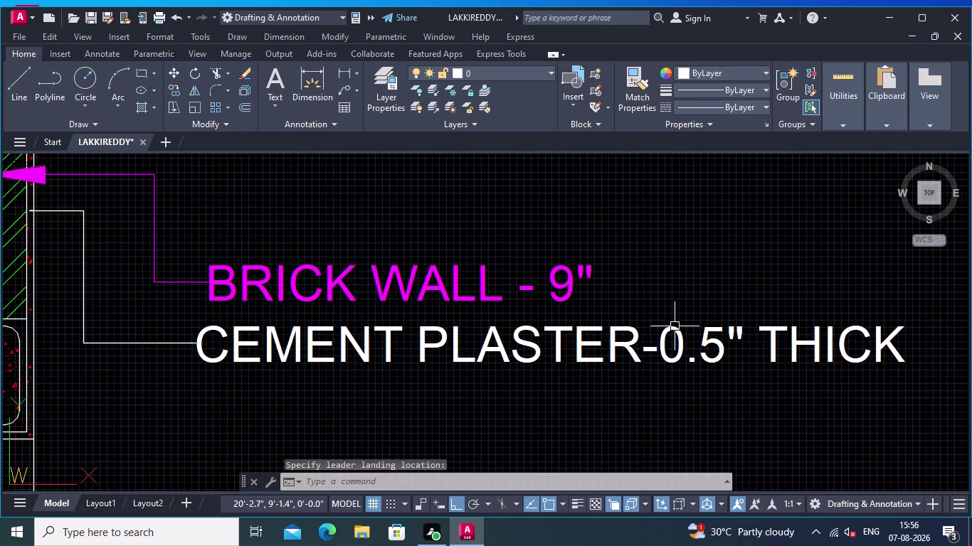
Set the cement plaster leader's arrowhead size to 4" in Properties.
click(645, 337)
click(584, 330)
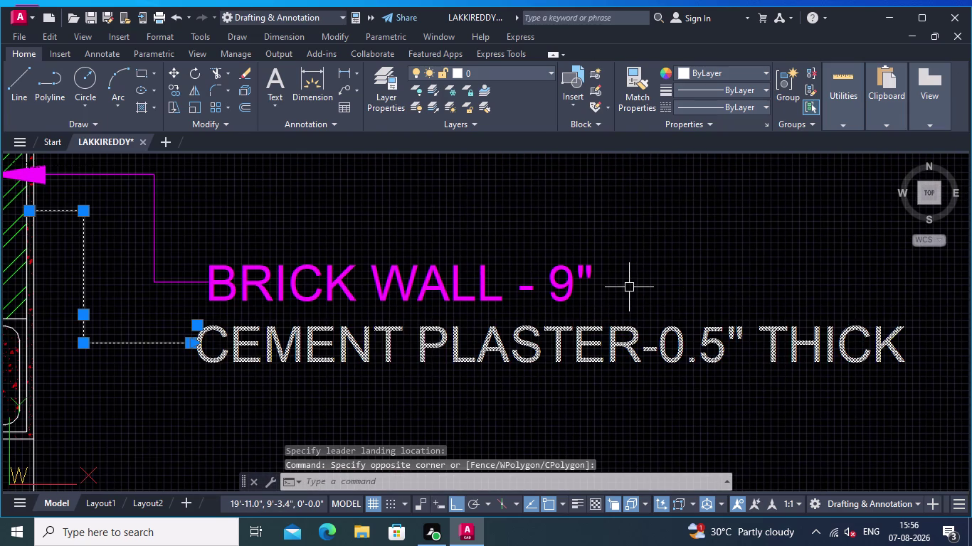
text(PRO)
key(Return)
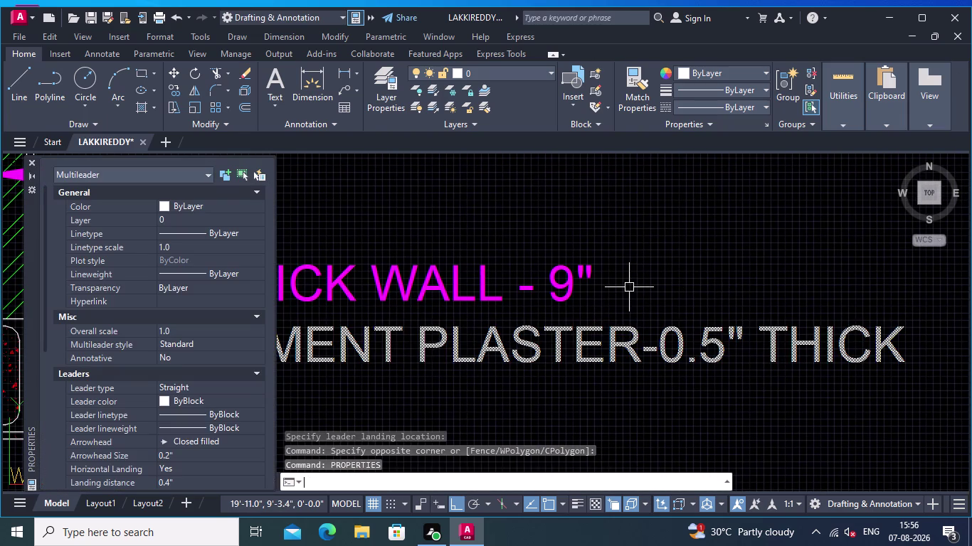
click(177, 452)
key(BackSpace)
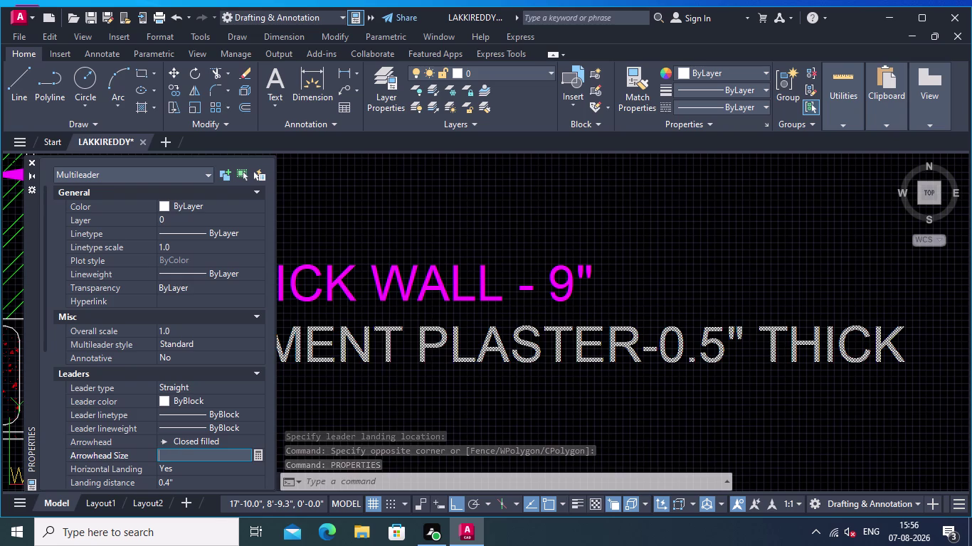
key(4)
key(Return)
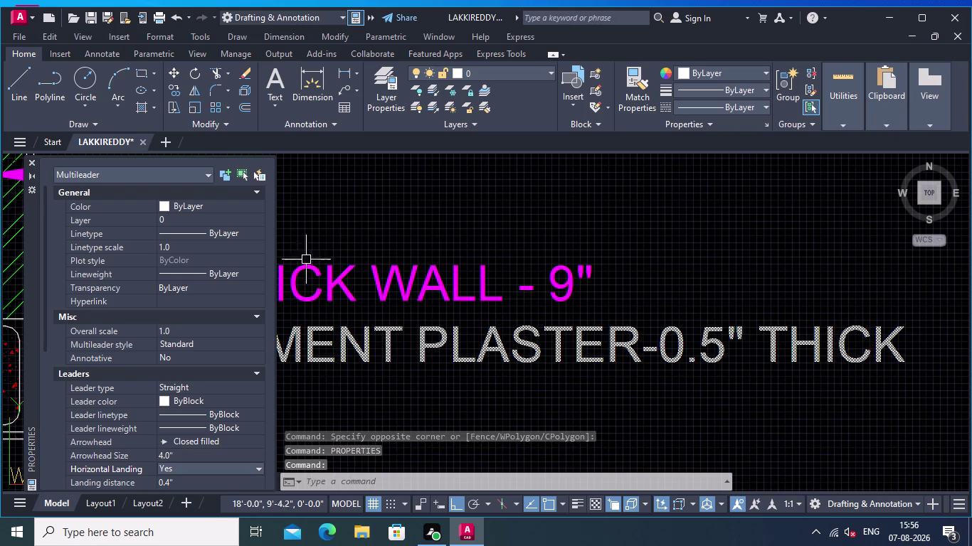
click(30, 163)
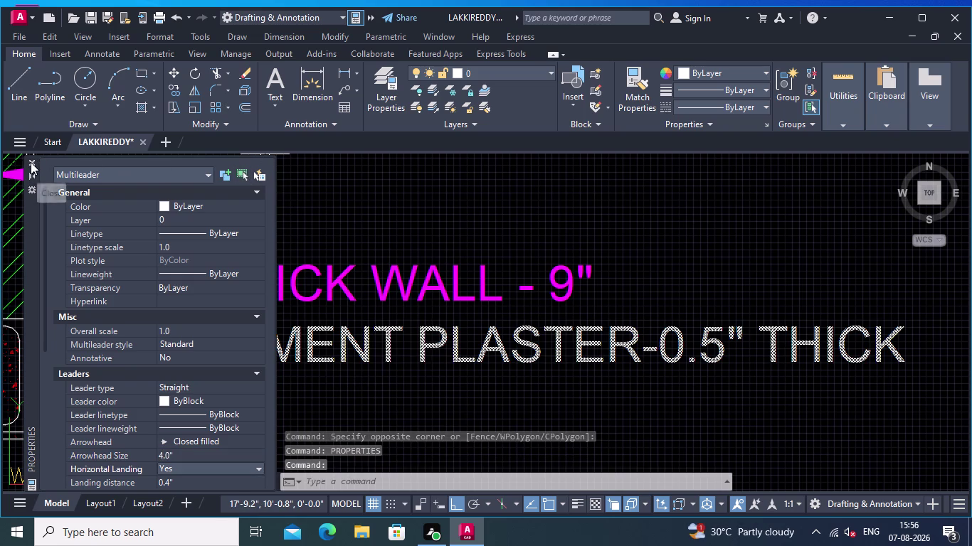
Deselect the leader and zoom in on the enlarged arrowhead.
middle_drag(199, 304, 239, 301)
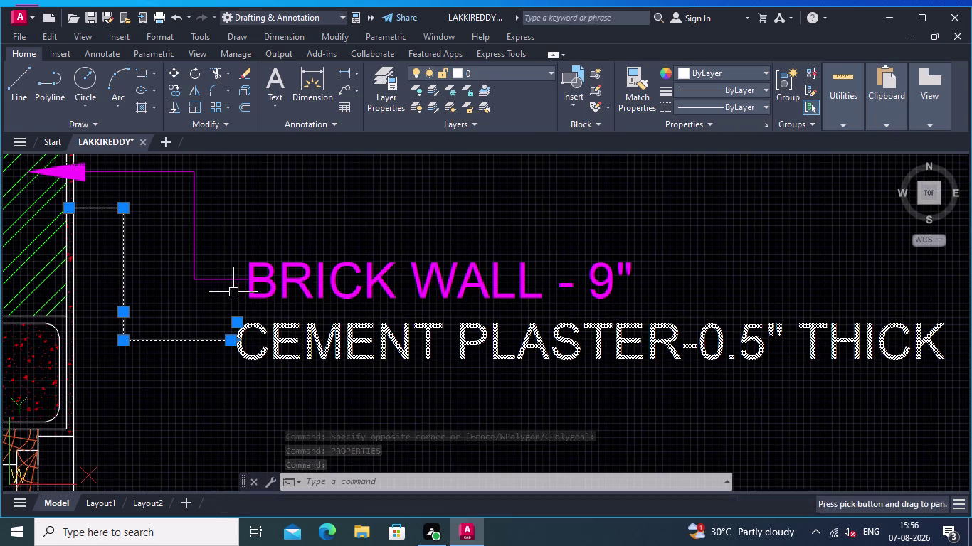
key(Escape)
scroll(up, 3)
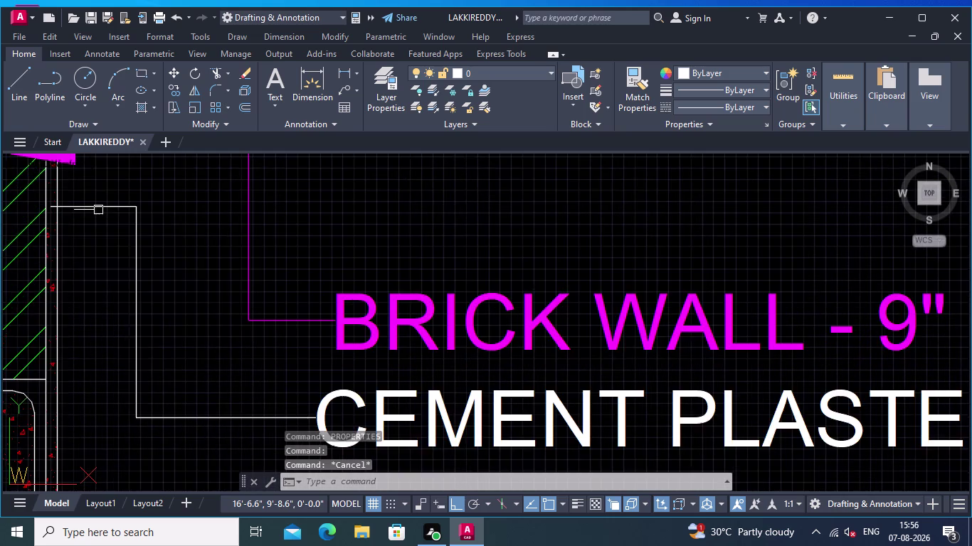
middle_drag(102, 210, 274, 257)
scroll(up, 3)
scroll(up, 3)
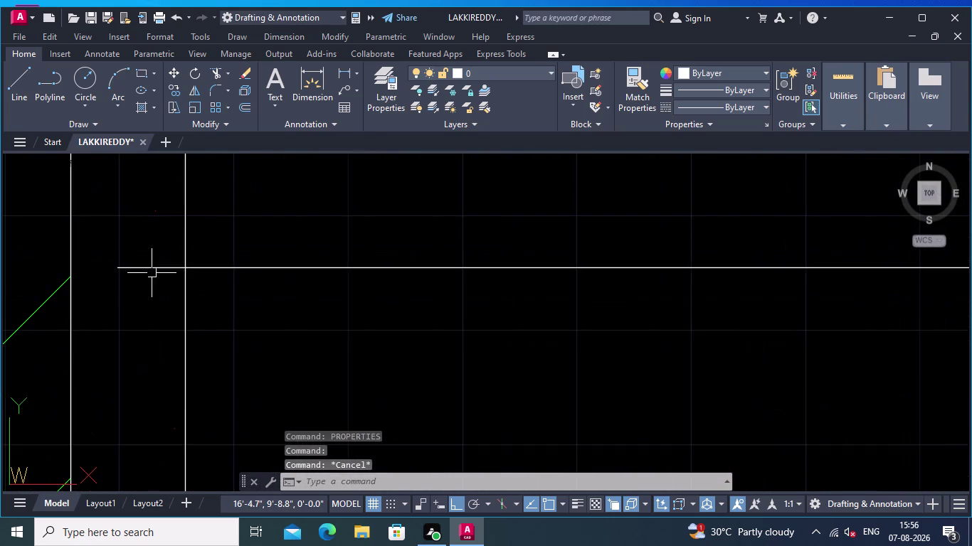
scroll(up, 3)
Select the long leader line and clear its arrowhead size in Properties.
click(117, 260)
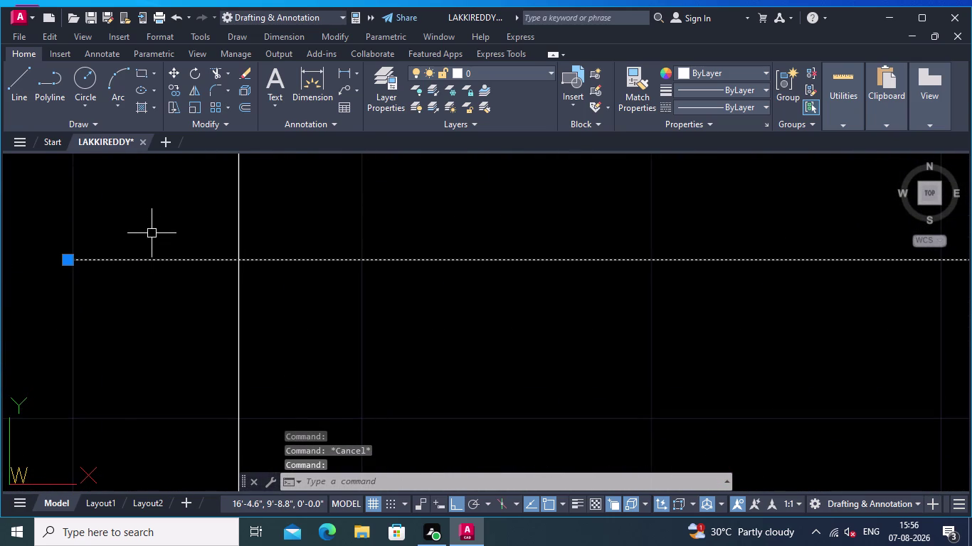
right_click(151, 233)
key(Escape)
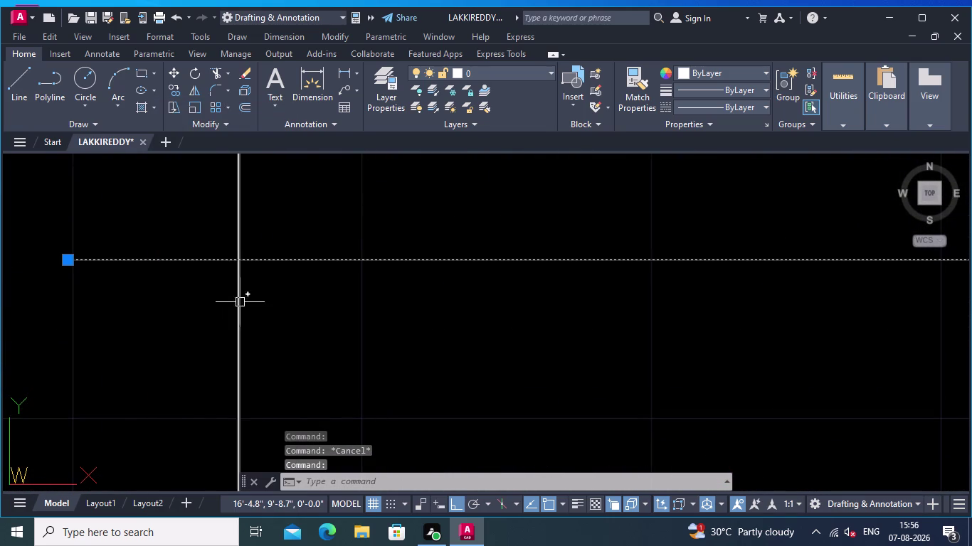
text(PRO)
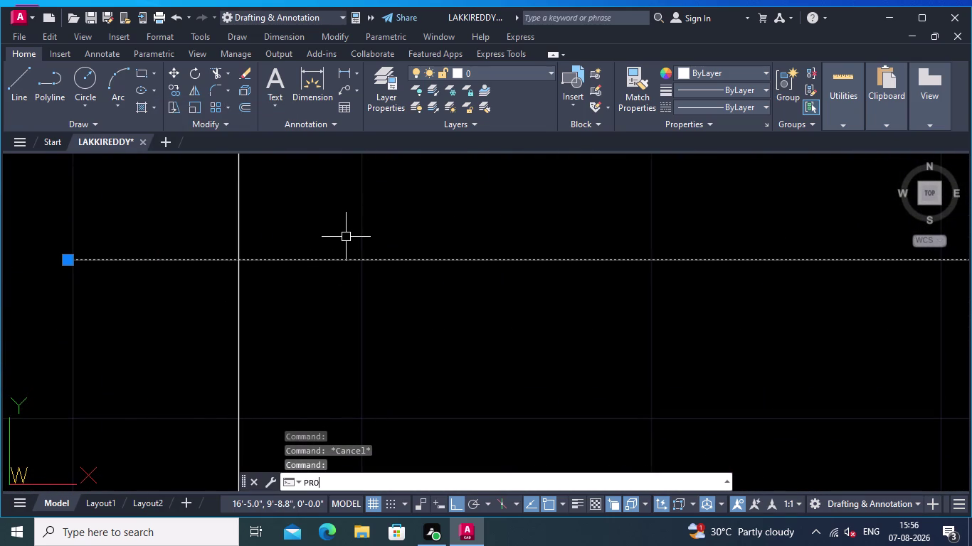
key(Return)
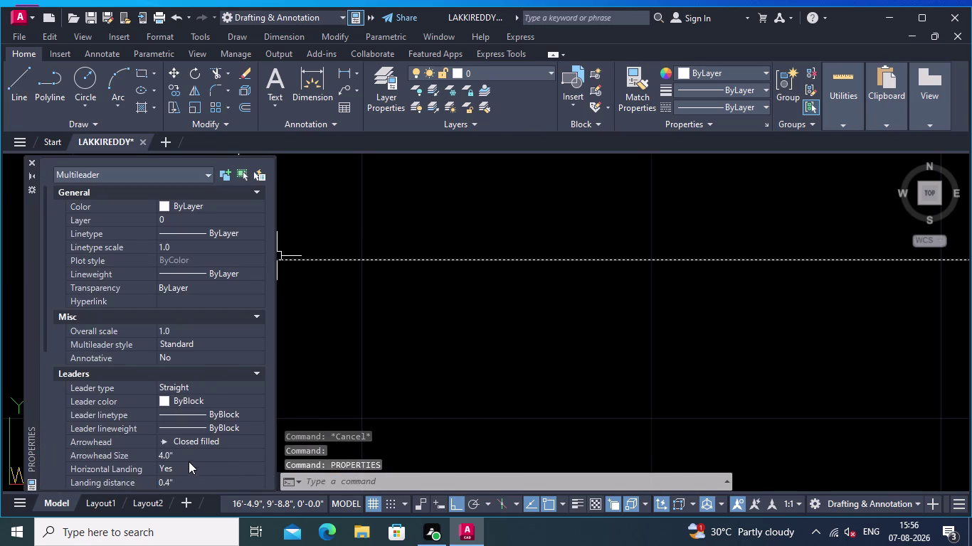
click(180, 450)
key(BackSpace)
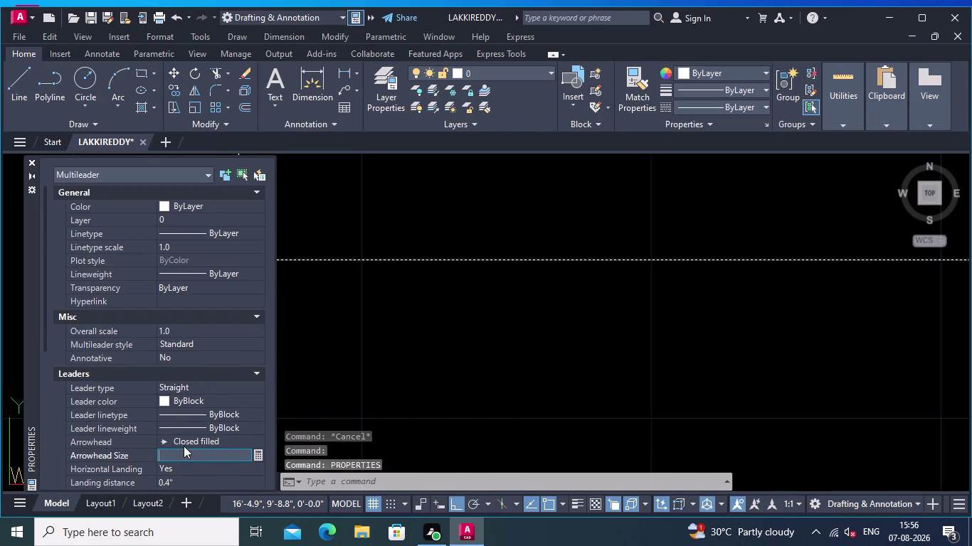
click(32, 161)
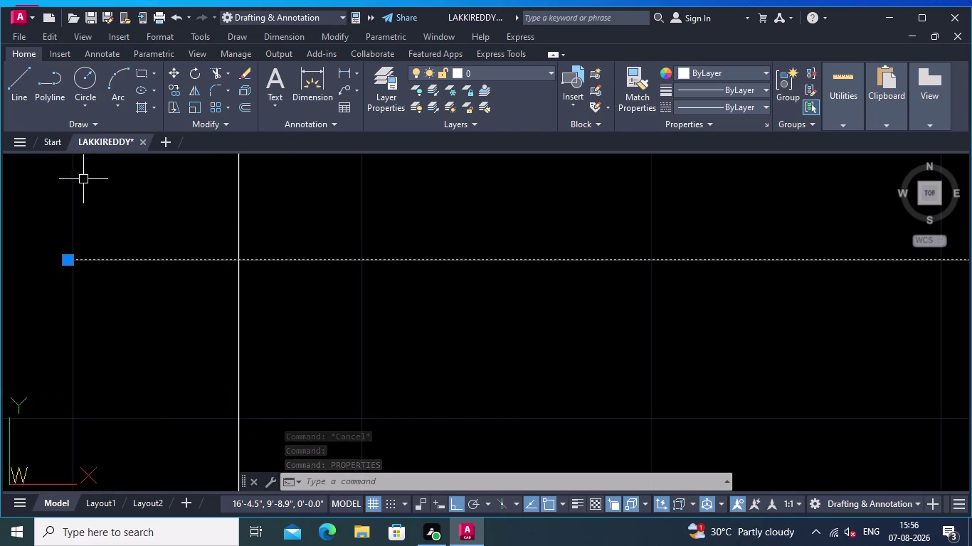
Undo thirteen times, removing the white leader and restoring the magenta CEMENT PLASTER label.
key(ctrl+z)
key(ctrl+z)
key(ctrl+z)
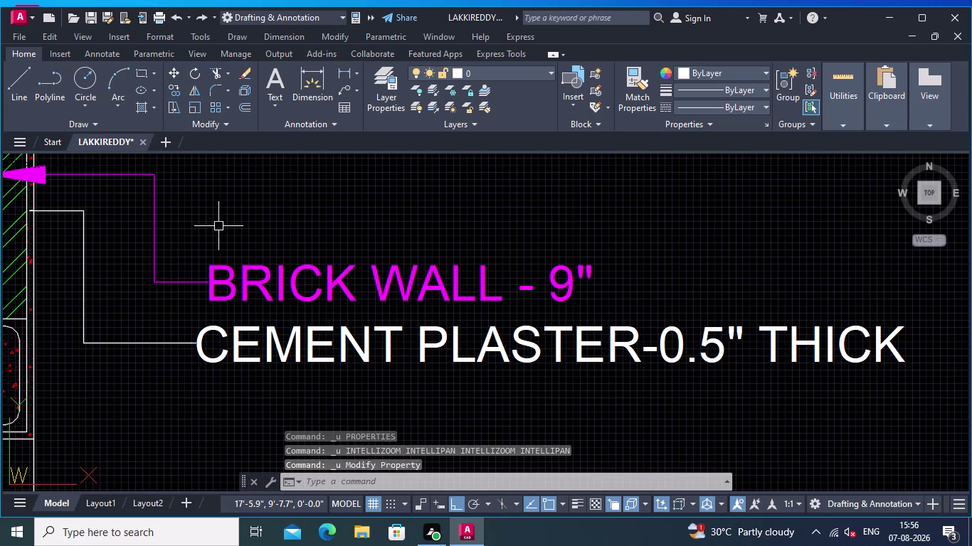
key(ctrl+z)
key(ctrl+z)
key(ctrl+z)
key(ctrl+z)
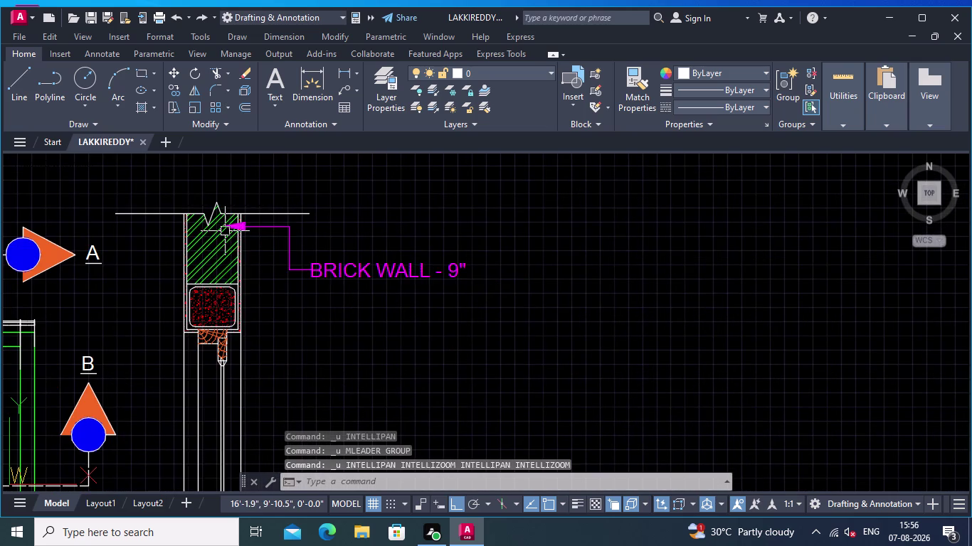
key(ctrl+z)
key(ctrl+z)
key(ctrl+z)
key(ctrl+z)
key(ctrl+z)
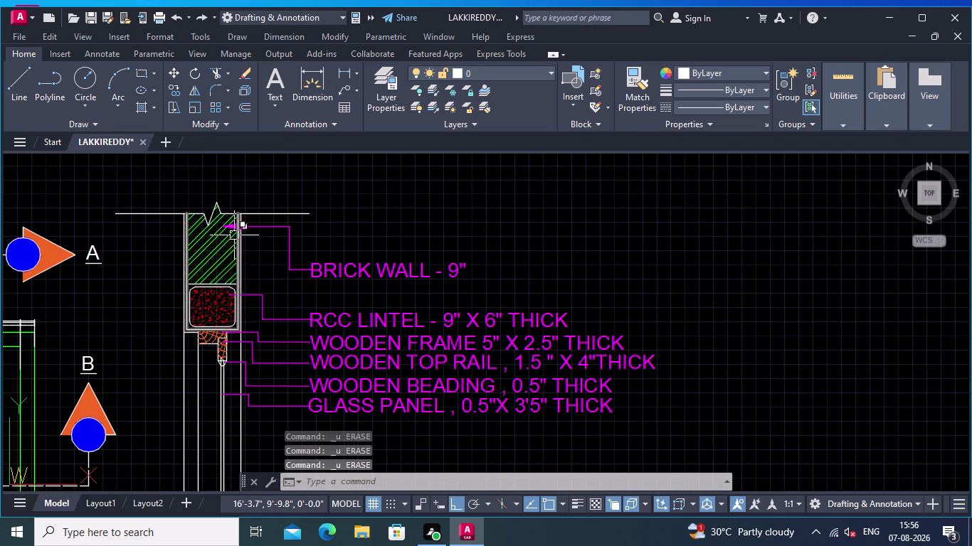
key(ctrl+z)
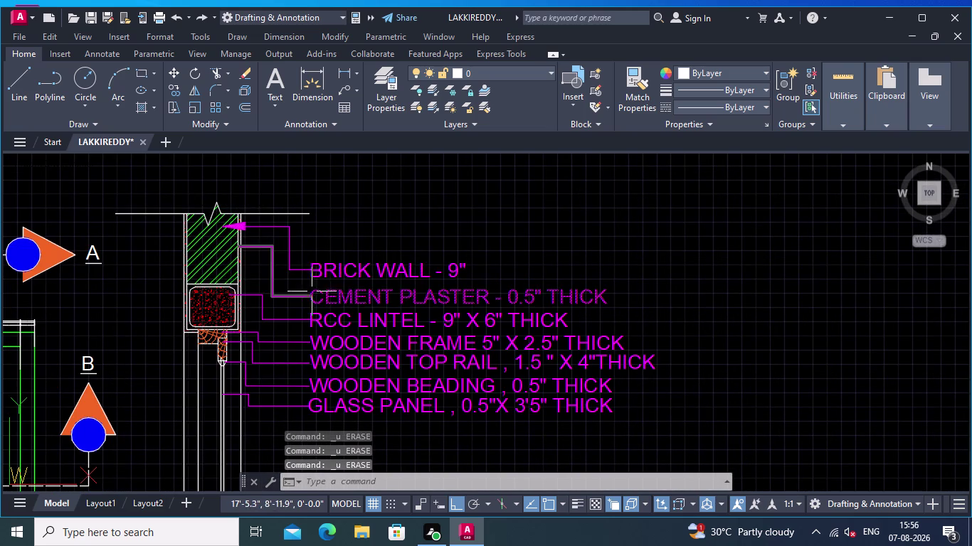
Pan to the brick wall arrowhead and window-select around it.
middle_drag(302, 276, 360, 281)
scroll(up, 3)
middle_drag(315, 253, 417, 260)
middle_drag(383, 237, 430, 279)
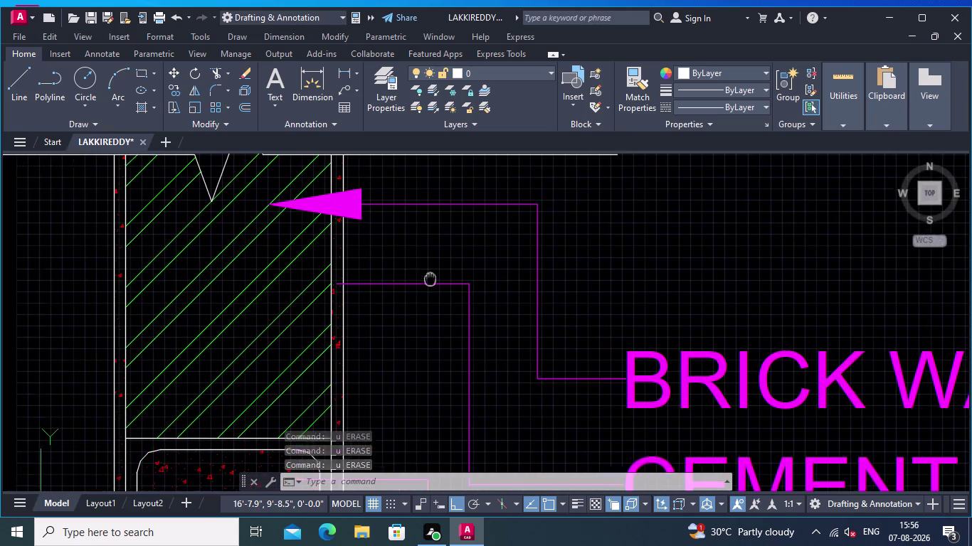
middle_drag(429, 279, 438, 282)
click(374, 215)
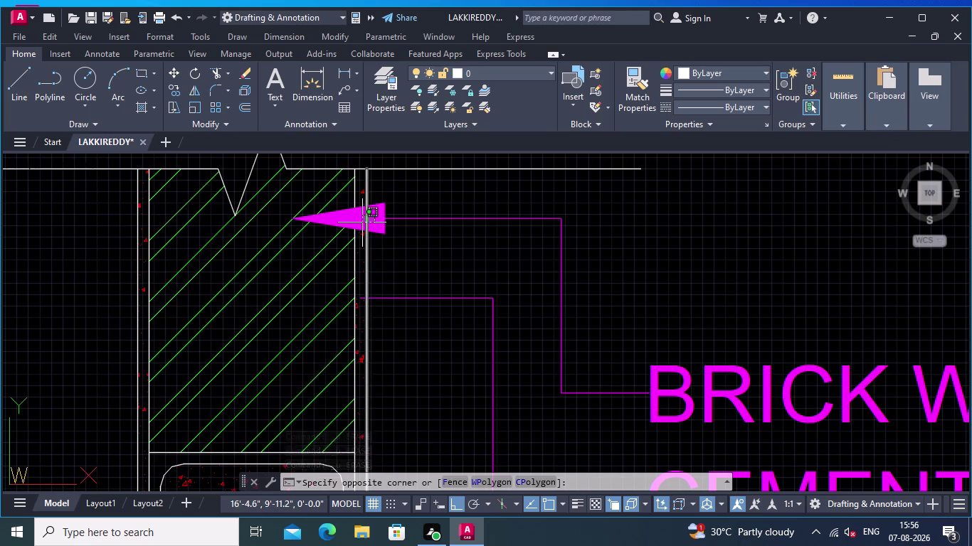
click(362, 223)
key(Escape)
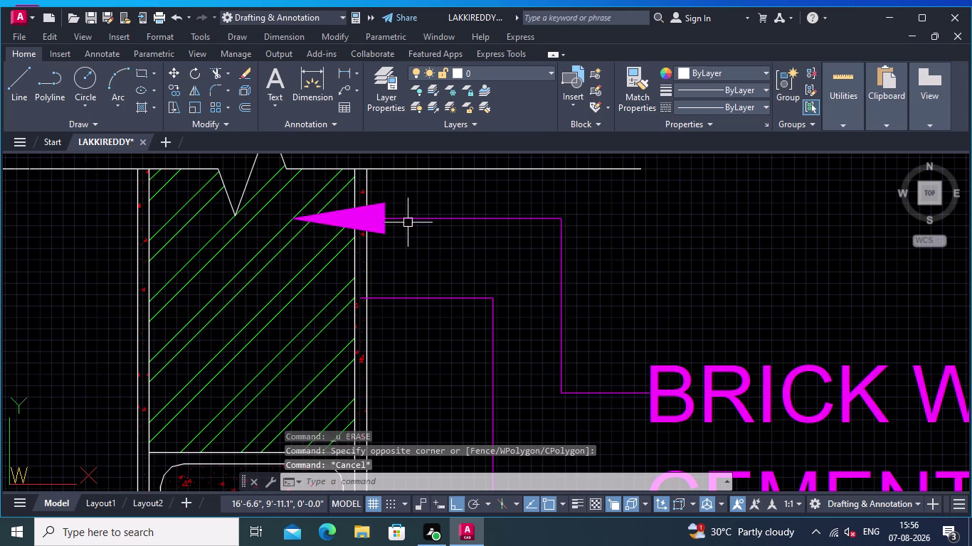
click(412, 219)
right_click(419, 207)
click(470, 231)
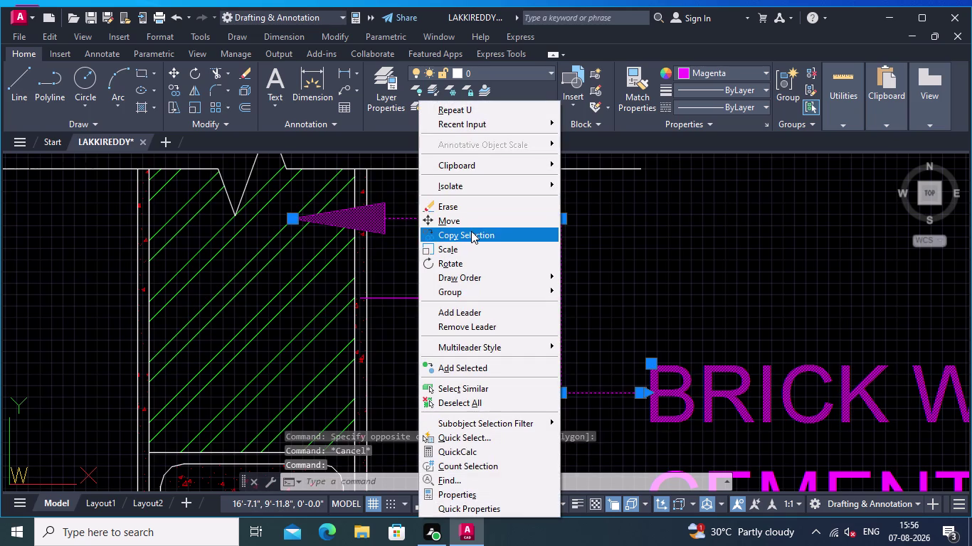
click(386, 220)
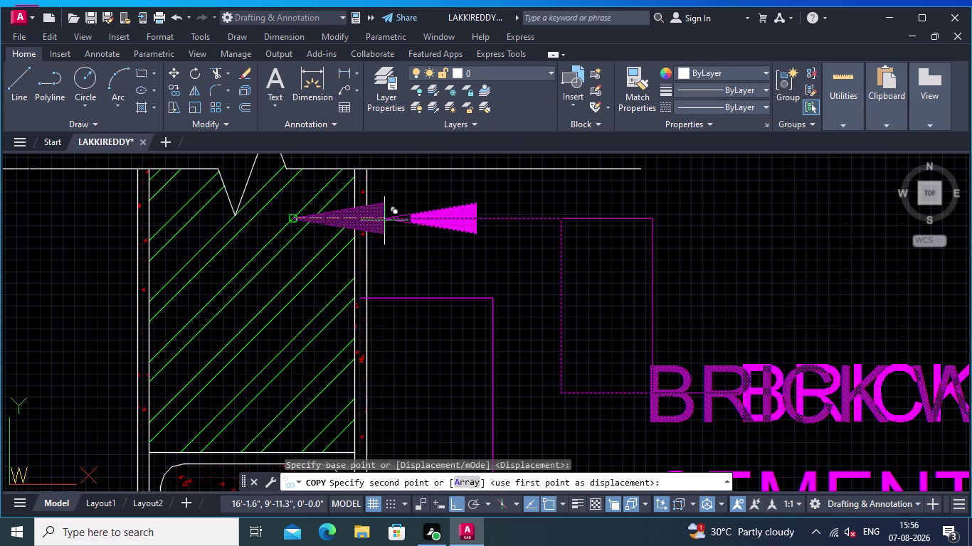
click(359, 300)
middle_drag(458, 291, 421, 214)
middle_drag(427, 311, 407, 252)
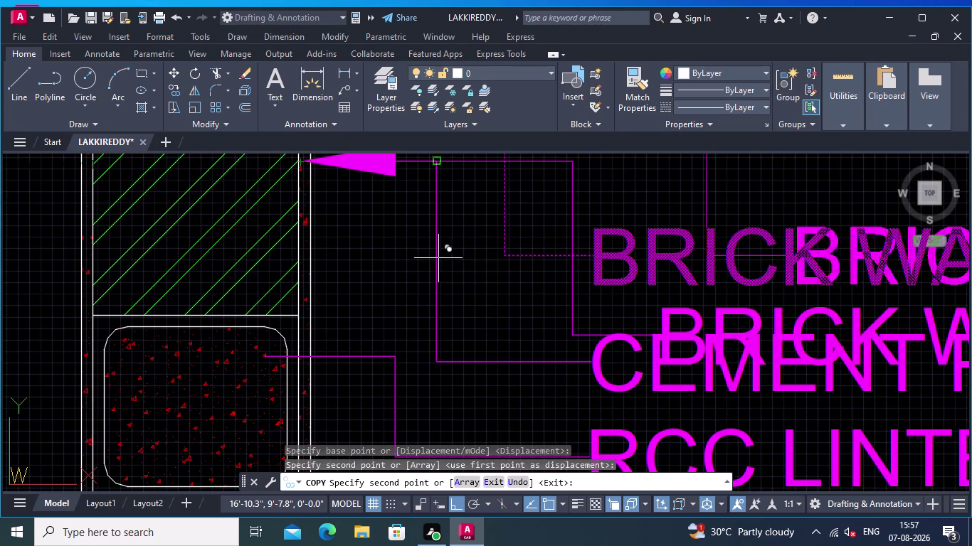
scroll(down, 3)
scroll(down, 3)
scroll(up, 3)
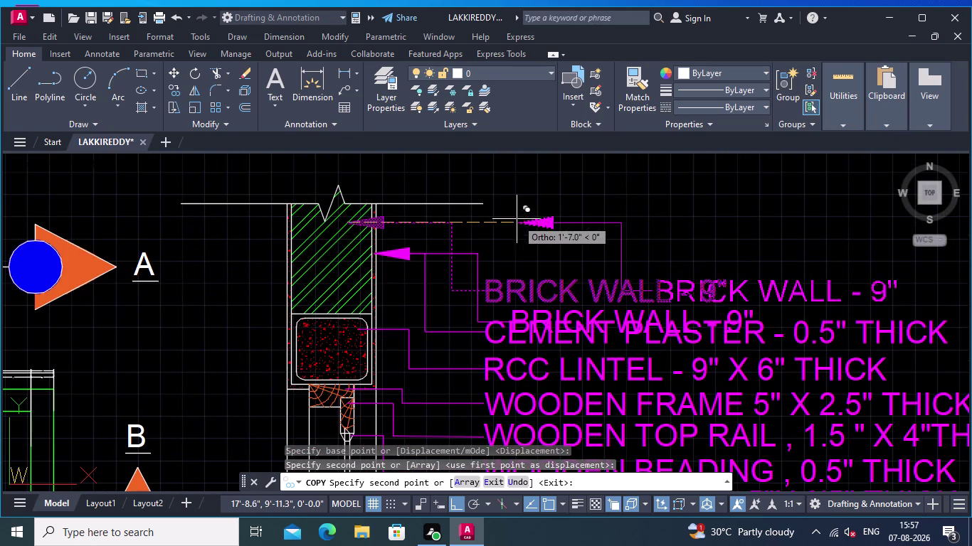
key(Escape)
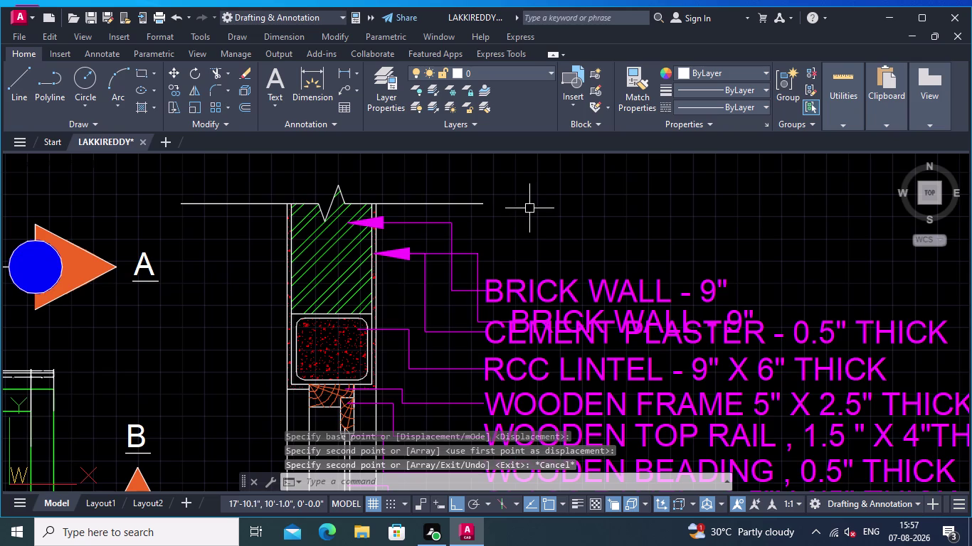
key(ctrl+z)
middle_drag(563, 232, 351, 150)
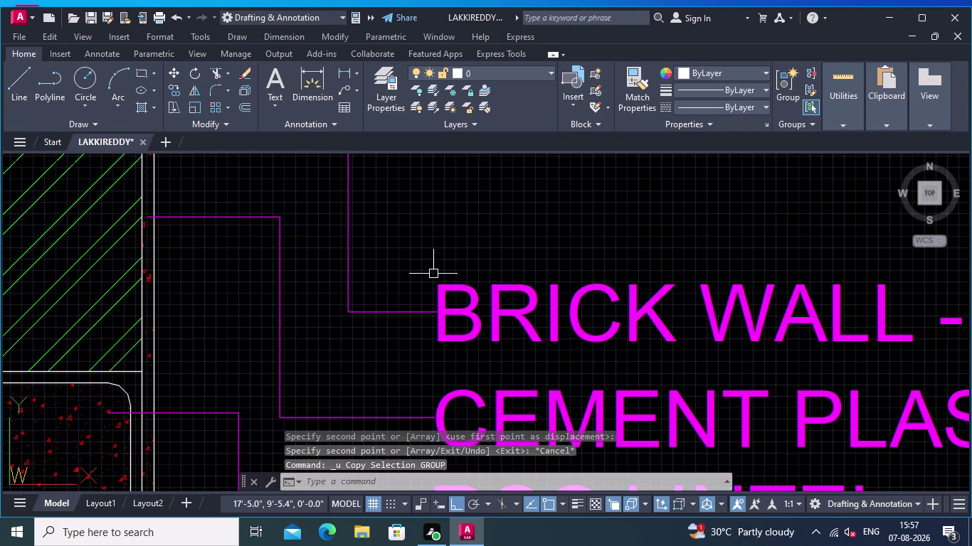
Crossing-select the six labels under BRICK WALL - 9" and delete them.
middle_drag(440, 271, 254, 151)
scroll(down, 3)
middle_drag(475, 302, 337, 204)
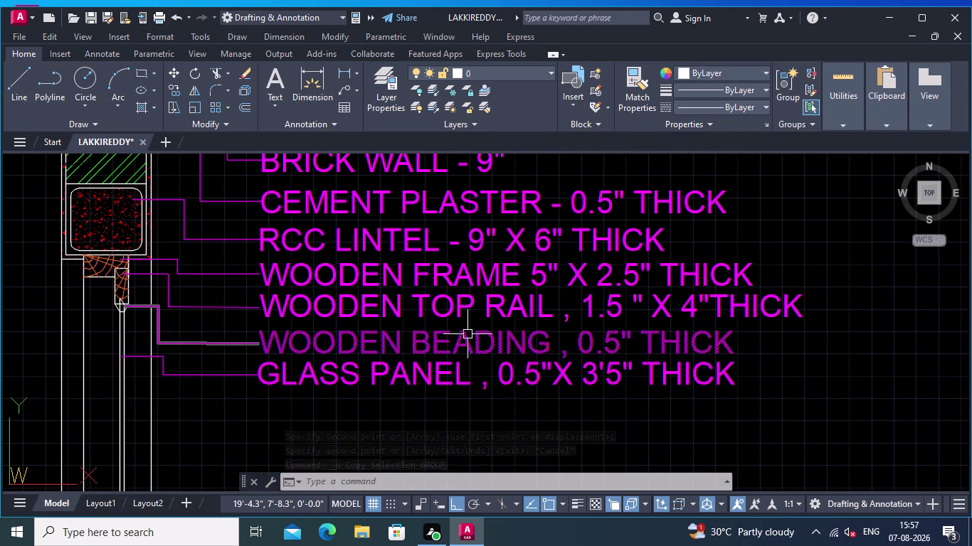
middle_drag(467, 334, 517, 363)
middle_drag(440, 275, 341, 249)
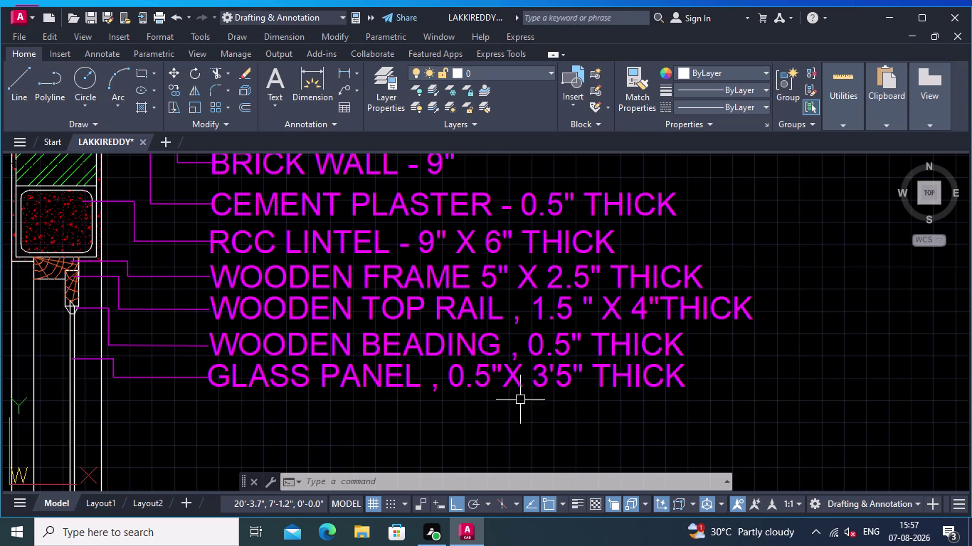
click(517, 404)
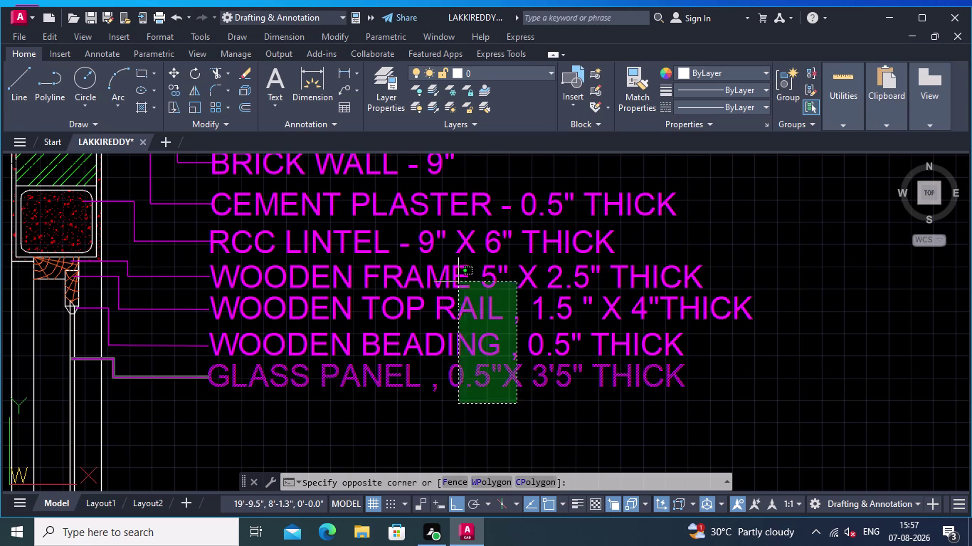
click(383, 189)
key(Delete)
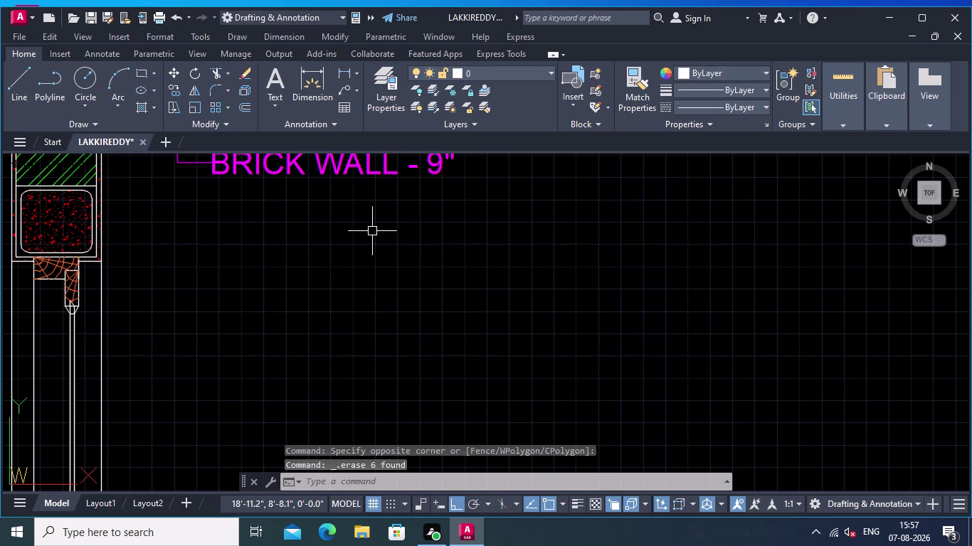
middle_drag(376, 244, 483, 336)
scroll(up, 3)
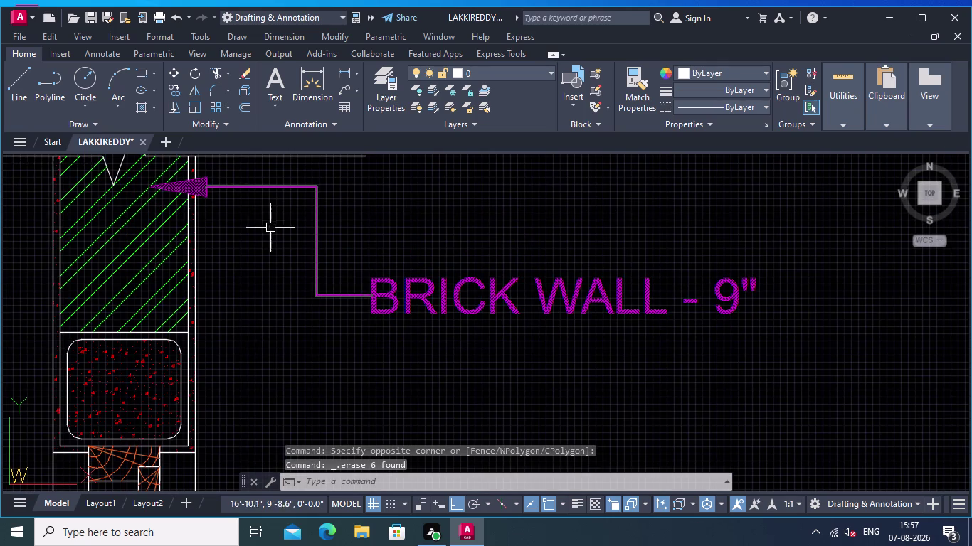
click(435, 338)
click(427, 287)
right_click(425, 253)
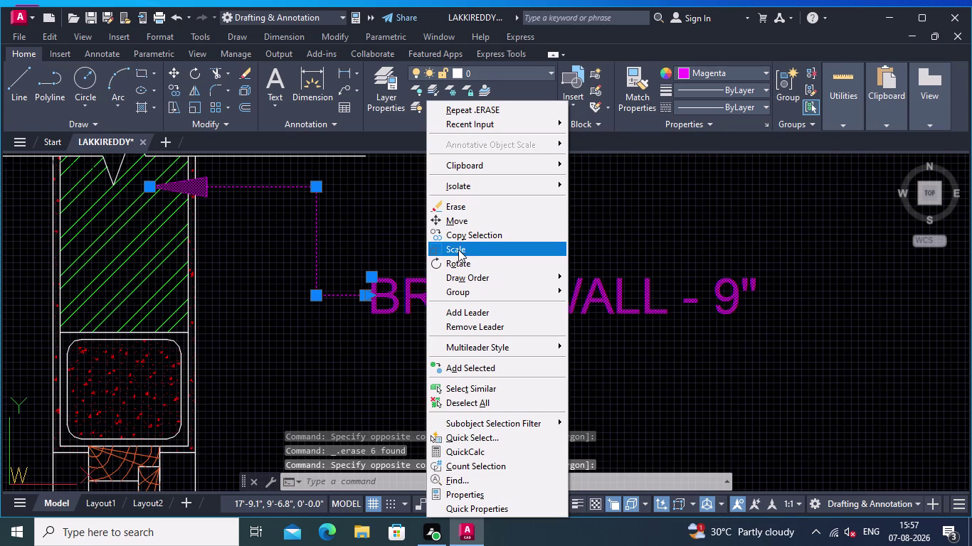
click(458, 237)
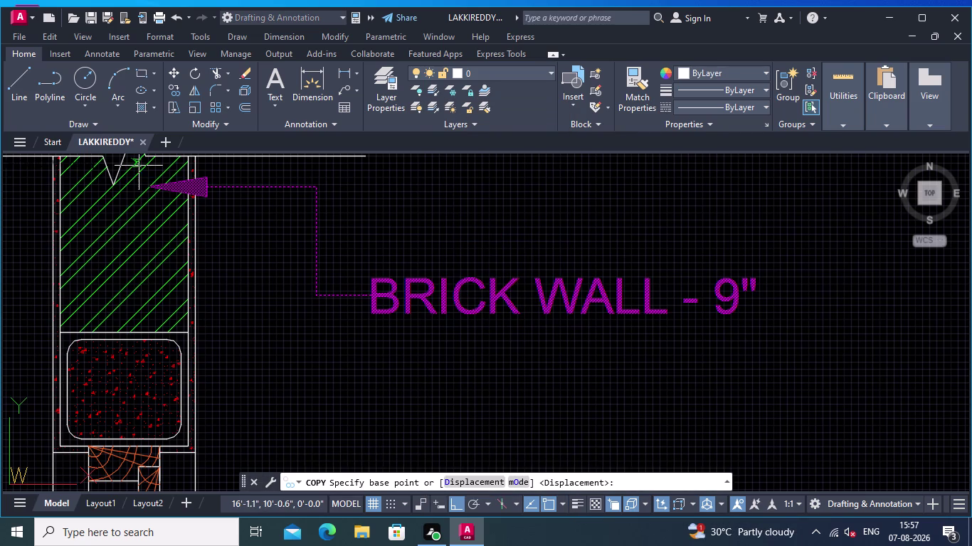
click(153, 188)
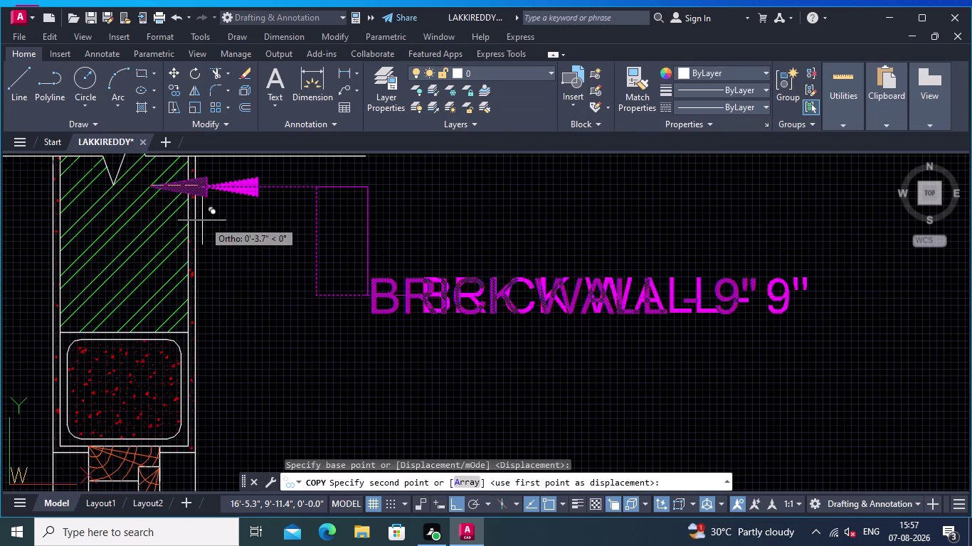
middle_drag(202, 220, 288, 300)
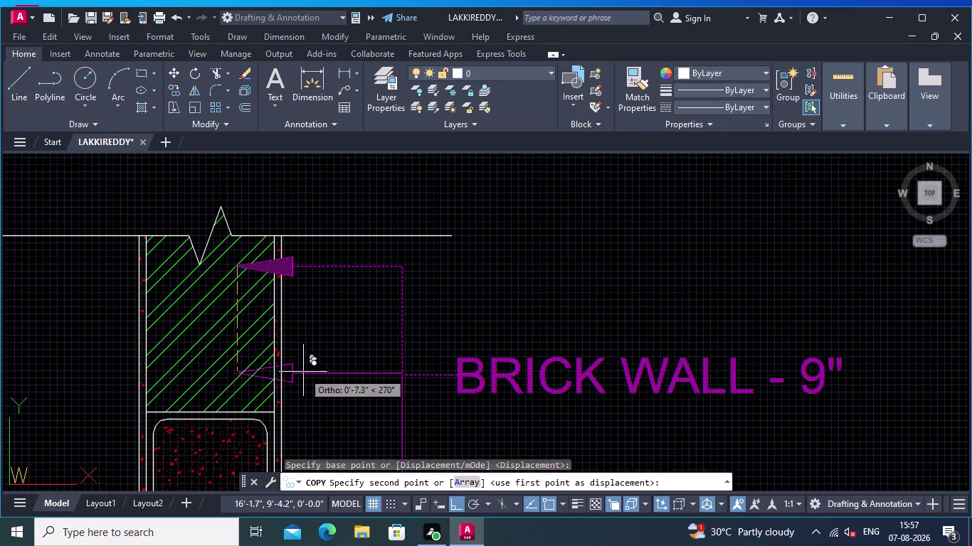
click(279, 351)
middle_drag(380, 286, 361, 176)
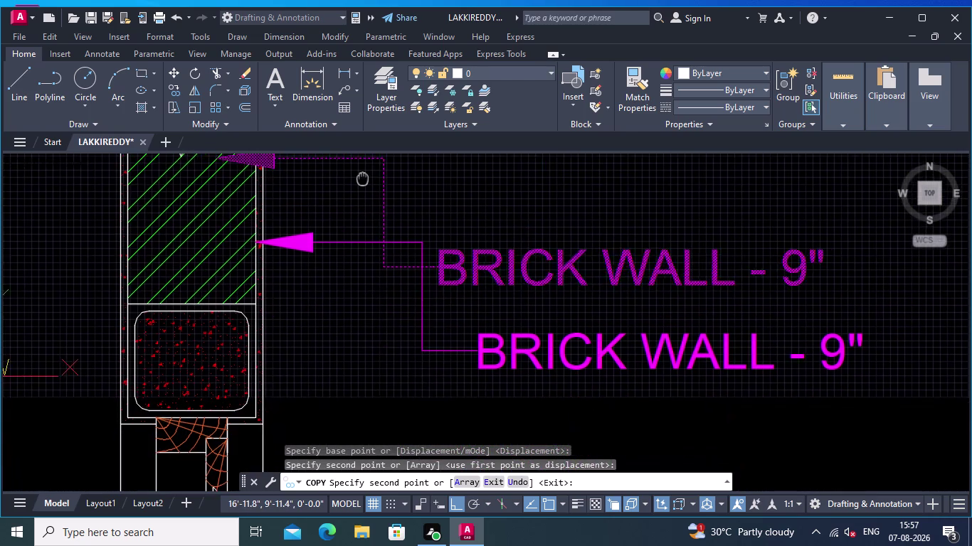
middle_drag(362, 176, 362, 175)
middle_drag(329, 362, 362, 338)
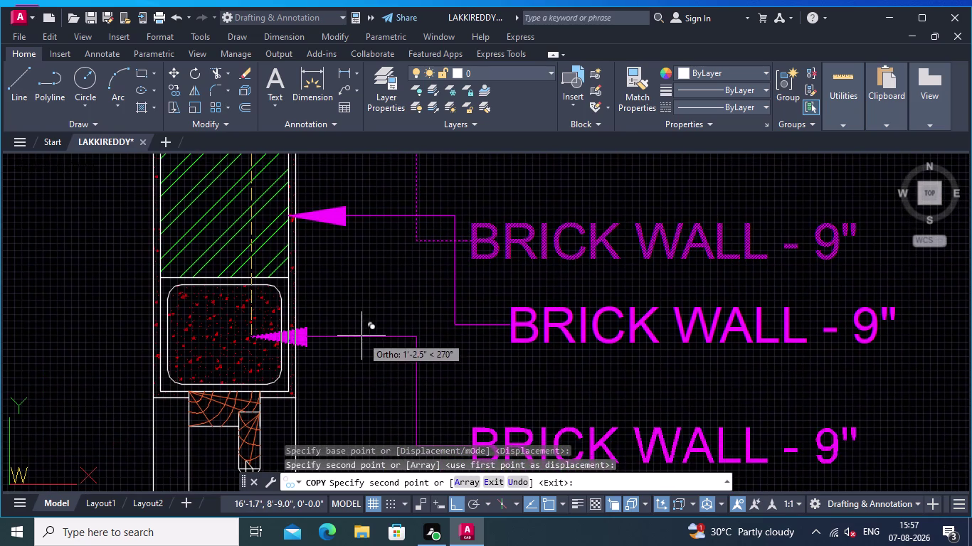
middle_drag(393, 293, 394, 323)
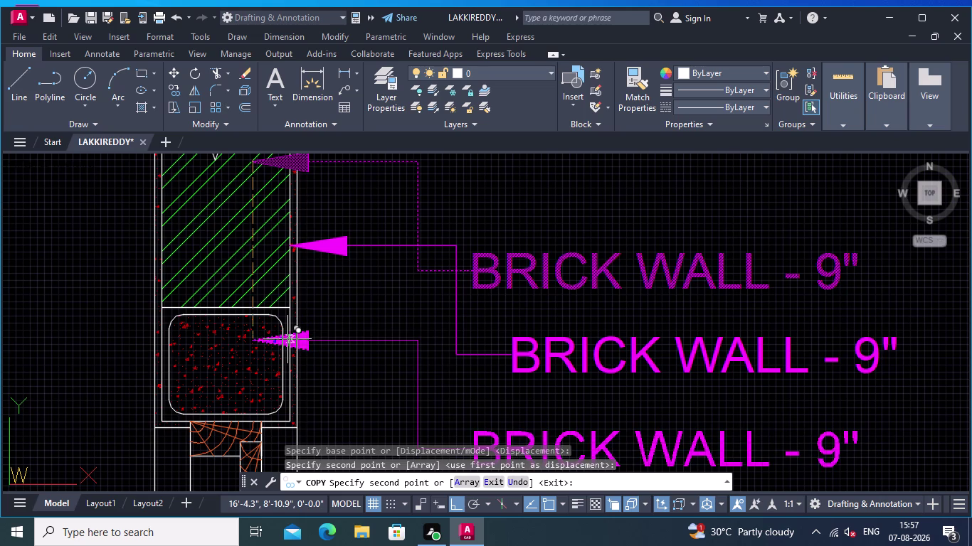
click(288, 340)
middle_drag(330, 335, 327, 232)
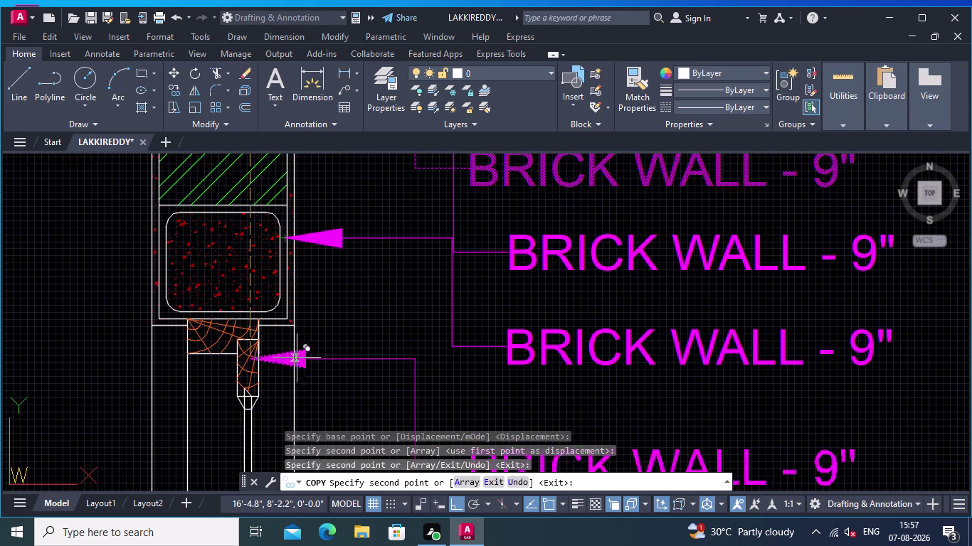
key(Escape)
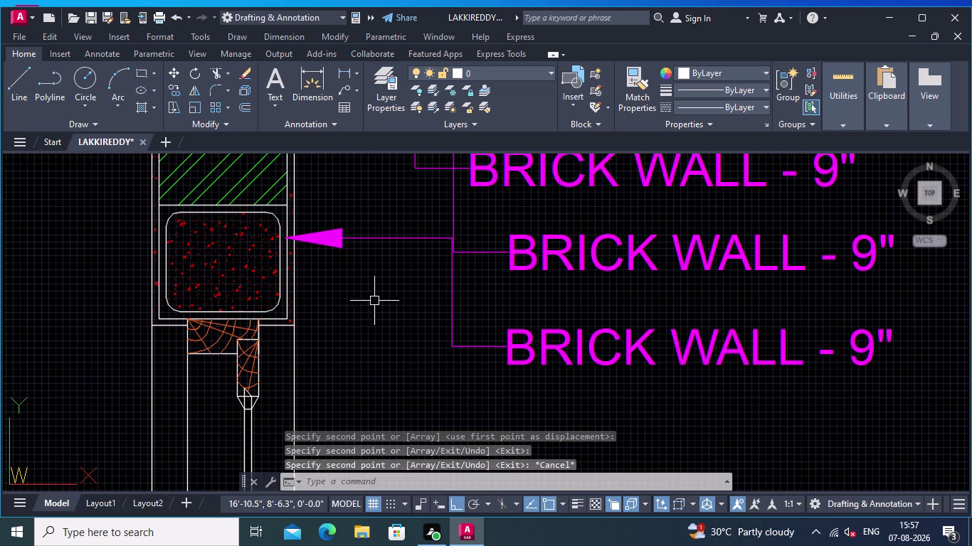
key(ctrl+z)
key(ctrl+z)
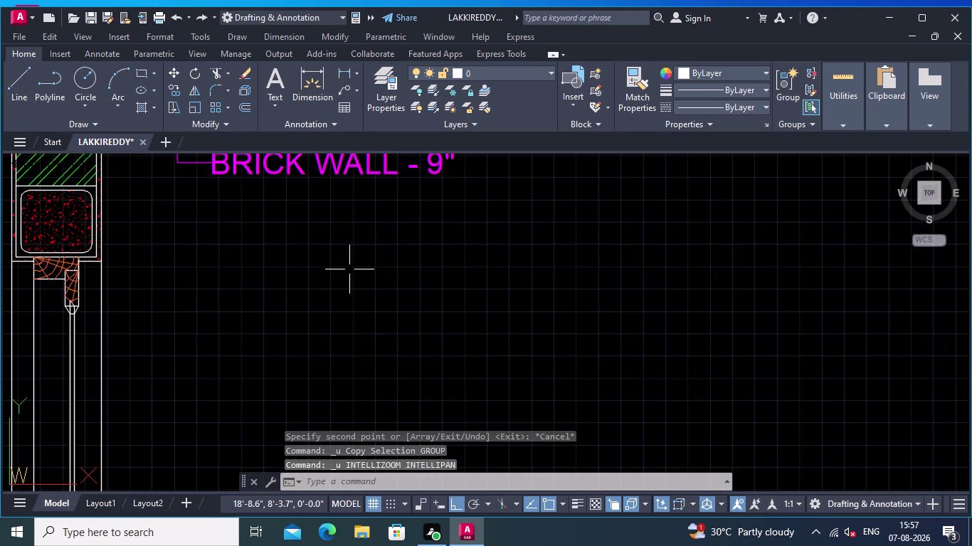
Undo the erase to bring back the six material labels, then cancel any command.
key(ctrl+z)
middle_drag(366, 296, 377, 355)
scroll(down, 3)
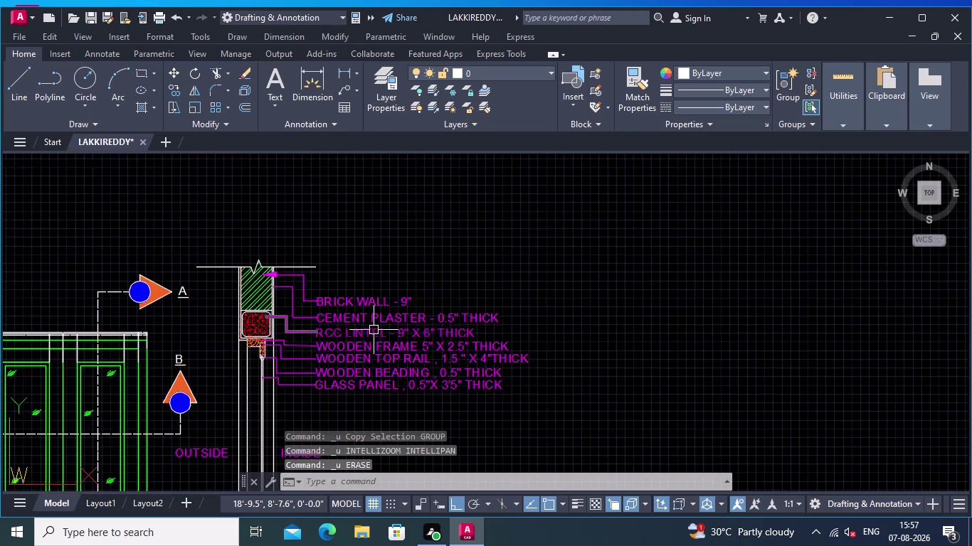
middle_drag(374, 331, 346, 264)
key(Escape)
key(Escape)
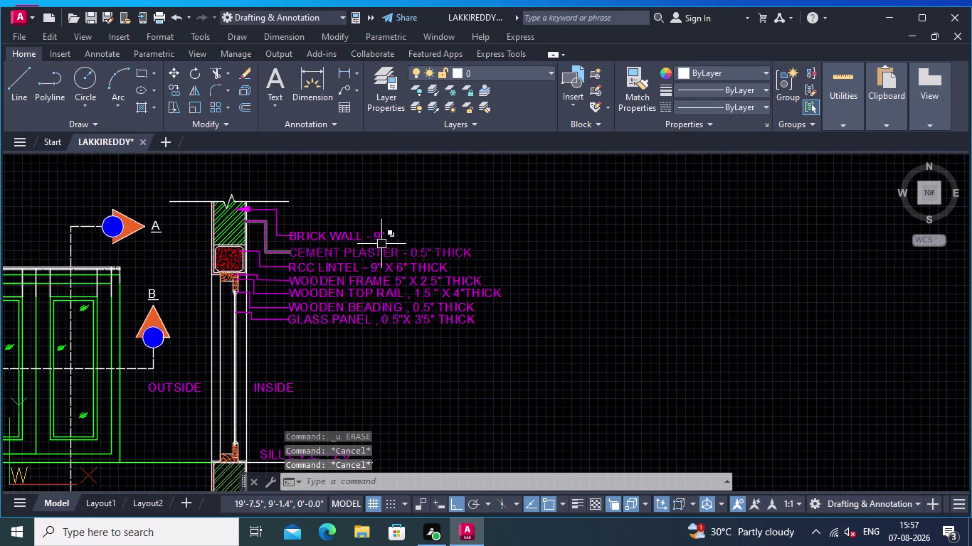
Pan and zoom across the drawing to inspect the plan section labels.
middle_click(447, 255)
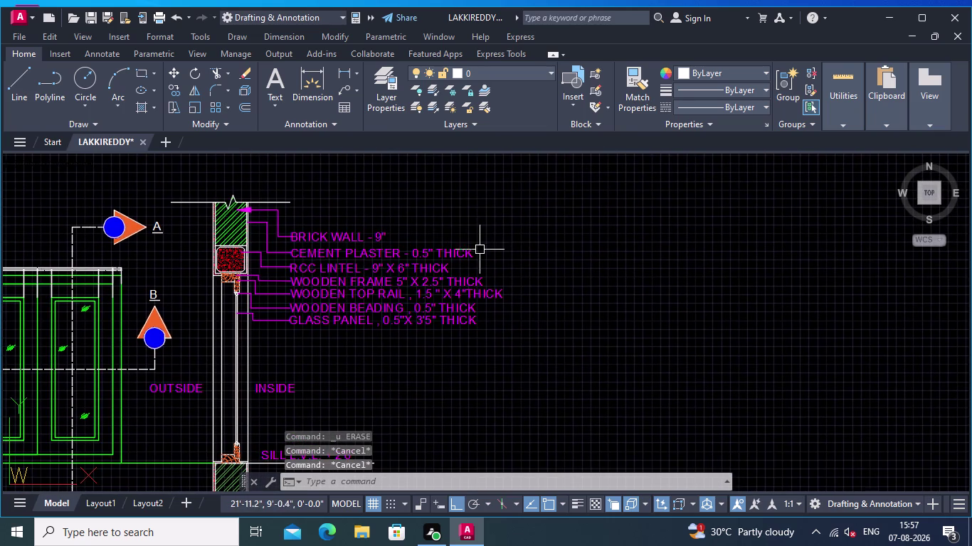
scroll(down, 3)
middle_drag(485, 256, 447, 235)
scroll(up, 3)
middle_drag(466, 292, 431, 240)
scroll(down, 3)
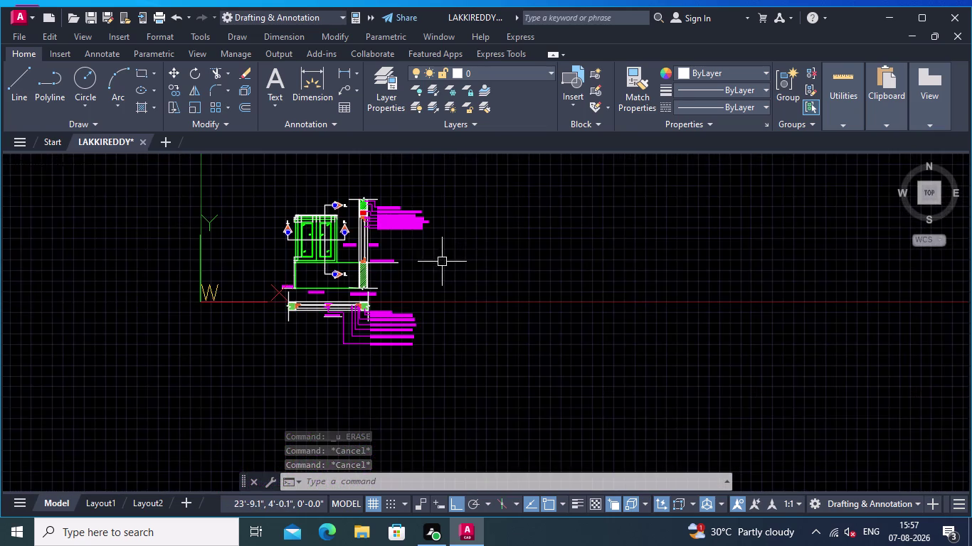
middle_drag(442, 261, 436, 238)
scroll(up, 3)
middle_drag(331, 285, 343, 337)
scroll(up, 3)
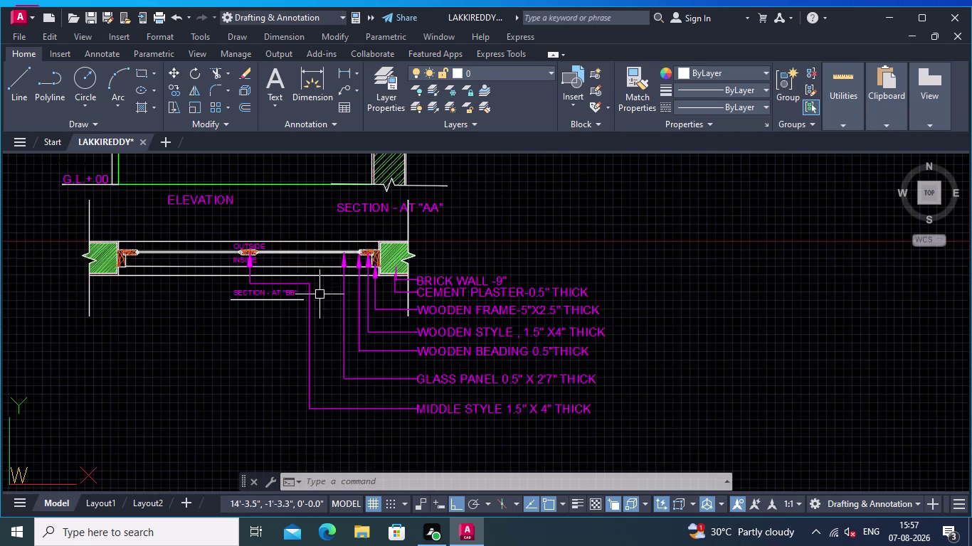
scroll(up, 3)
scroll(down, 3)
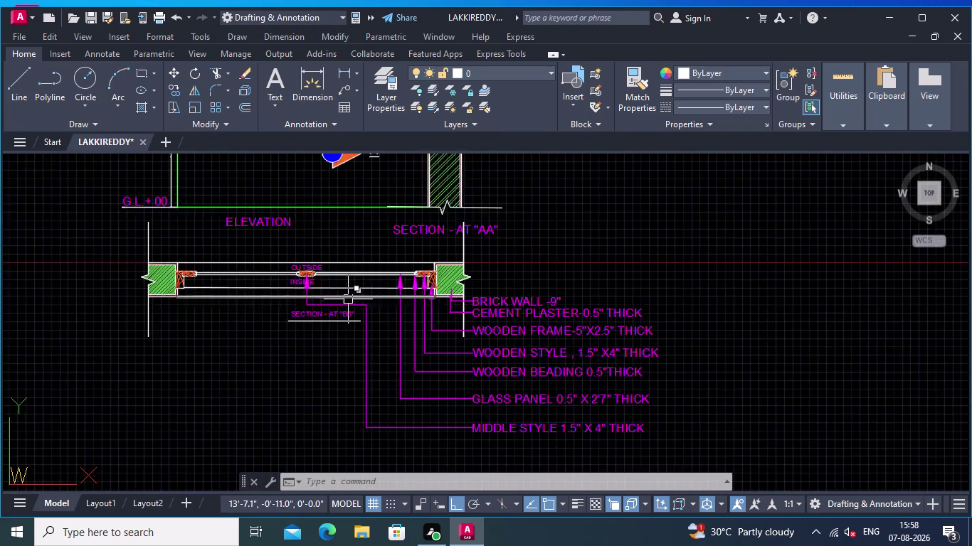
scroll(down, 3)
Recenter the whole drawing and zoom to the OUTSIDE and INSIDE labels.
middle_drag(333, 297, 285, 231)
scroll(down, 3)
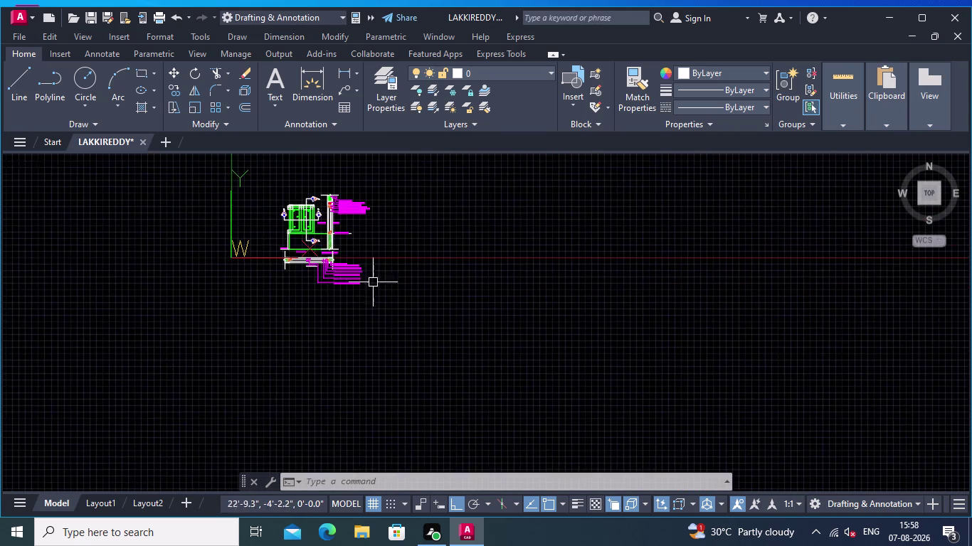
scroll(up, 3)
middle_drag(333, 254, 445, 255)
middle_drag(434, 269, 463, 332)
scroll(down, 3)
middle_drag(462, 318, 538, 384)
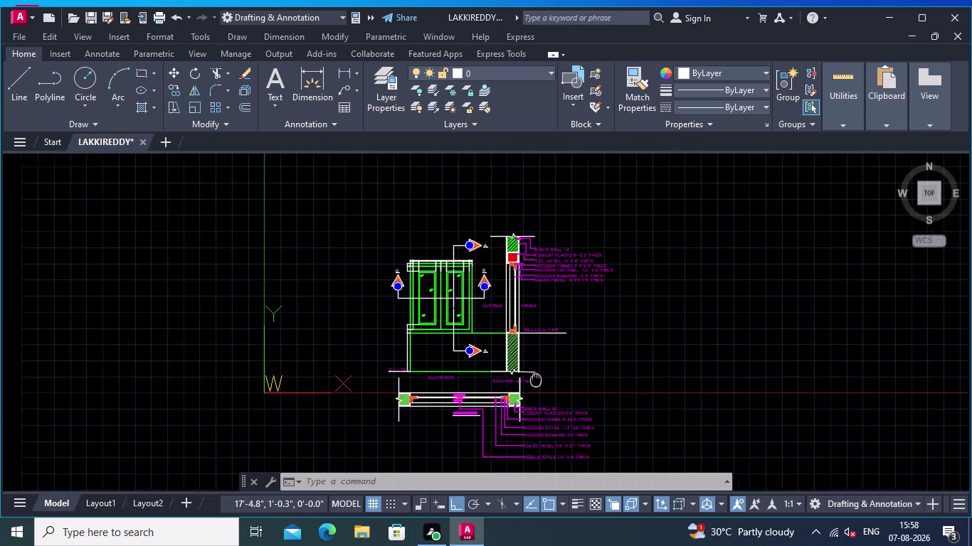
middle_drag(538, 384, 536, 377)
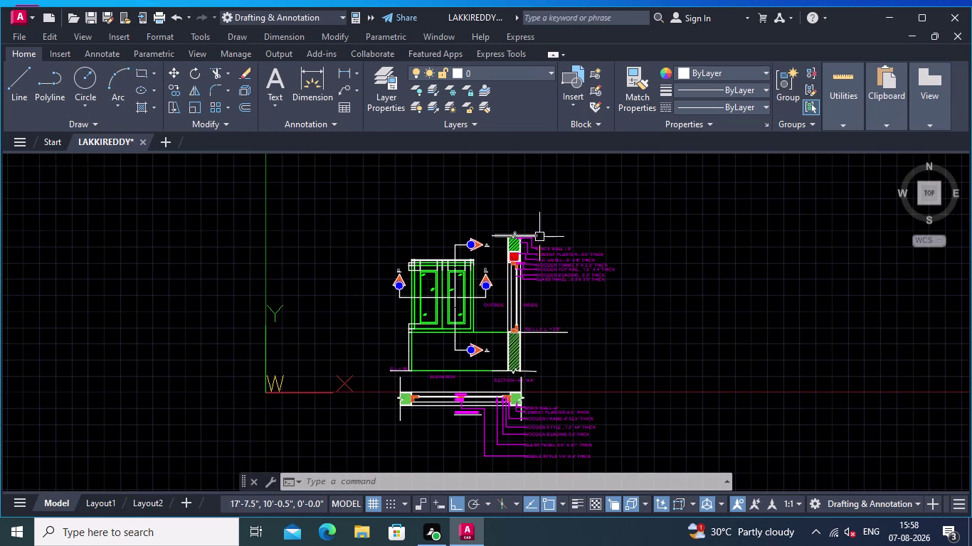
scroll(up, 3)
scroll(up, 3)
middle_drag(473, 286, 463, 202)
scroll(up, 3)
middle_drag(486, 286, 443, 193)
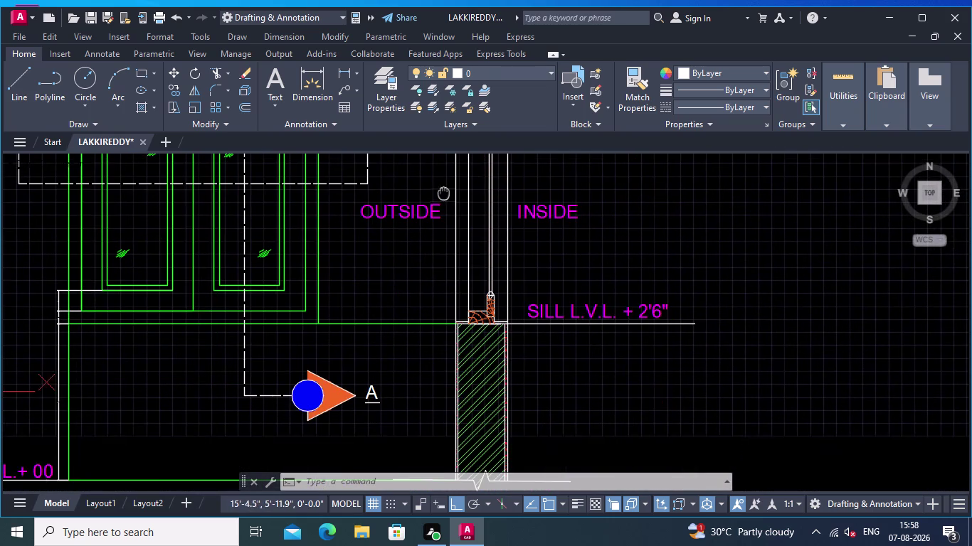
Select the INSIDE label and start Copy Selection from a base point.
middle_drag(444, 193, 443, 192)
click(589, 232)
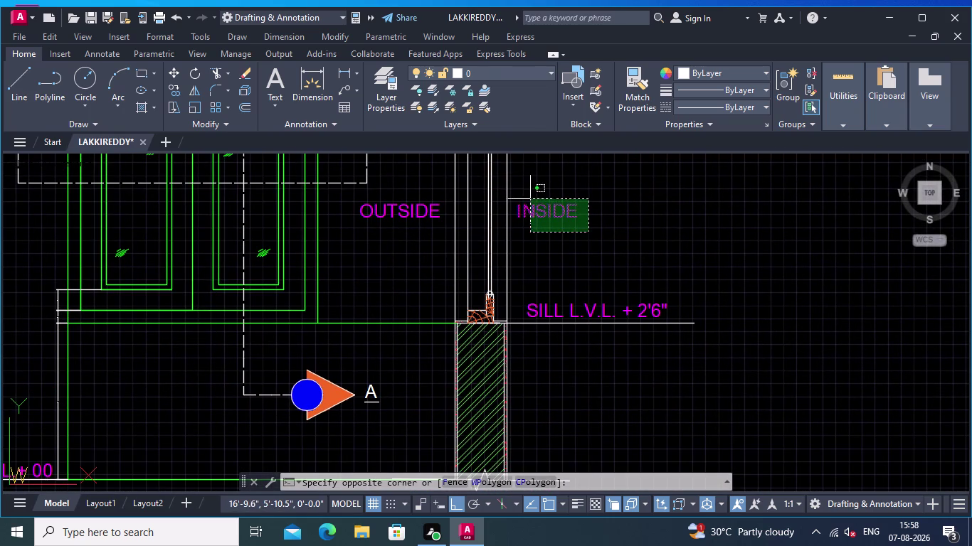
click(529, 199)
right_click(528, 192)
click(590, 288)
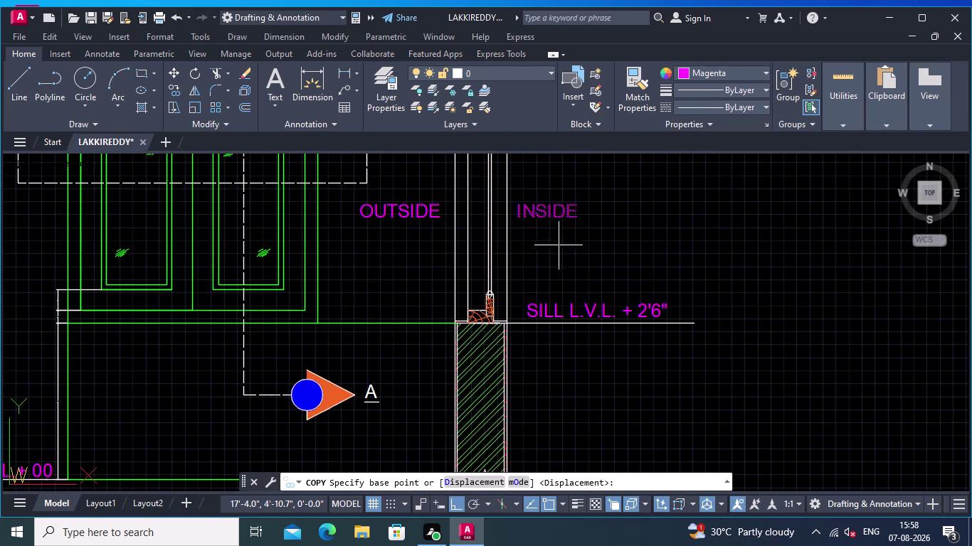
click(547, 213)
Place the INSIDE copy above the elevation, end copying, and select the copy.
middle_drag(607, 290, 724, 481)
scroll(down, 3)
middle_drag(510, 267, 663, 385)
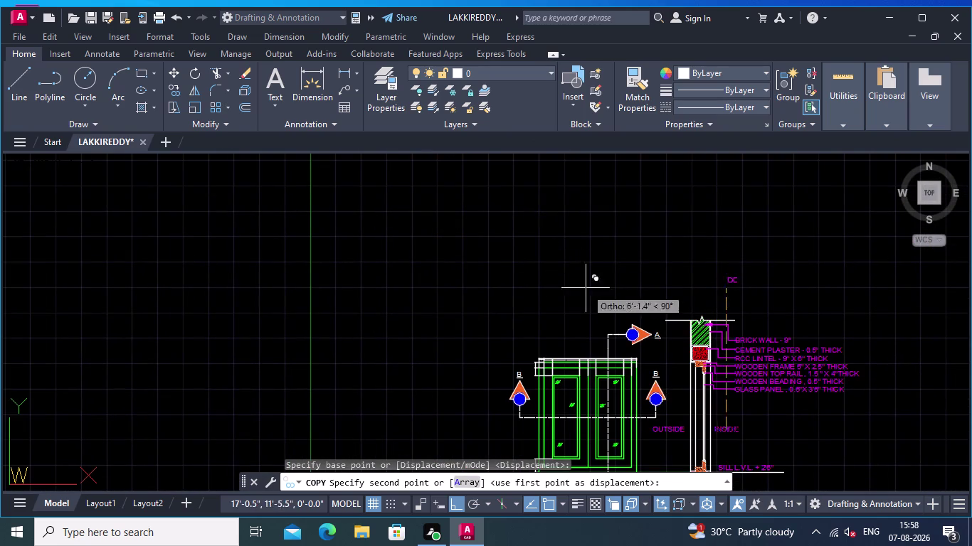
click(472, 503)
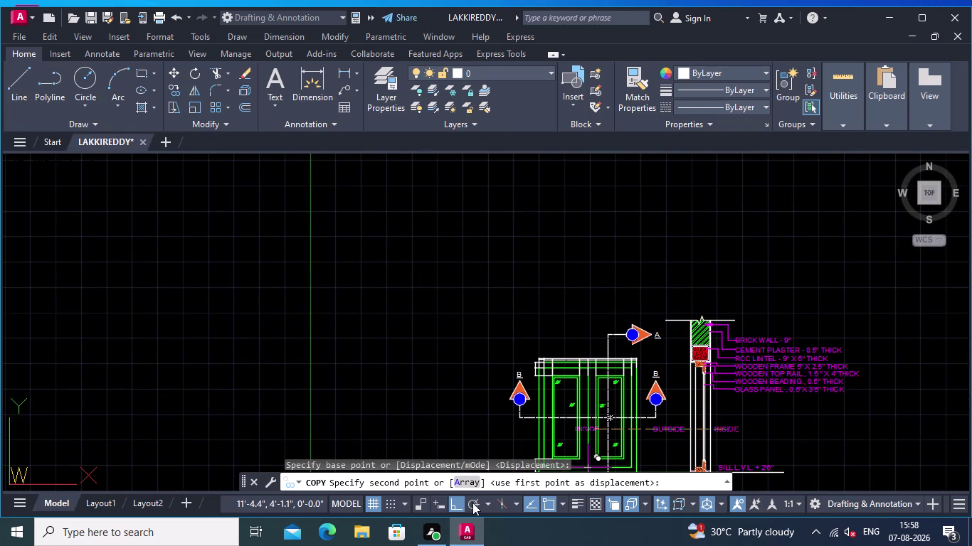
click(572, 284)
key(Escape)
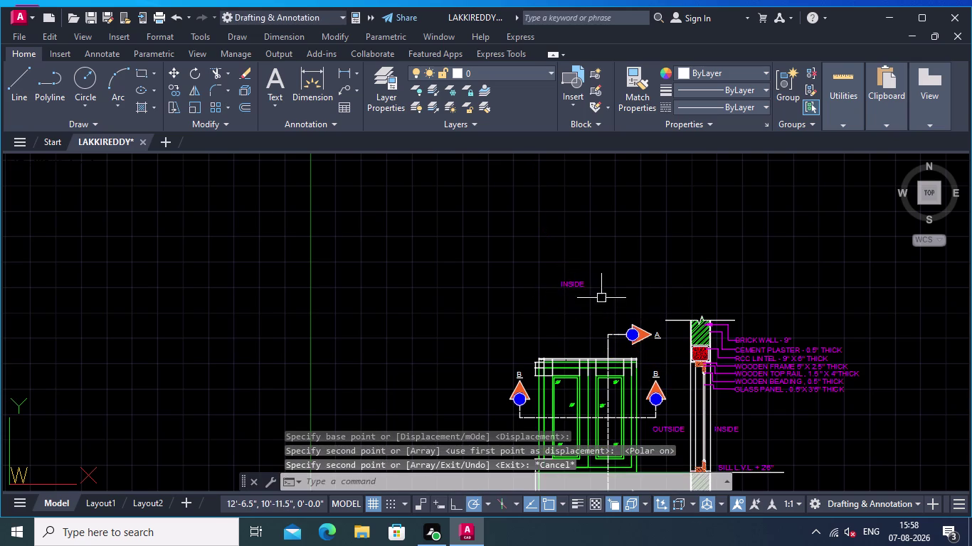
scroll(up, 3)
click(566, 279)
Open the stray INSIDE copy for editing and clear its text.
right_click(572, 229)
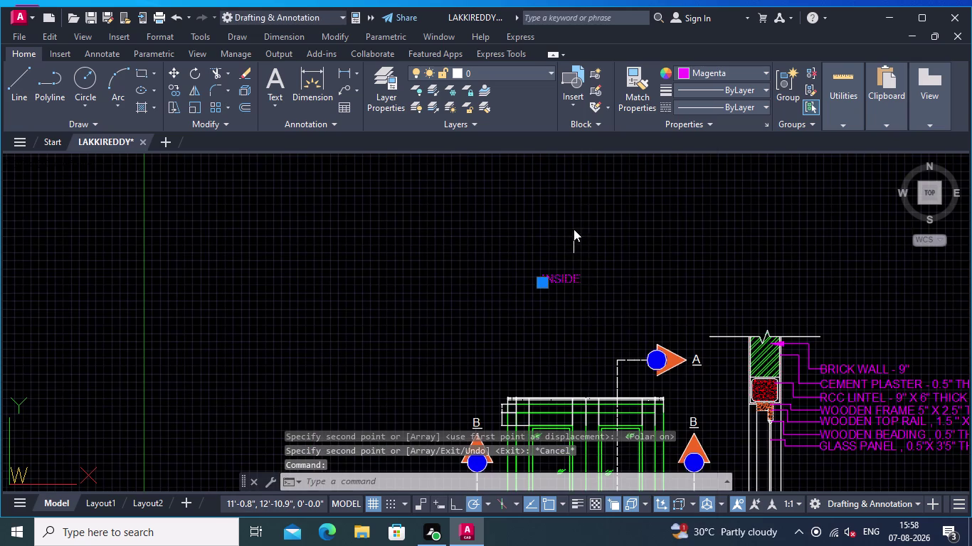
click(603, 186)
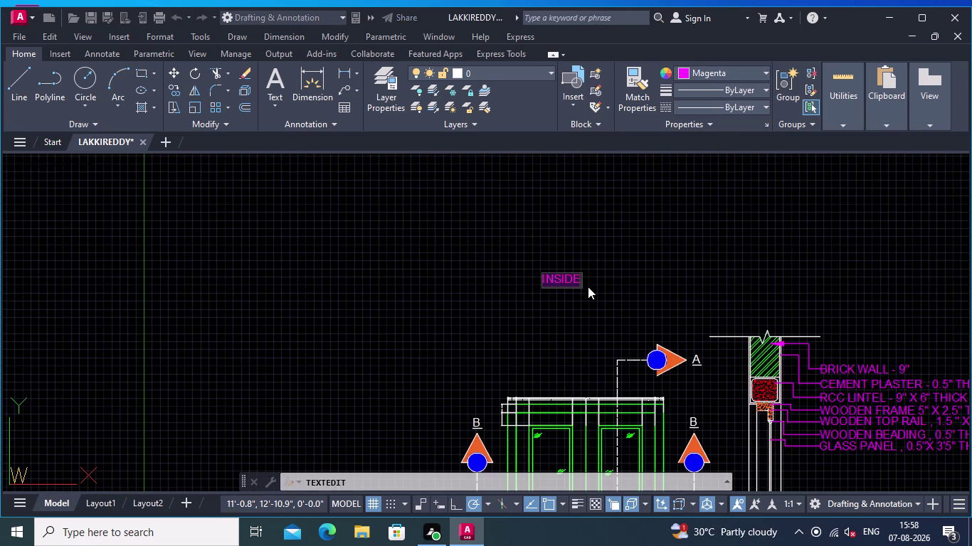
key(BackSpace)
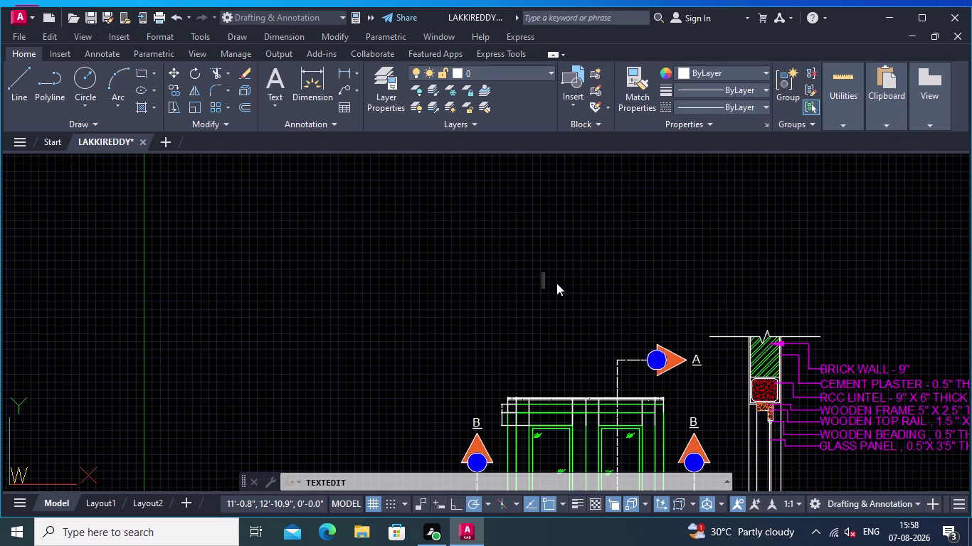
key(Escape)
Select the leftover stray label above the elevation and delete it.
click(571, 278)
right_click(569, 266)
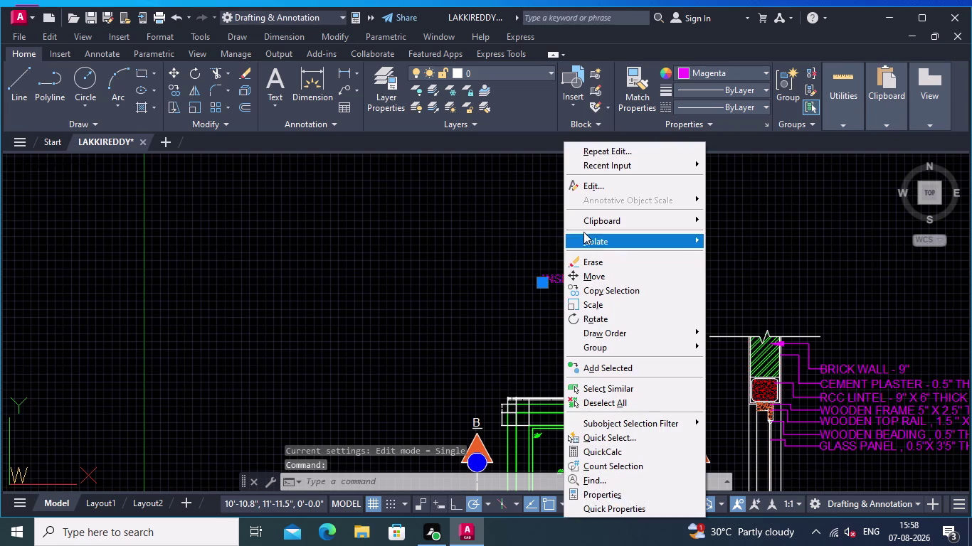
click(566, 179)
key(Escape)
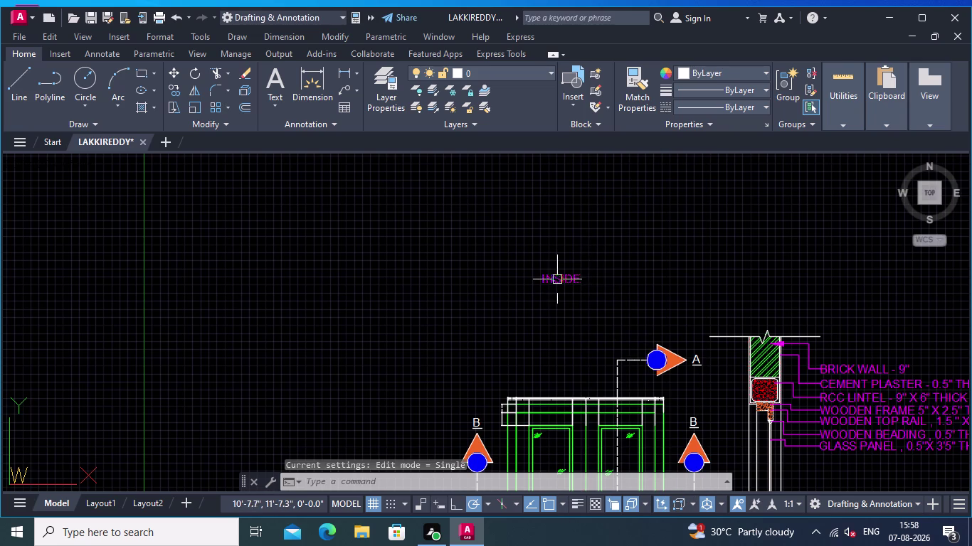
click(556, 280)
key(Delete)
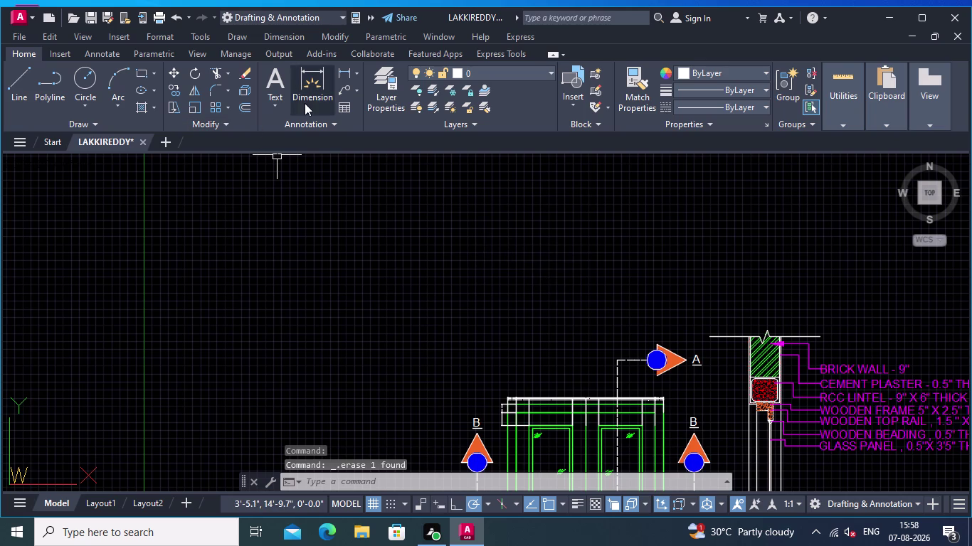
Bring up the text-type options for creating multiline text.
click(276, 106)
click(294, 126)
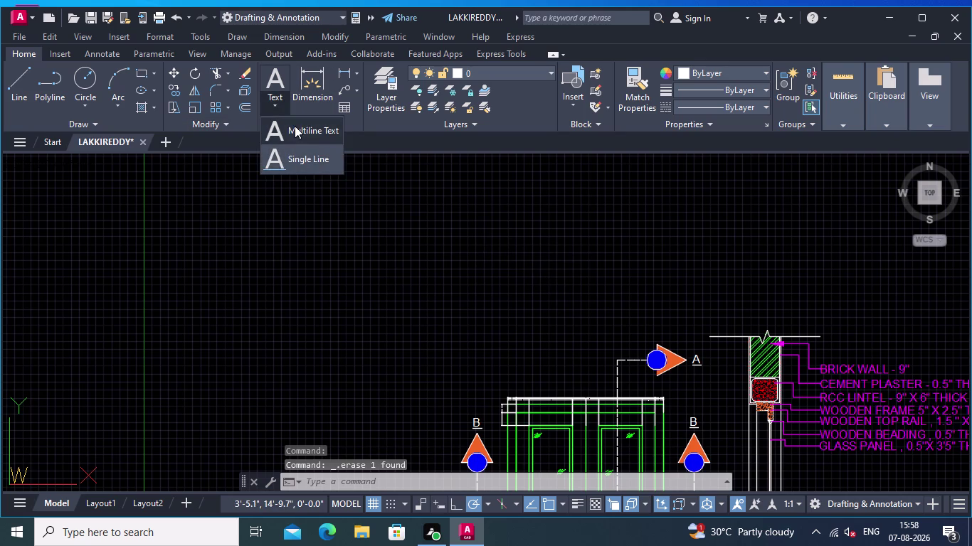
middle_drag(474, 344, 423, 286)
Write 'DOUBLE PANEL WINDOW' as multiline text above the window elevation.
click(444, 227)
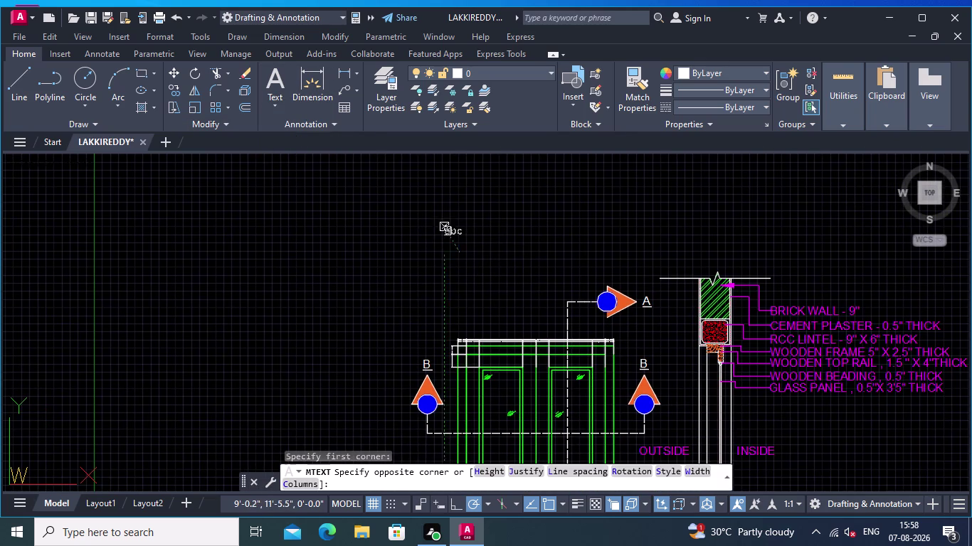
click(646, 266)
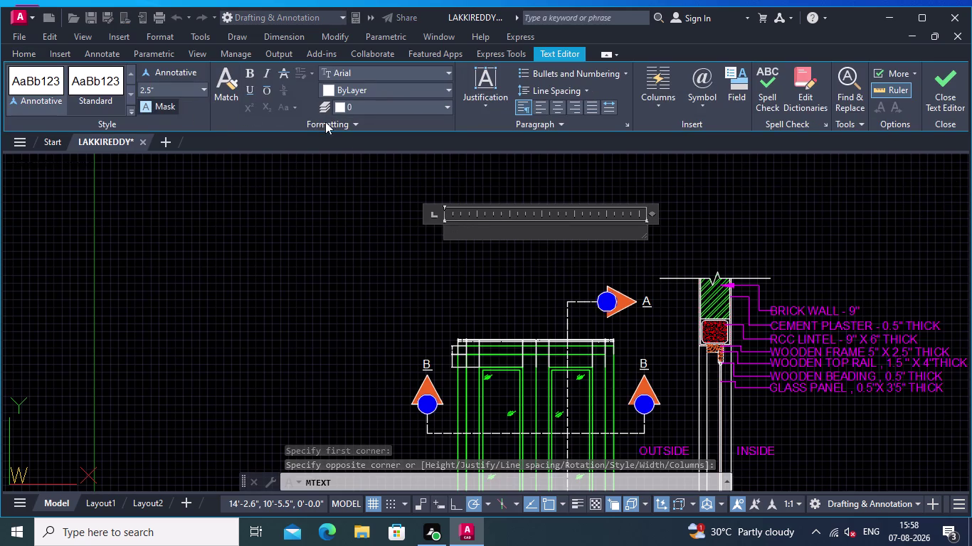
text(D)
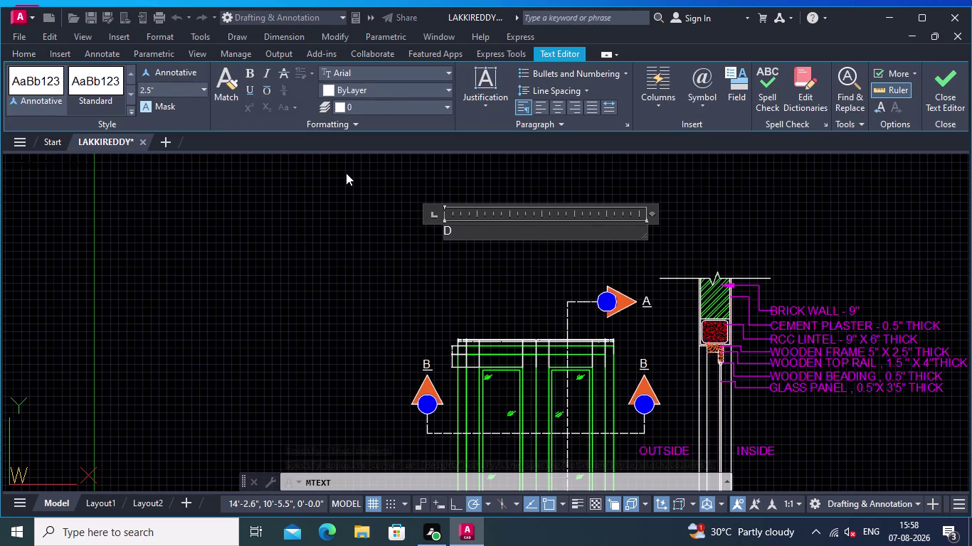
text(OUBLE)
key(space)
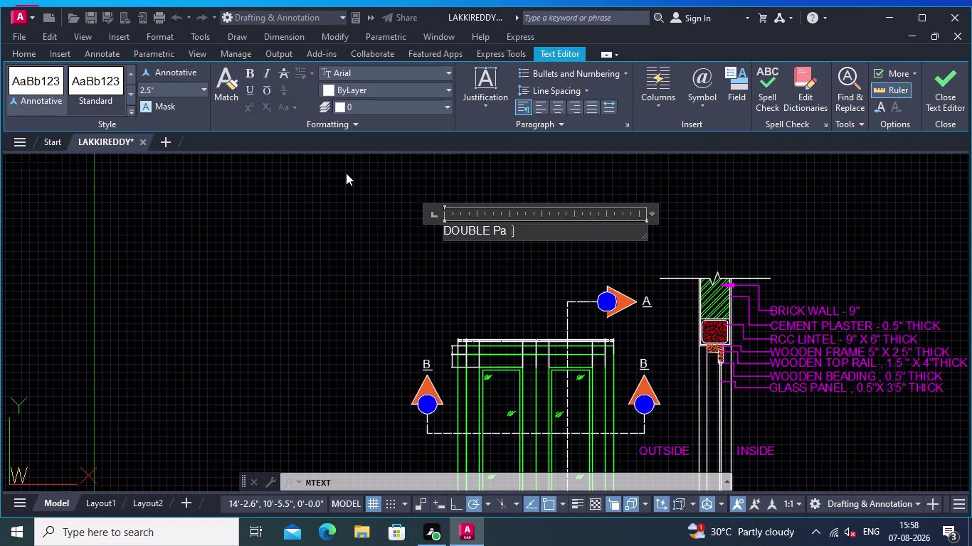
text(wi)
text(ndow)
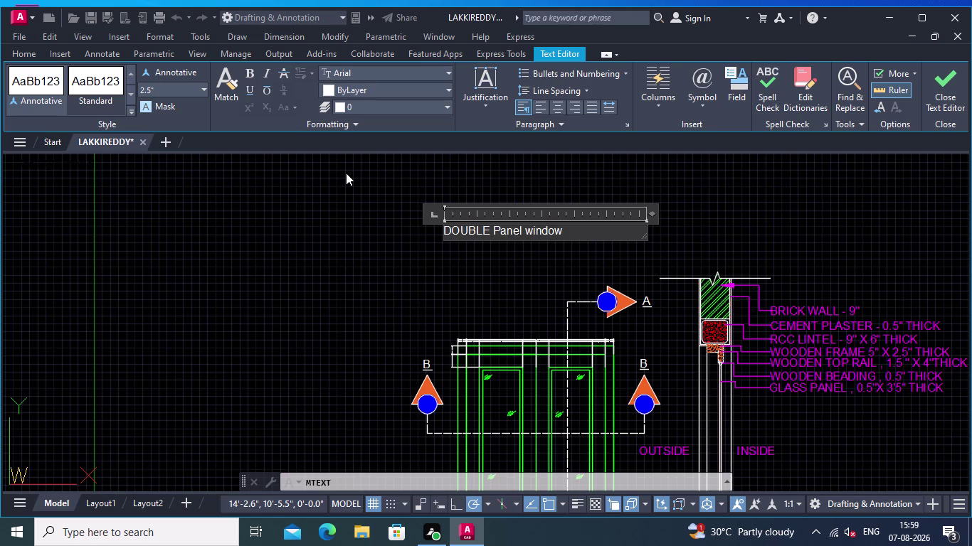
key(backslash)
key(BackSpace)
key(BackSpace)
key(BackSpace)
key(BackSpace)
key(BackSpace)
key(BackSpace)
key(BackSpace)
key(BackSpace)
key(BackSpace)
key(BackSpace)
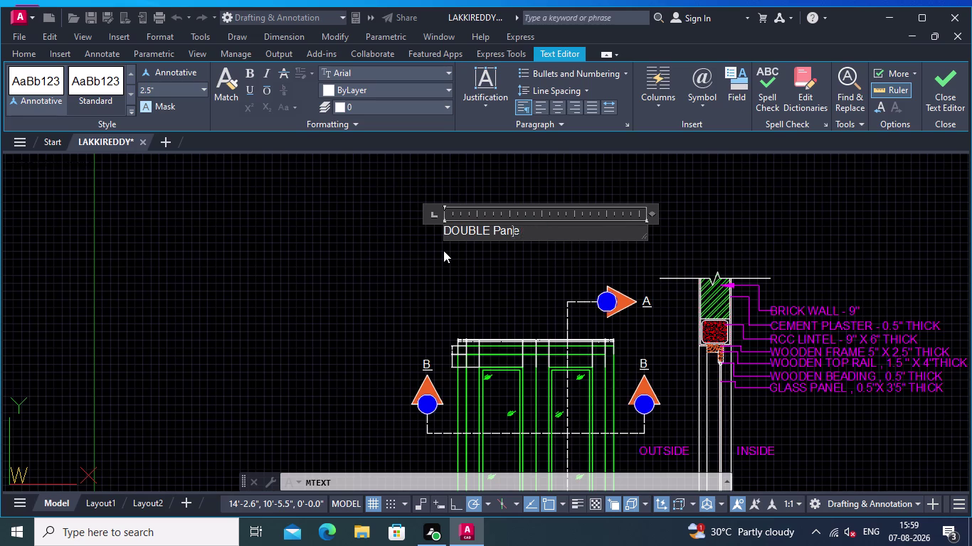
key(BackSpace)
key(BackSpace)
key(BackSpace)
text(PS)
key(BackSpace)
key(a)
text(NEL)
key(space)
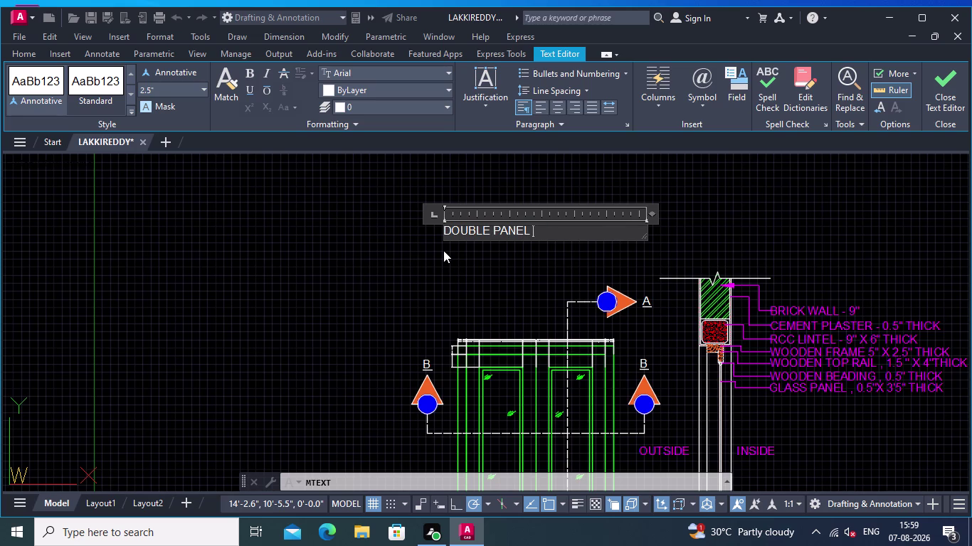
text(WINDO)
text(W)
click(478, 263)
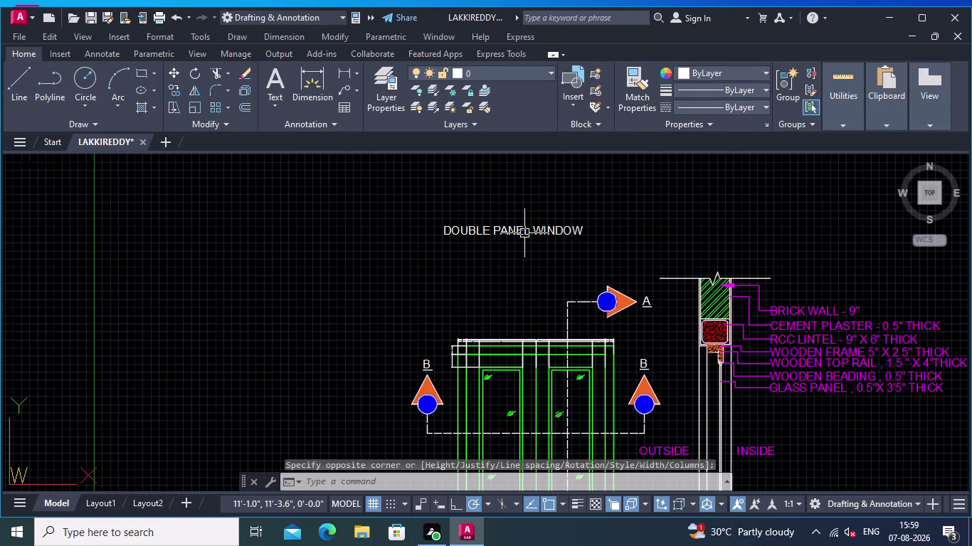
Change the title text's colour to green.
click(525, 233)
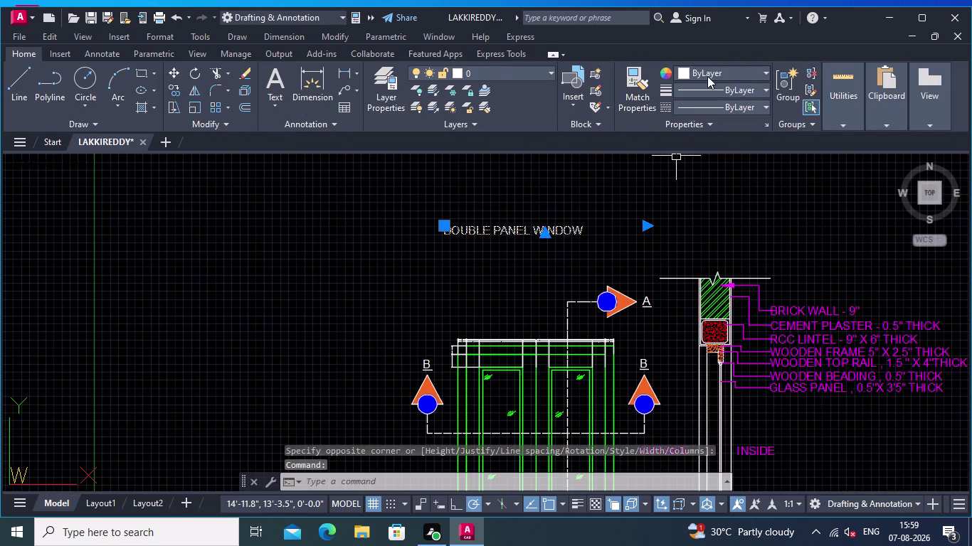
click(681, 68)
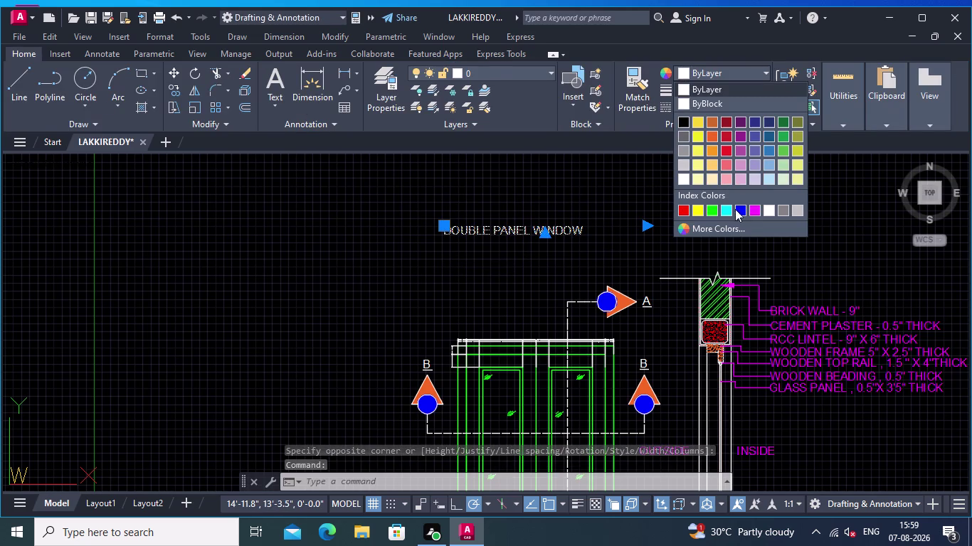
click(714, 210)
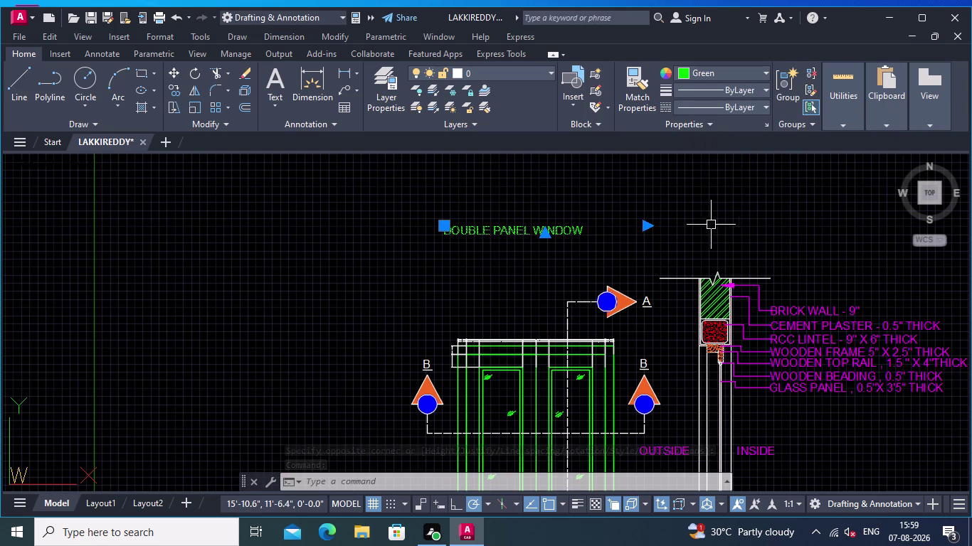
key(Escape)
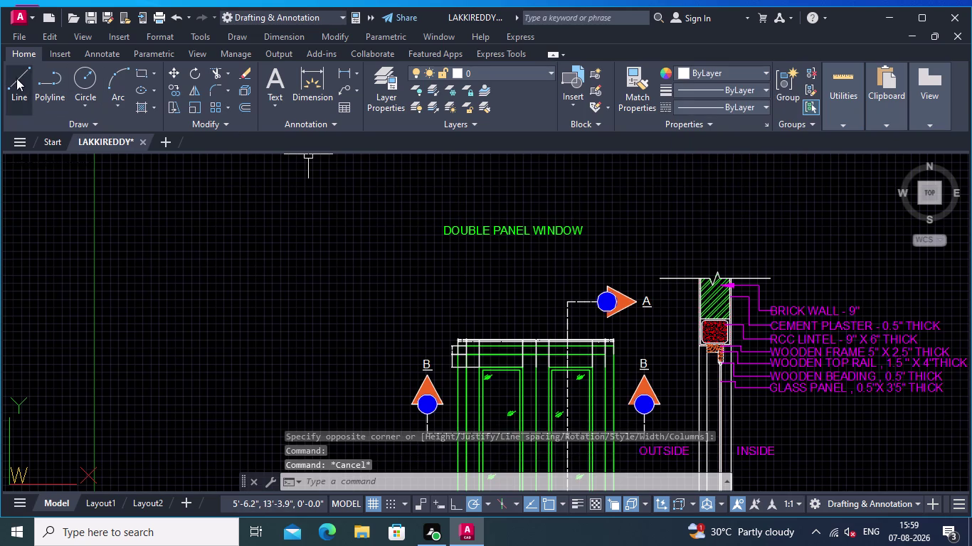
Draw a closed thin rectangular line outline beneath the title.
click(16, 78)
middle_drag(436, 234, 427, 236)
scroll(up, 3)
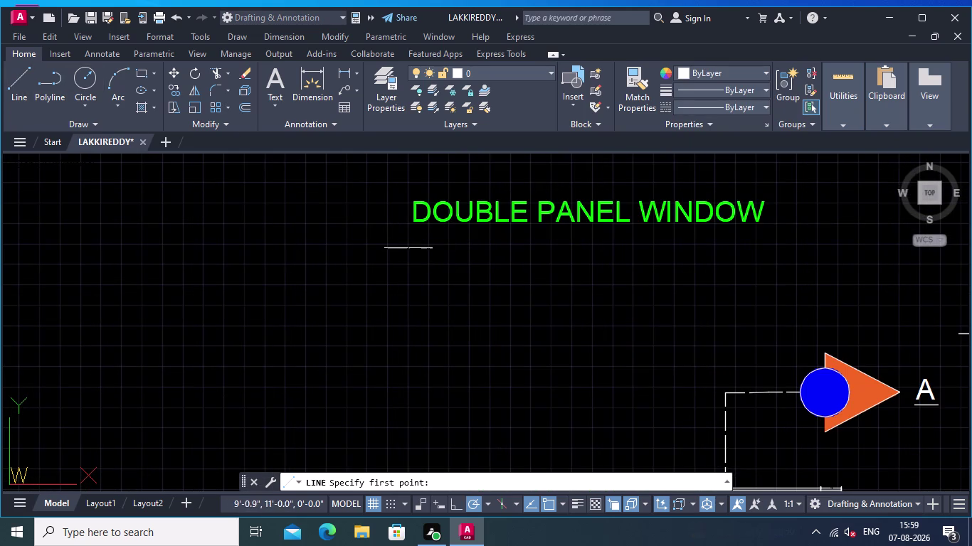
click(405, 244)
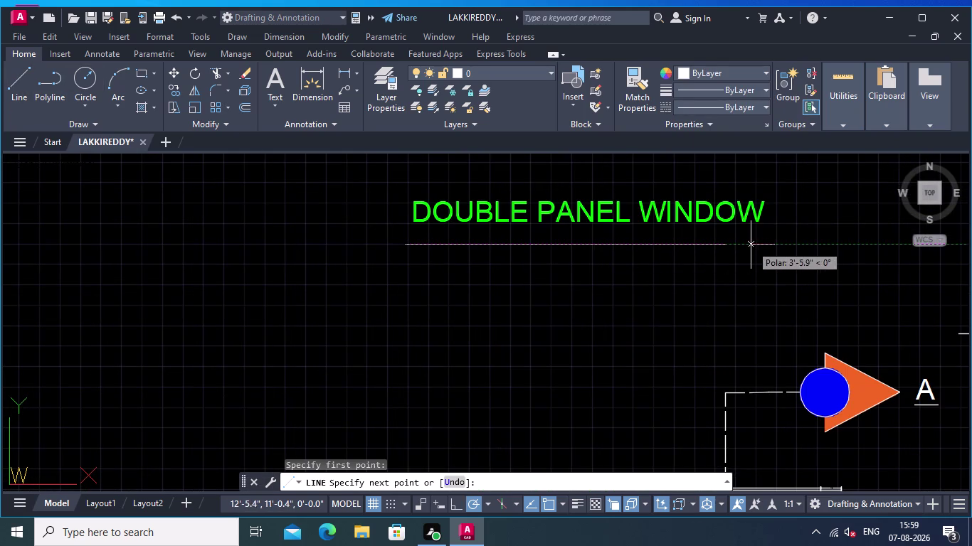
click(778, 243)
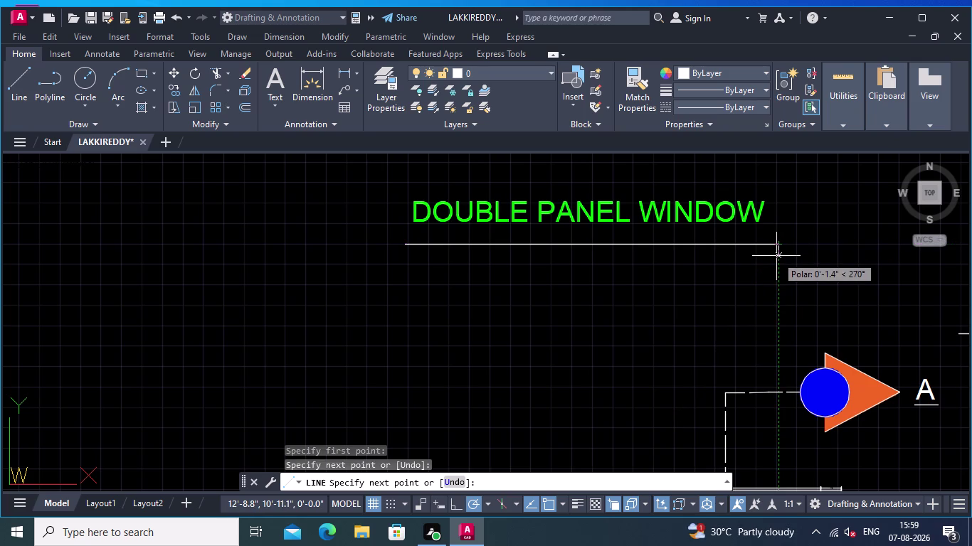
click(776, 254)
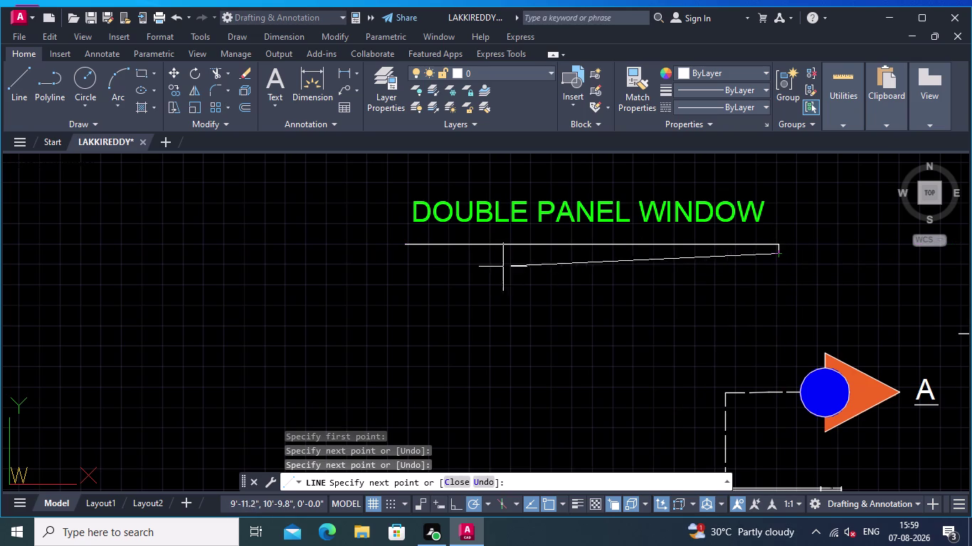
click(404, 258)
click(405, 245)
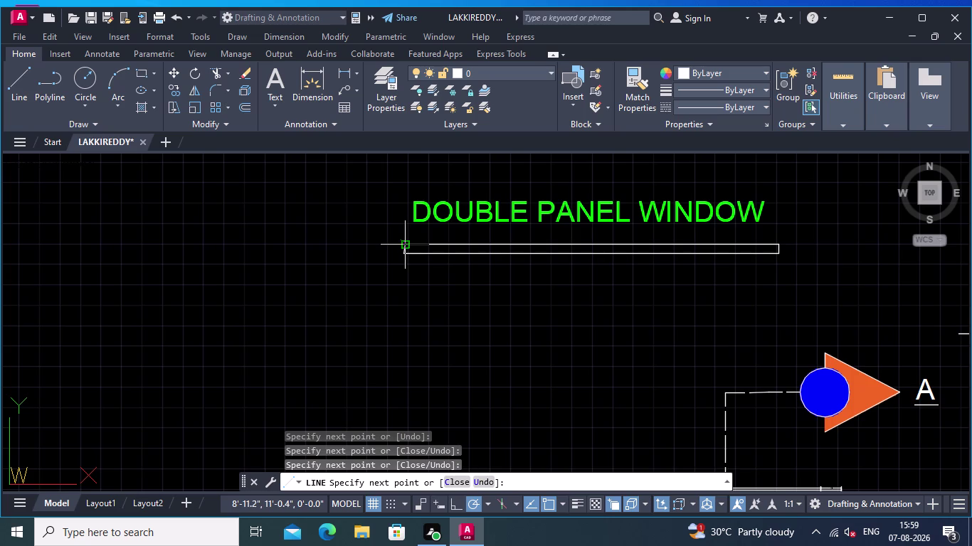
key(Return)
Delete the extra line and redraw the bar's left edge.
scroll(up, 3)
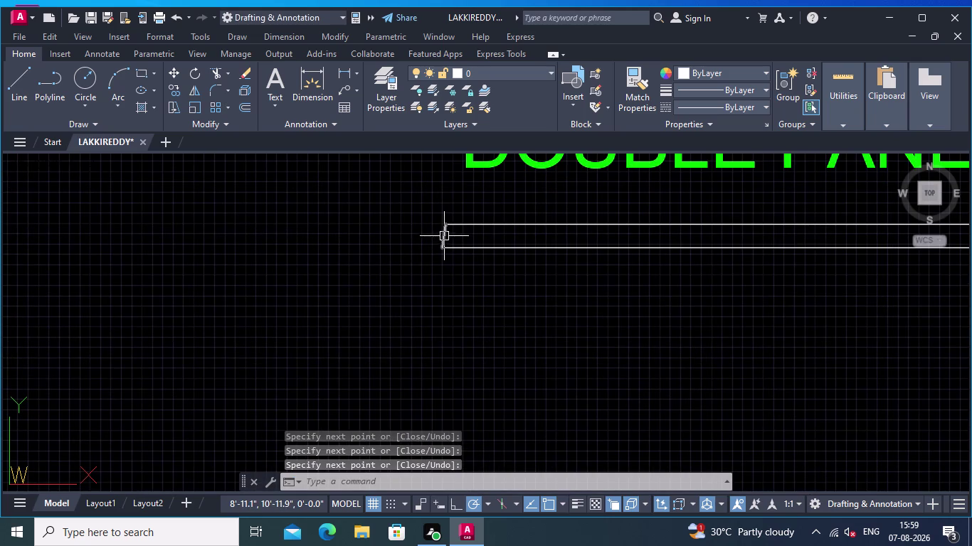
click(443, 236)
key(Delete)
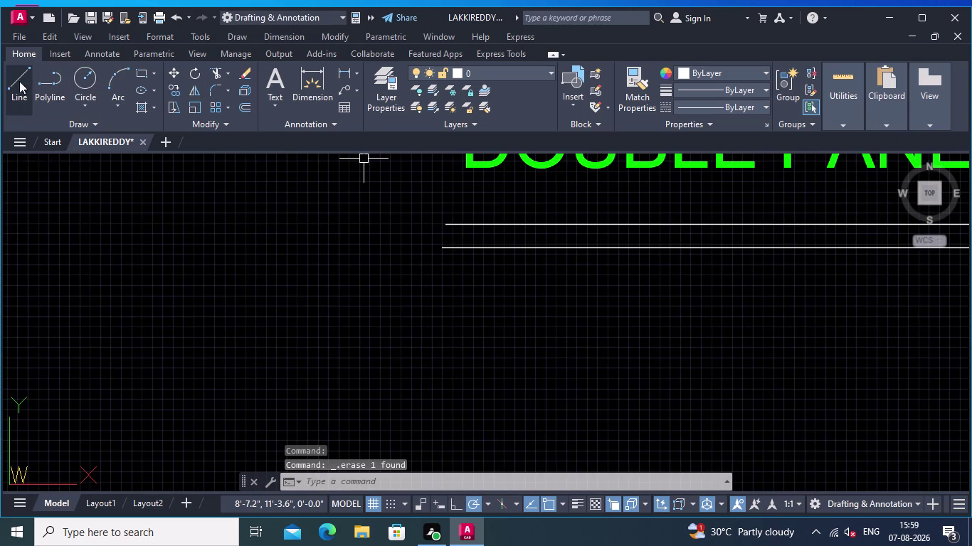
click(16, 77)
scroll(up, 3)
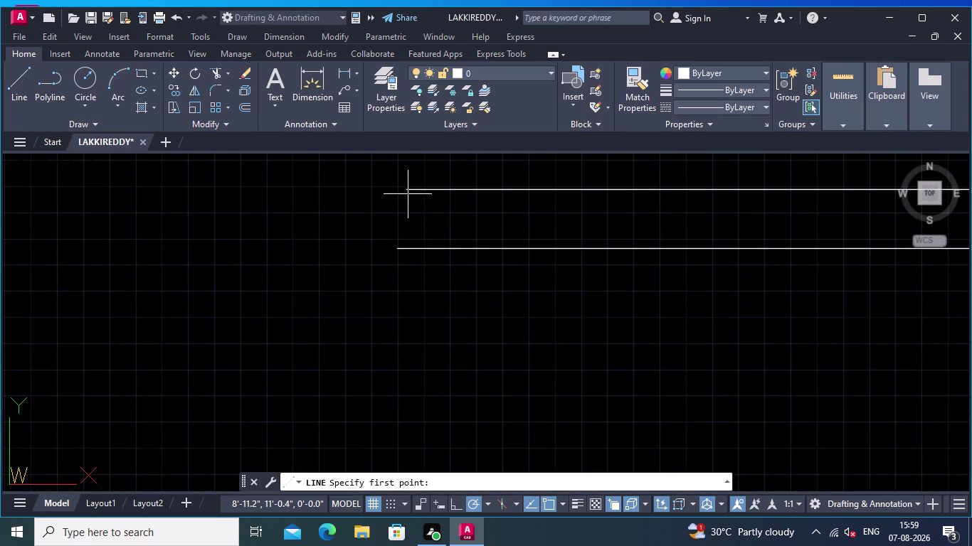
click(407, 193)
click(406, 247)
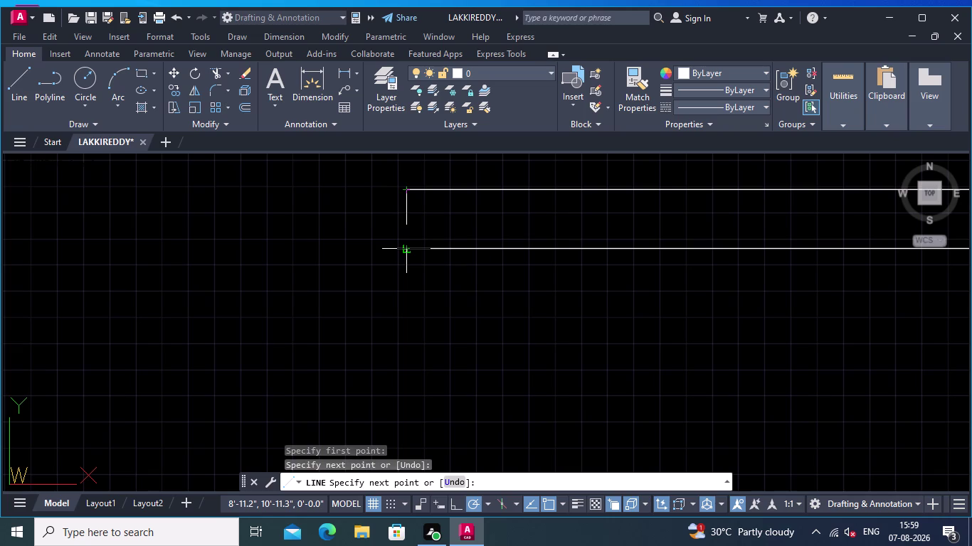
key(Return)
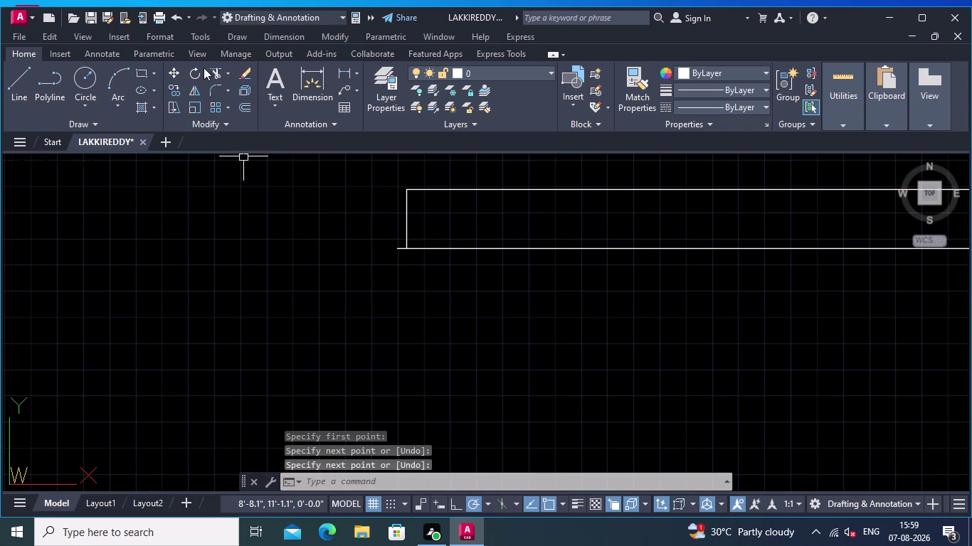
Trim the overhanging line ends so the bar forms a clean rectangle.
click(212, 72)
scroll(up, 3)
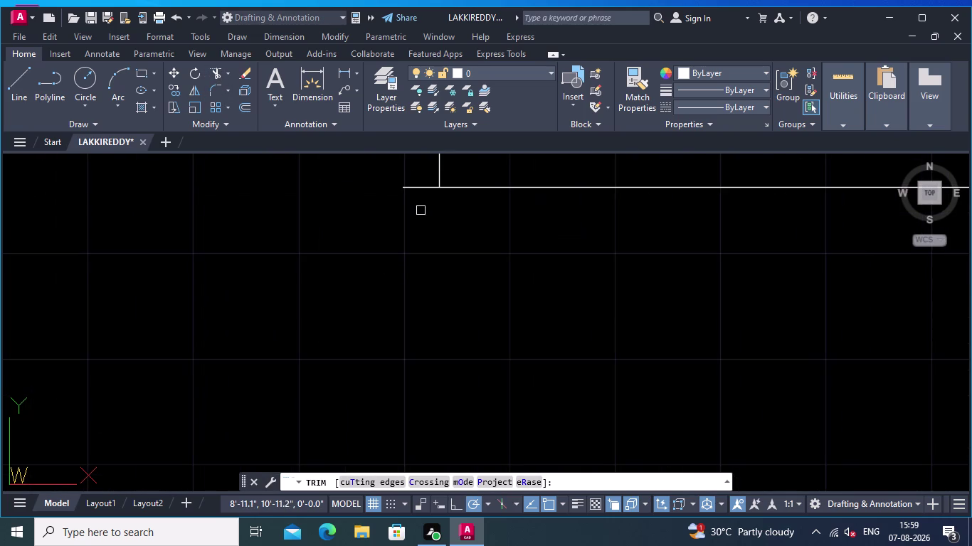
click(411, 171)
click(436, 217)
scroll(down, 3)
middle_drag(428, 264, 417, 333)
scroll(down, 3)
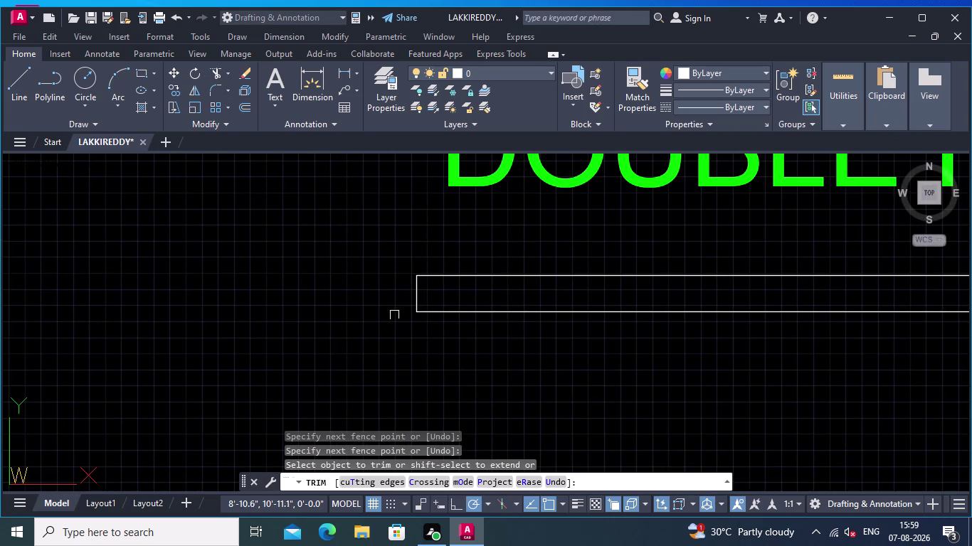
key(Escape)
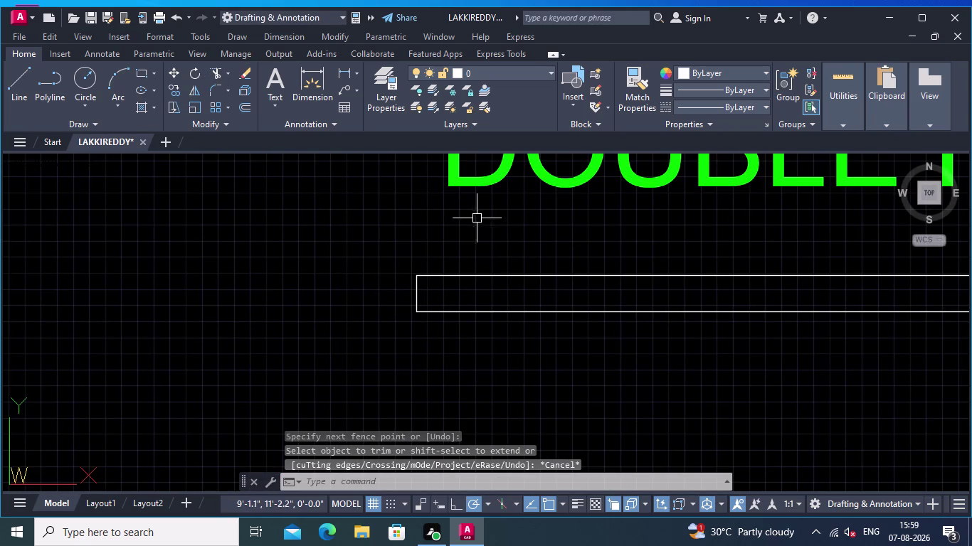
Launch the JOIN command for the bar's lines.
middle_drag(418, 250, 133, 183)
scroll(down, 3)
text(J)
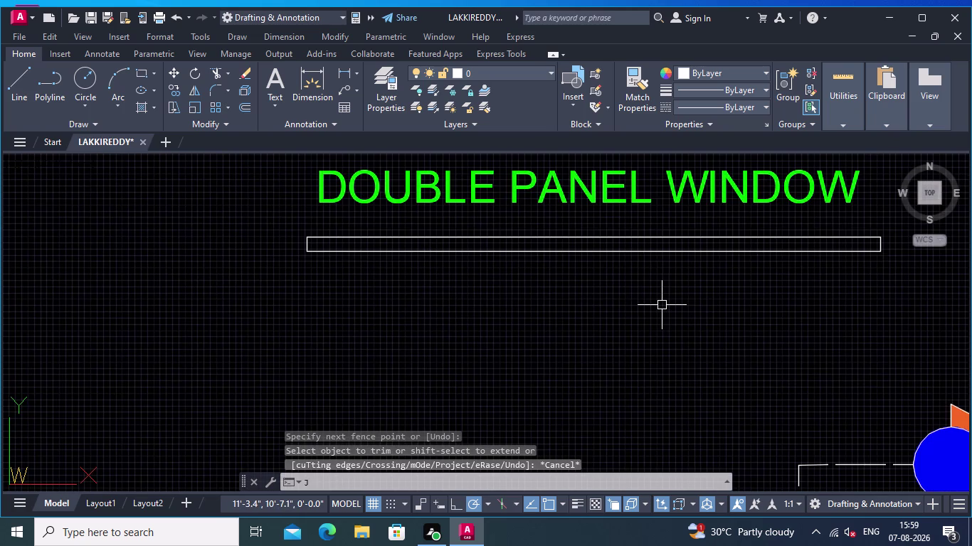
text(OIN)
key(Return)
Window-select the bar's lines at both ends and join them into one polyline.
click(711, 296)
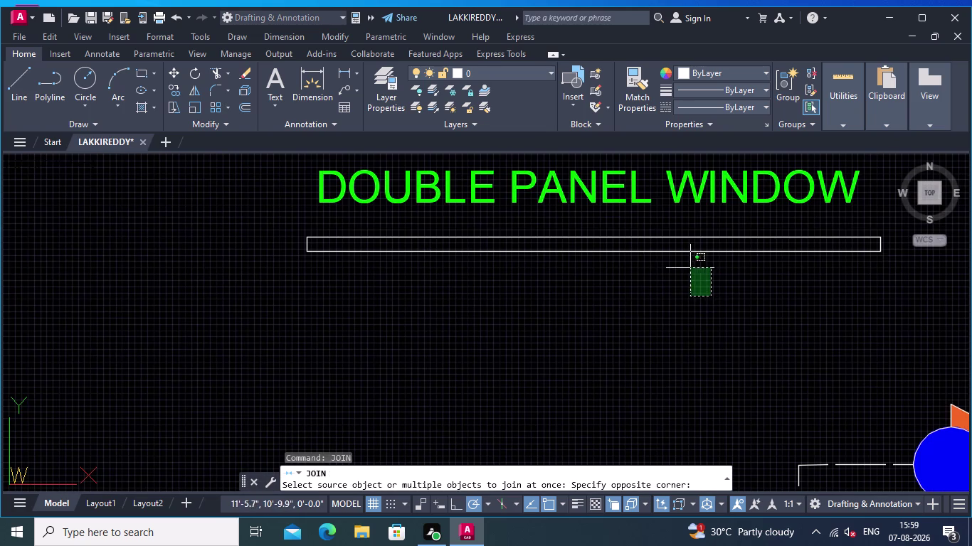
click(646, 233)
scroll(up, 3)
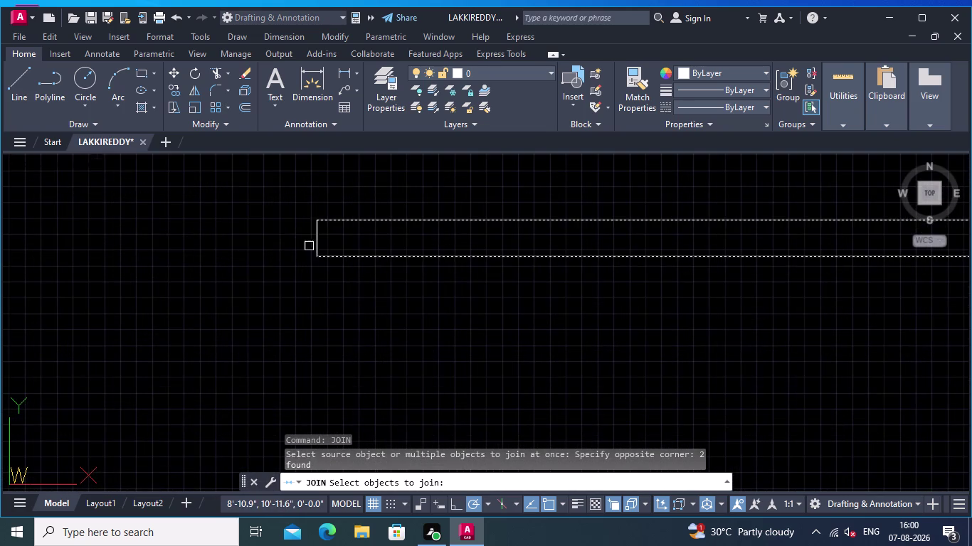
drag(341, 245, 334, 244)
click(293, 239)
scroll(down, 3)
middle_drag(369, 294, 268, 304)
scroll(up, 3)
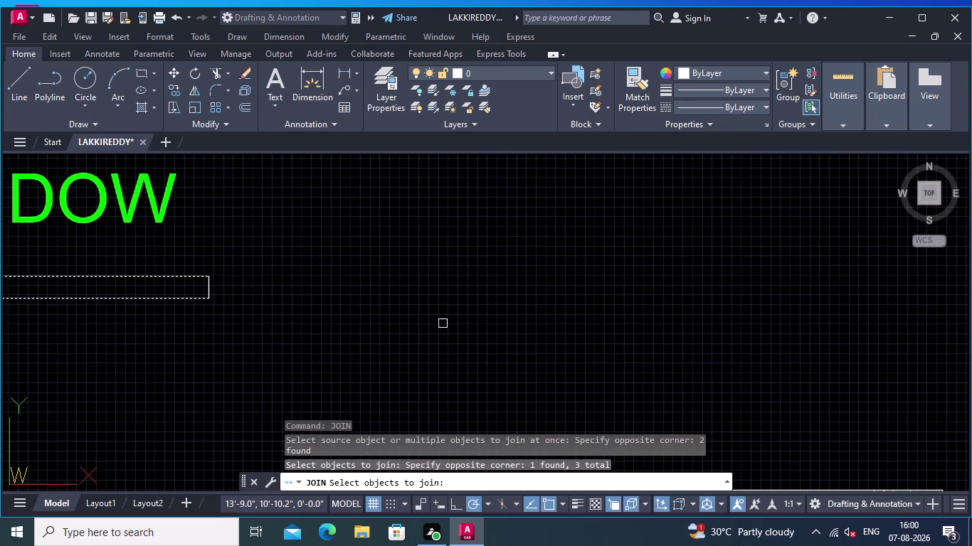
click(300, 328)
click(173, 276)
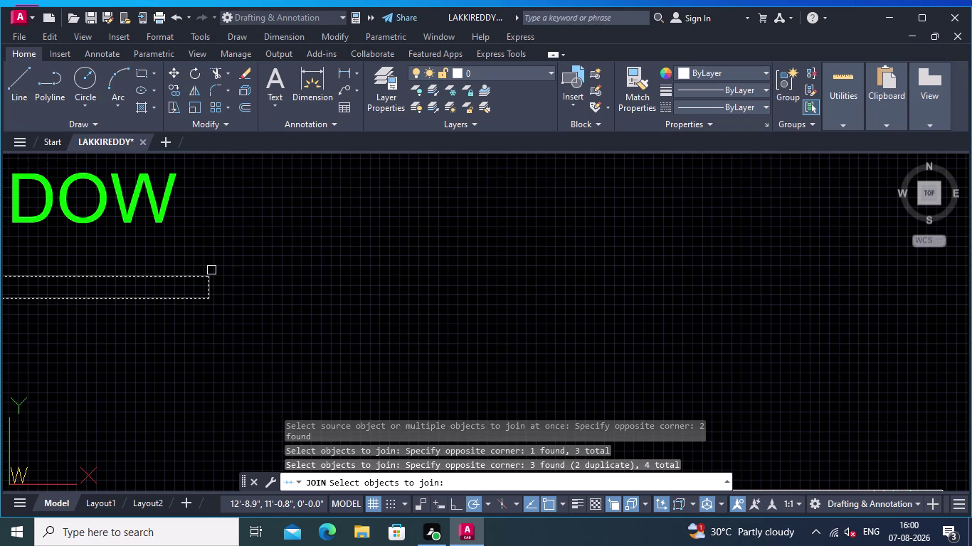